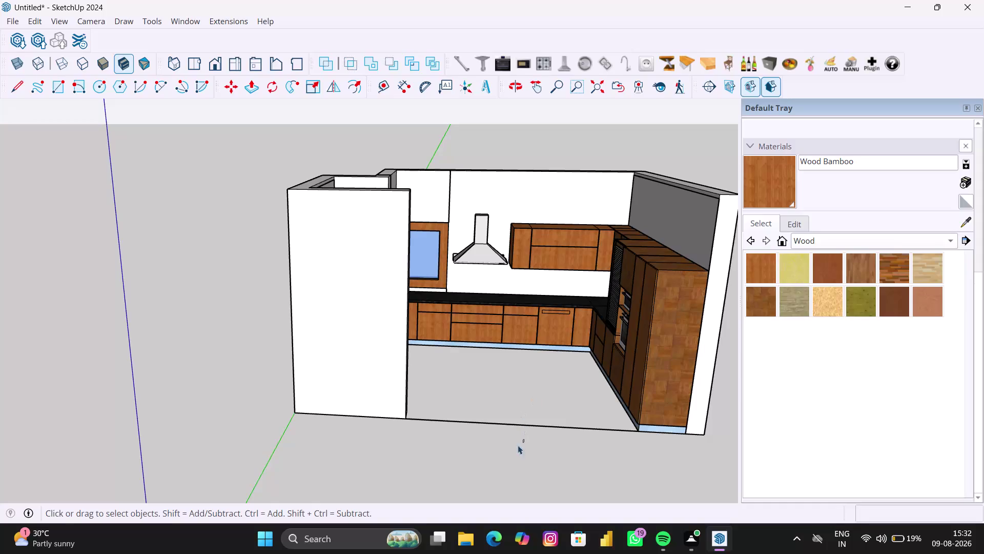
Zoom in on the base cabinets beside the fridge and pick the Handles component.
middle_drag(524, 393, 438, 391)
scroll(up, 3)
click(435, 325)
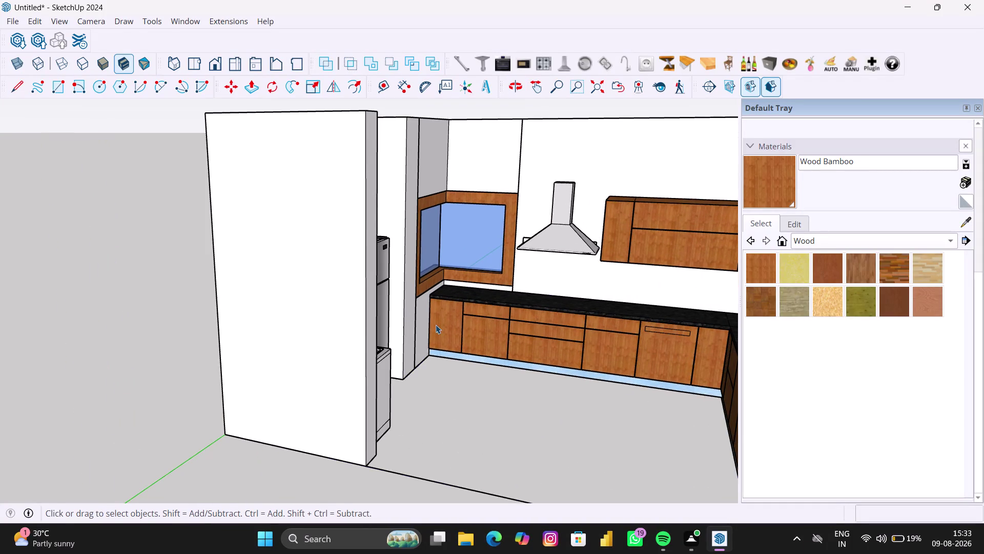
scroll(up, 3)
double_click(467, 327)
scroll(up, 3)
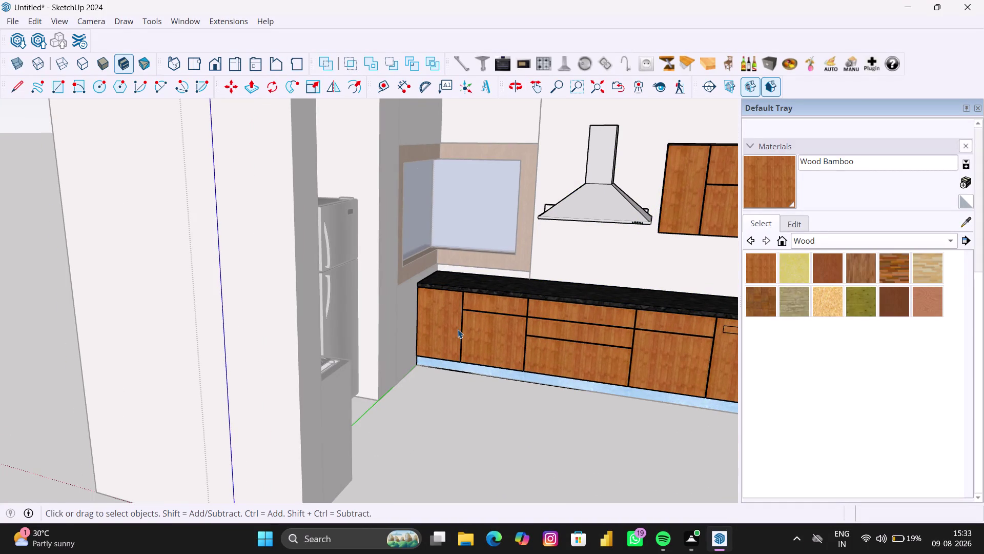
middle_drag(469, 334, 478, 335)
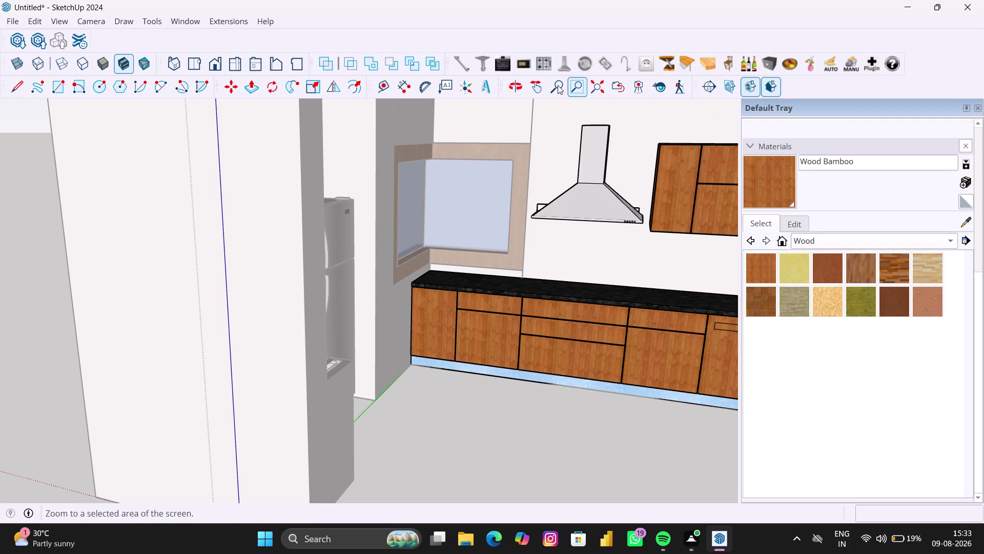
click(456, 70)
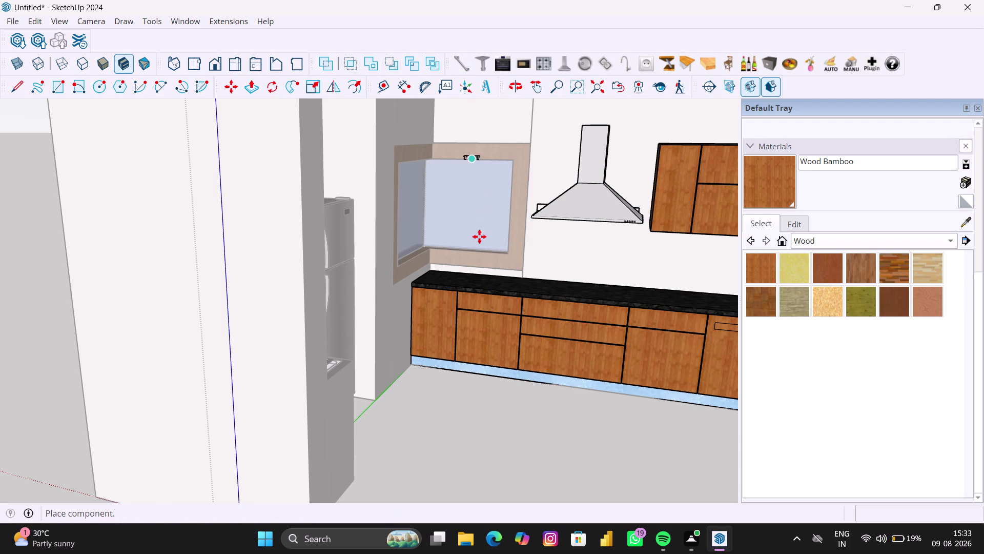
Place the handle on the left cabinet door.
scroll(up, 3)
scroll(up, 3)
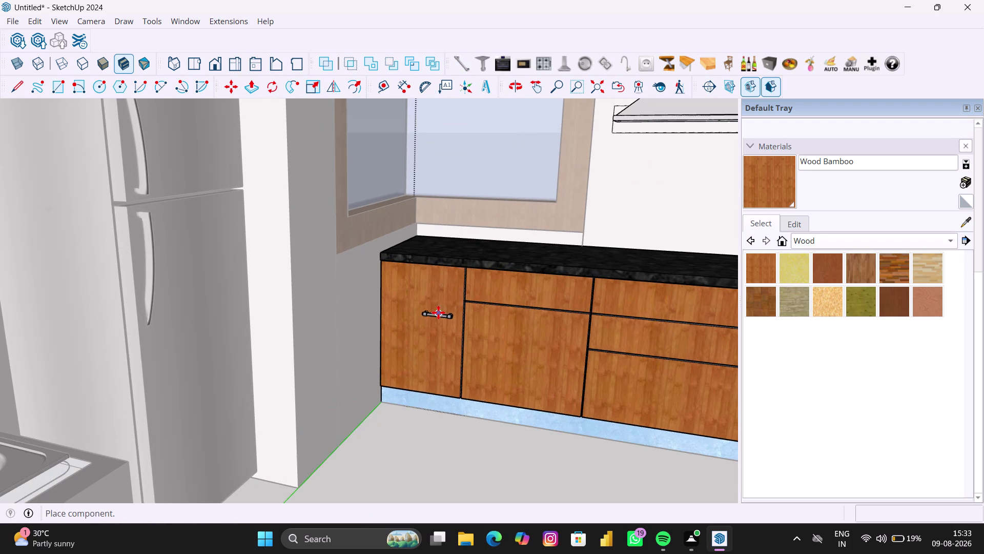
scroll(up, 3)
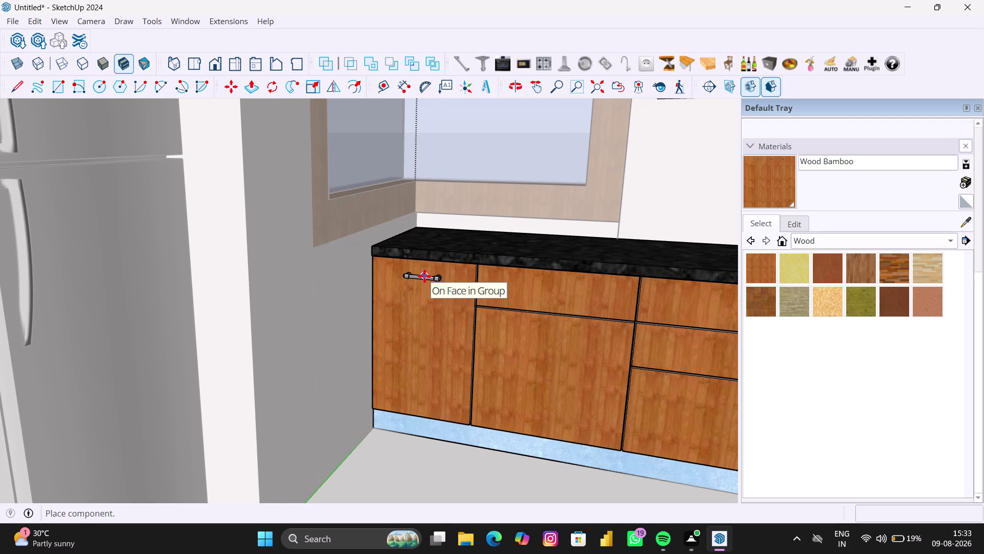
click(425, 275)
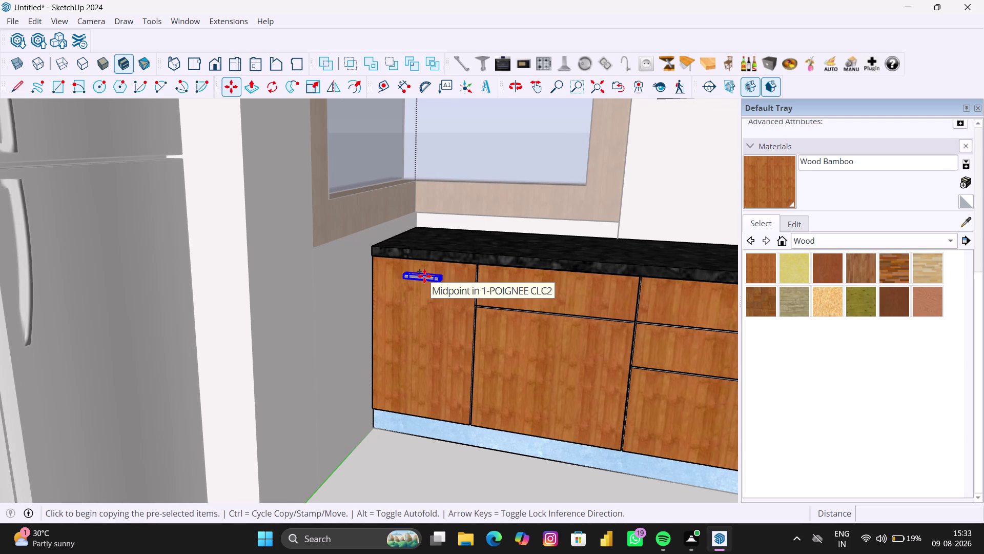
Move-copy the handle onto the top drawer and the second drawer beside the door.
scroll(up, 3)
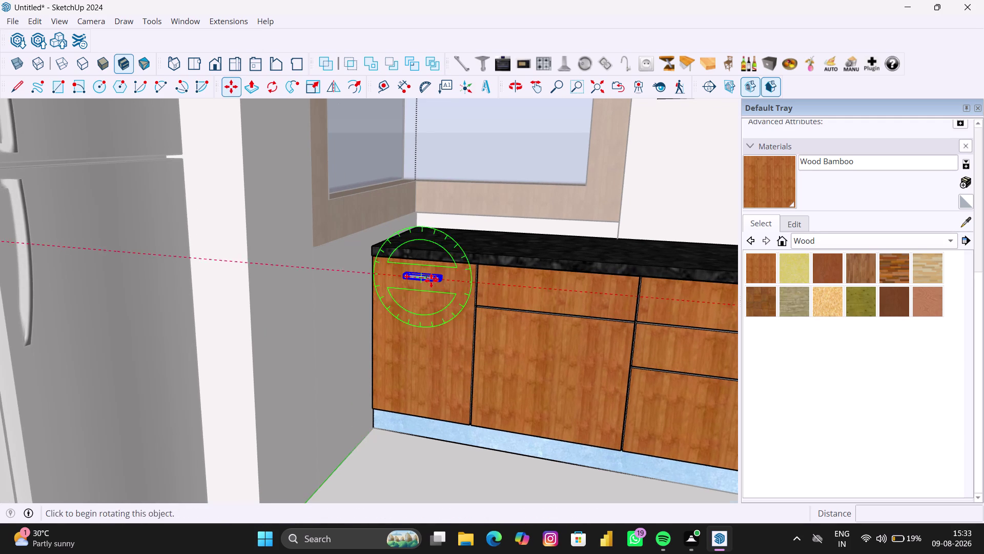
scroll(up, 3)
click(421, 276)
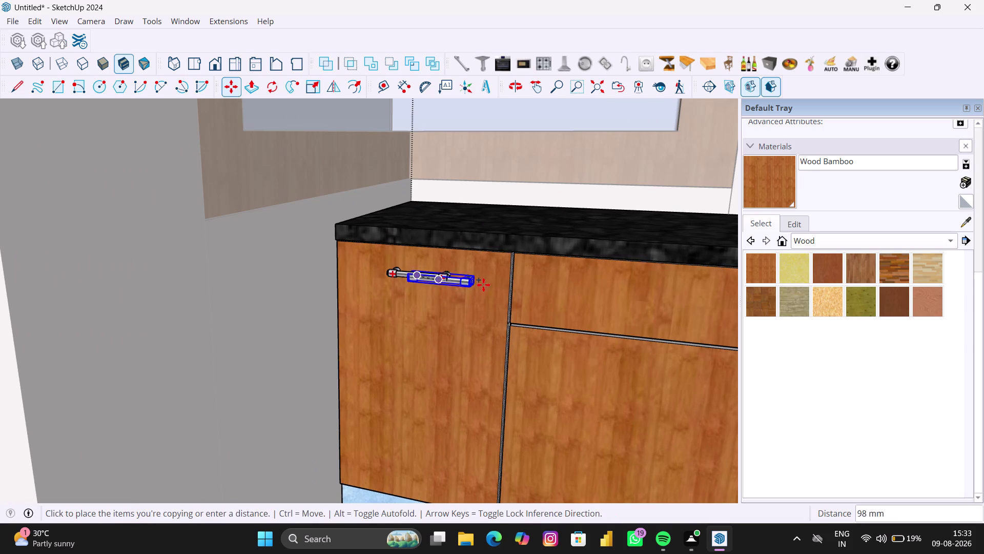
scroll(down, 3)
scroll(down, 3)
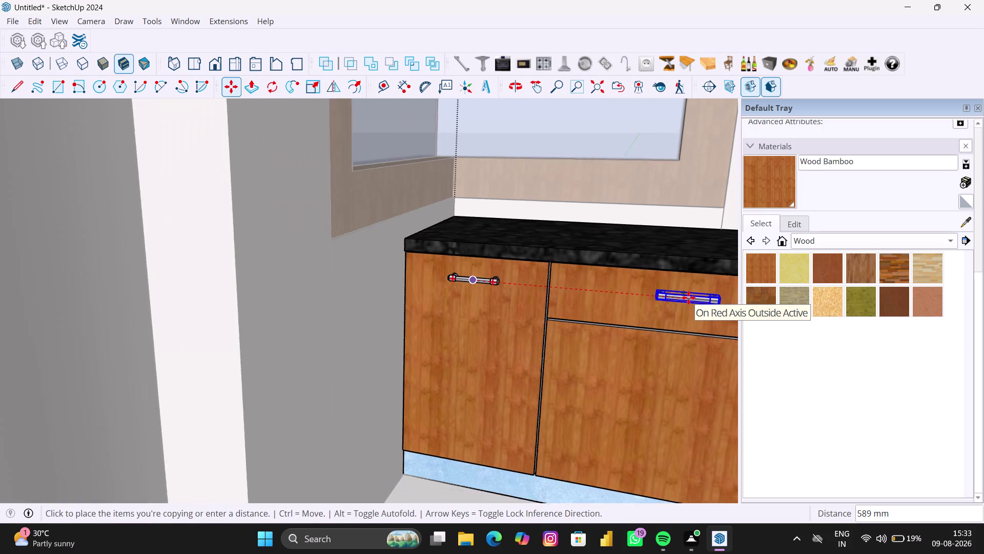
scroll(down, 3)
scroll(down, 3)
scroll(down, 3)
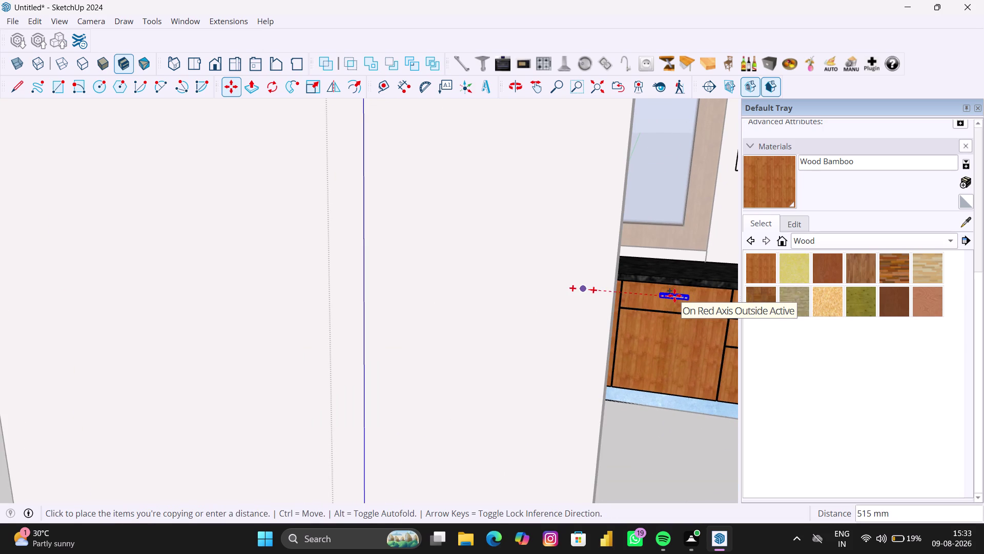
click(674, 295)
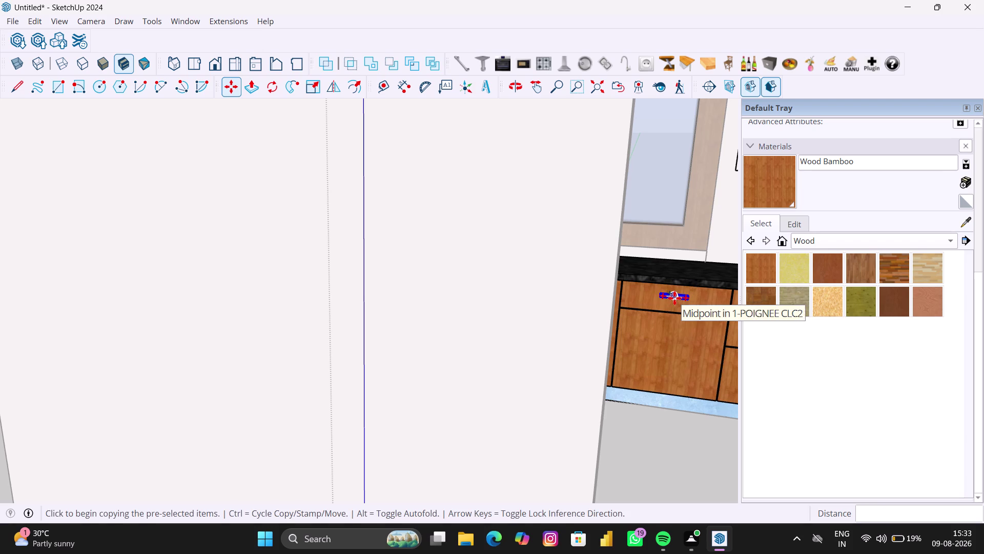
click(674, 298)
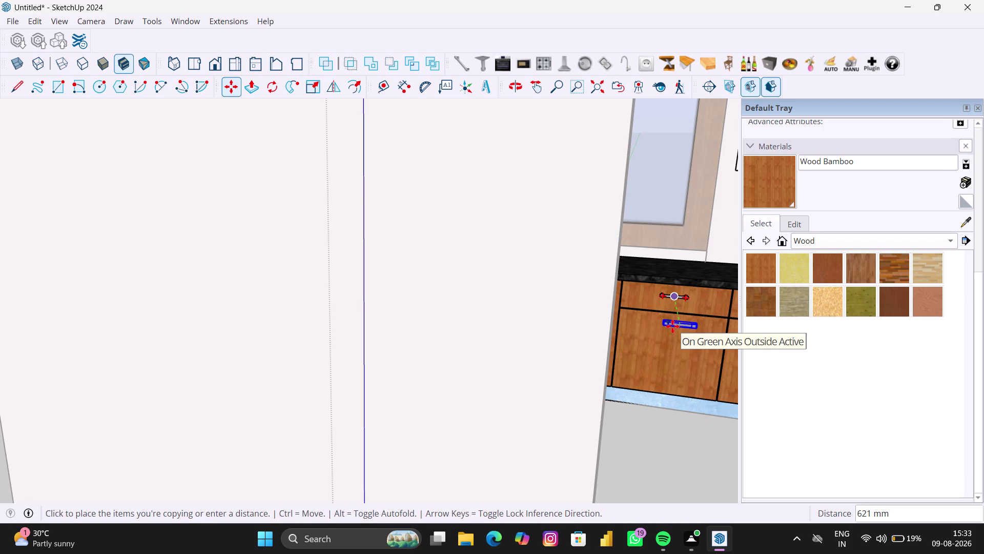
click(669, 326)
scroll(down, 3)
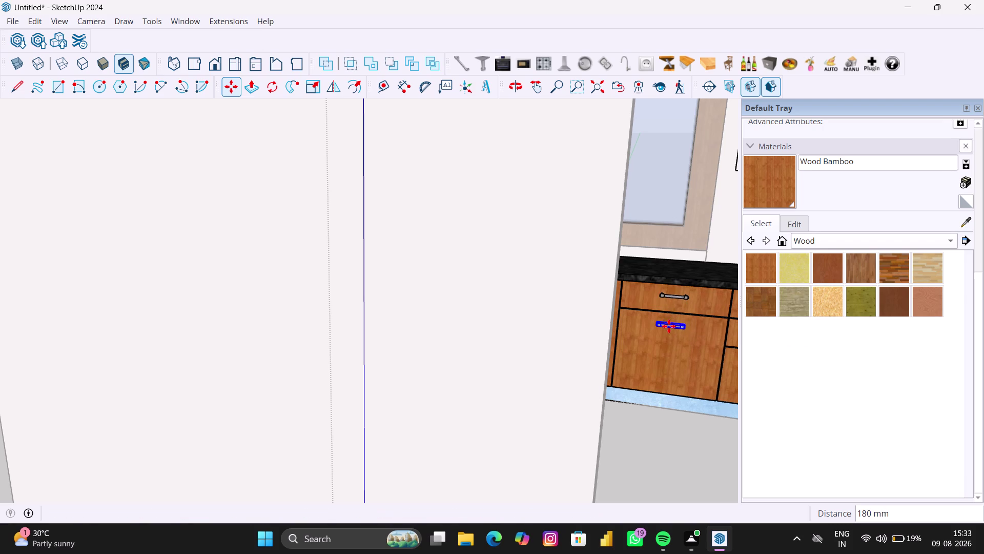
scroll(down, 3)
middle_drag(669, 326, 568, 301)
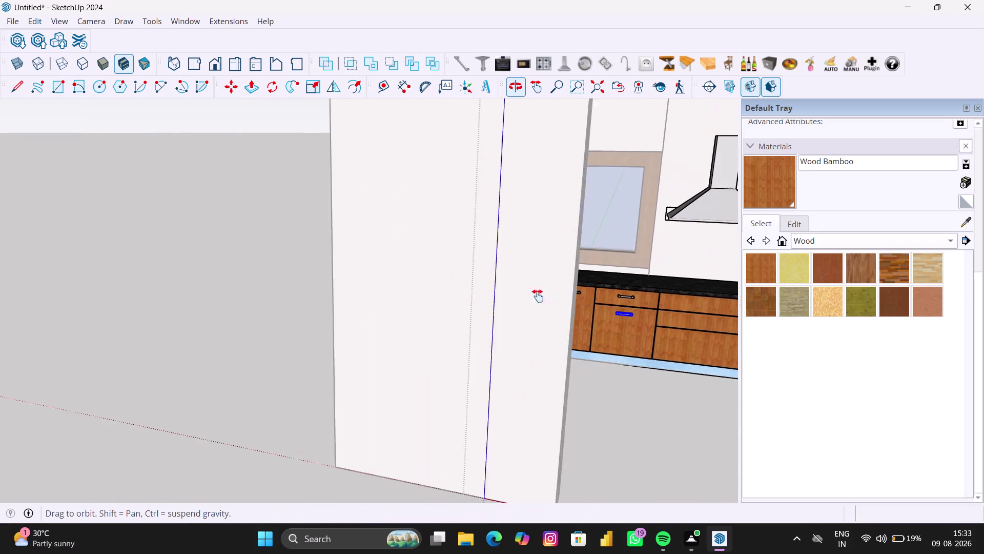
Return to the Select tool and deselect the copied handle.
middle_drag(568, 301, 525, 294)
key(space)
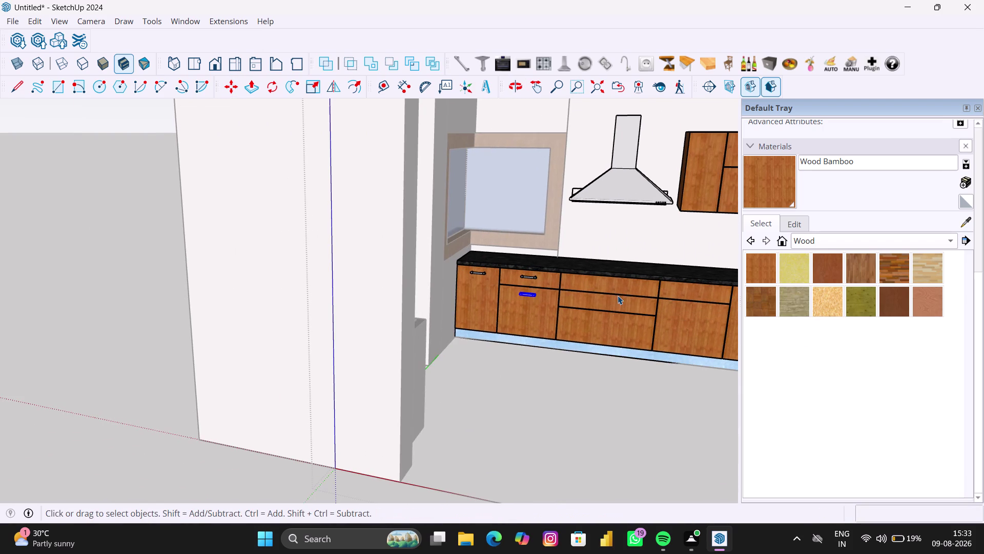
key(space)
click(521, 220)
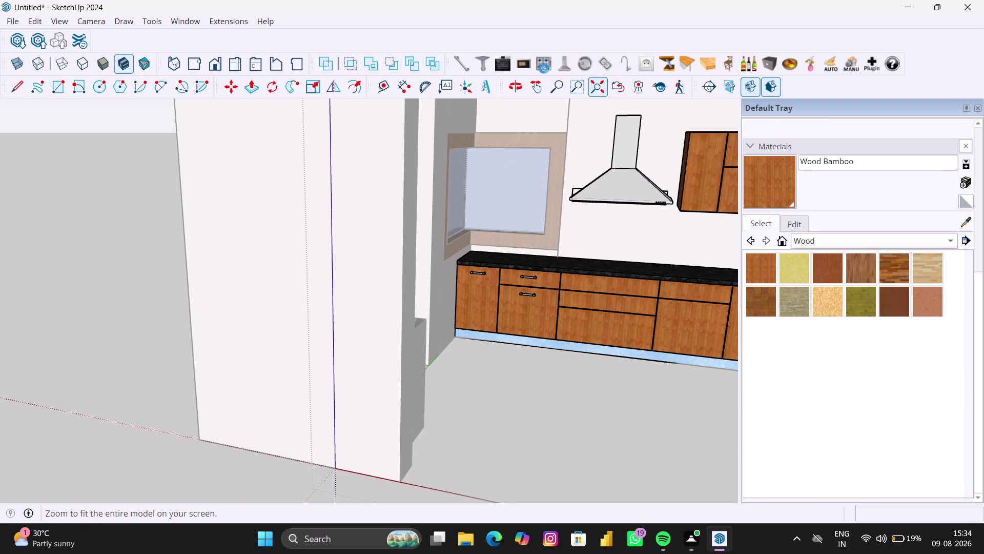
Place another handle on the next cabinet's wide top drawer.
click(455, 66)
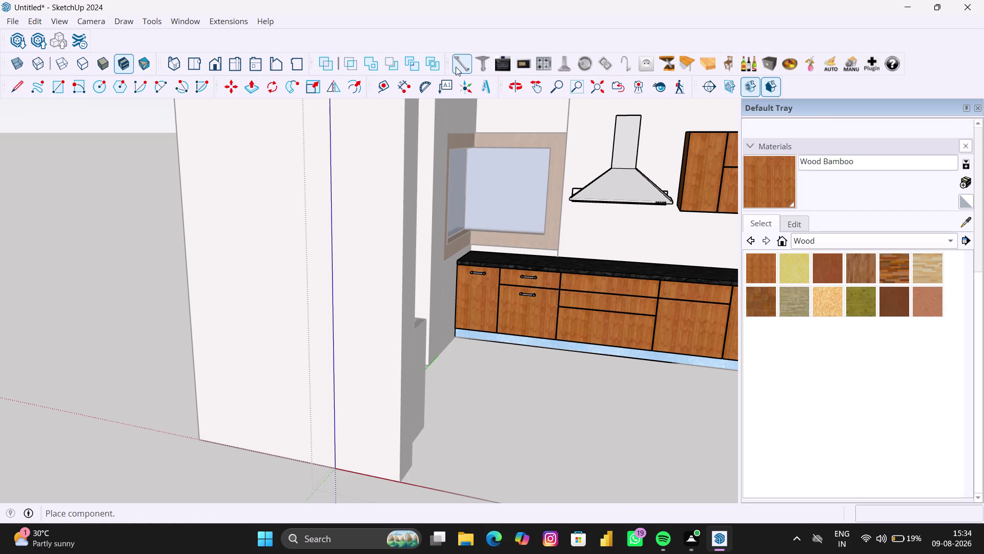
scroll(up, 3)
scroll(up, 3)
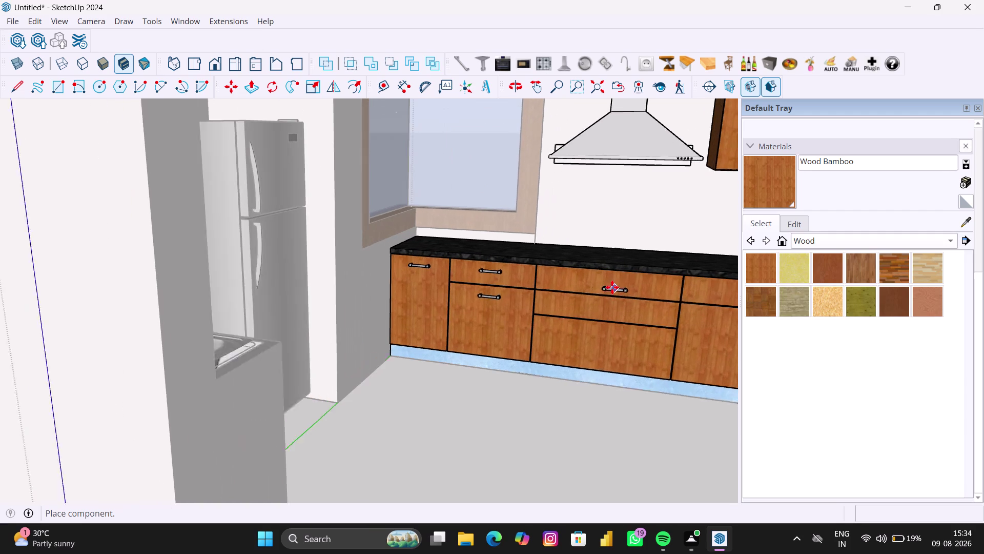
scroll(up, 3)
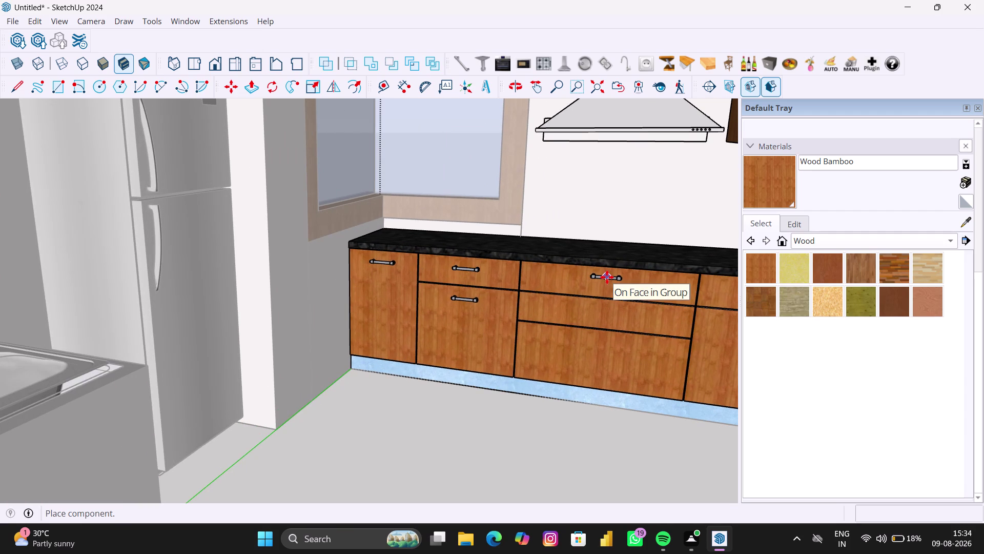
click(607, 277)
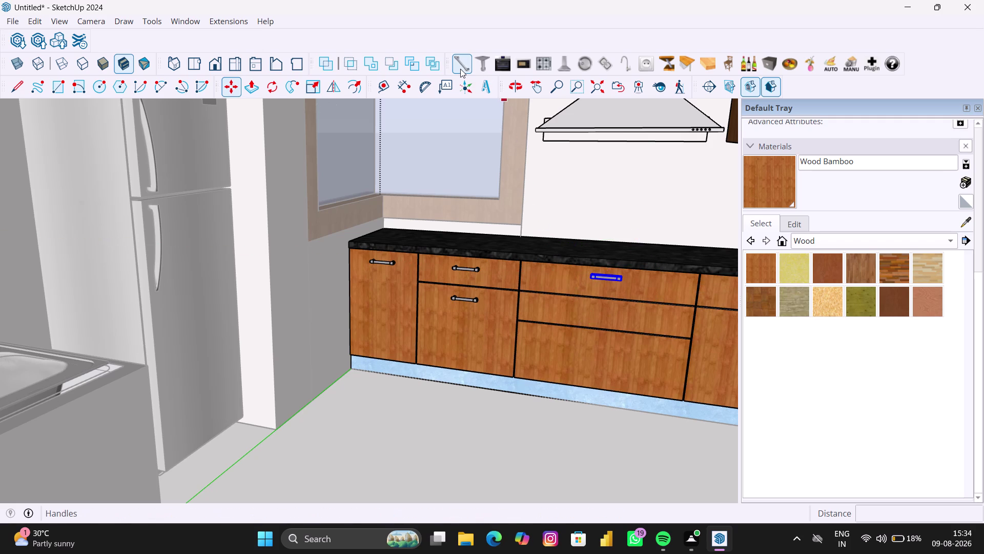
Cycle the new handle's size variants until it is the full-length bar handle.
click(459, 69)
click(459, 69)
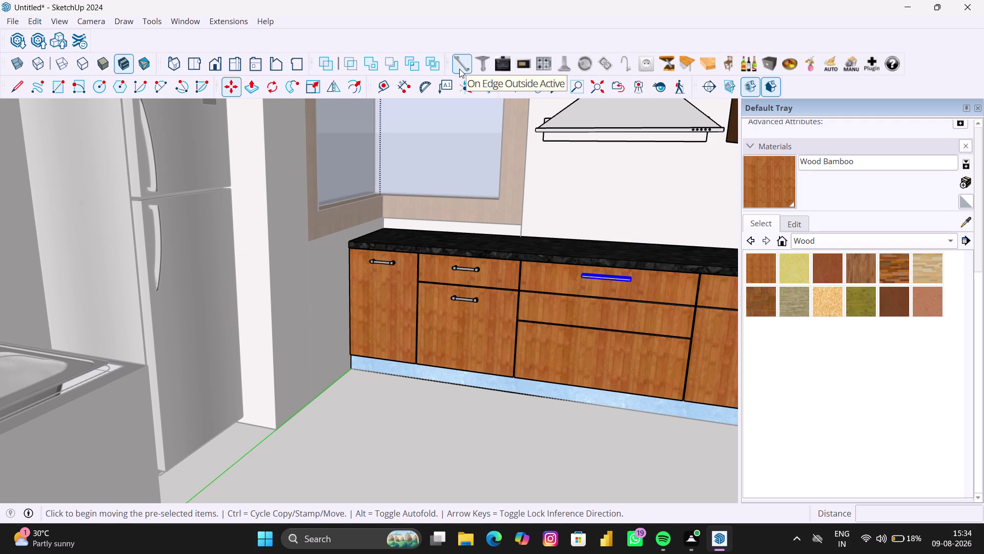
click(459, 68)
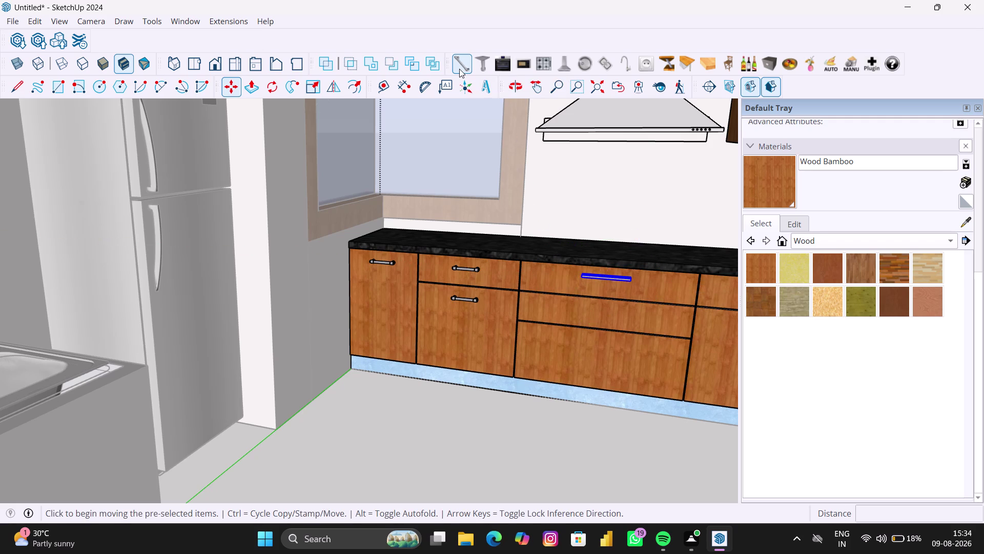
click(459, 68)
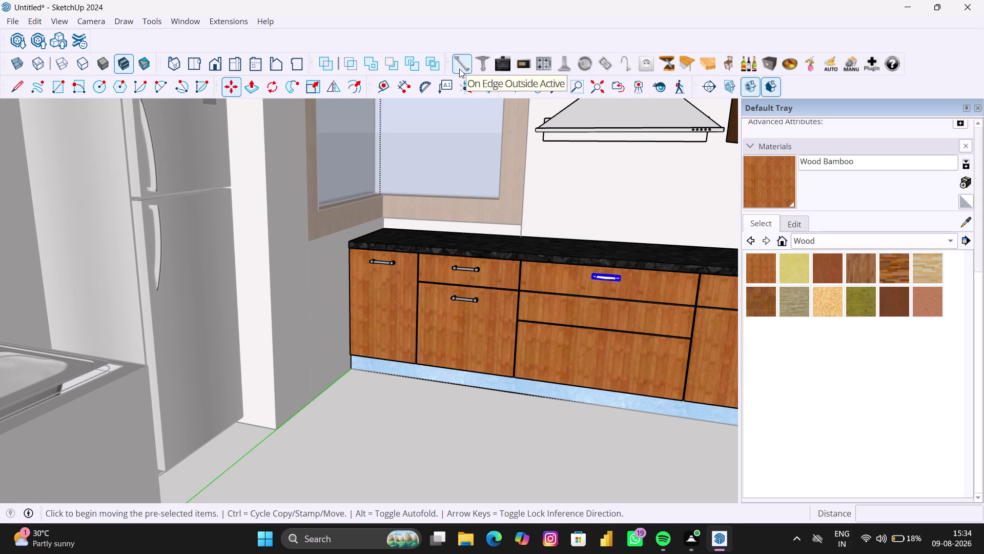
click(460, 69)
click(460, 69)
click(459, 69)
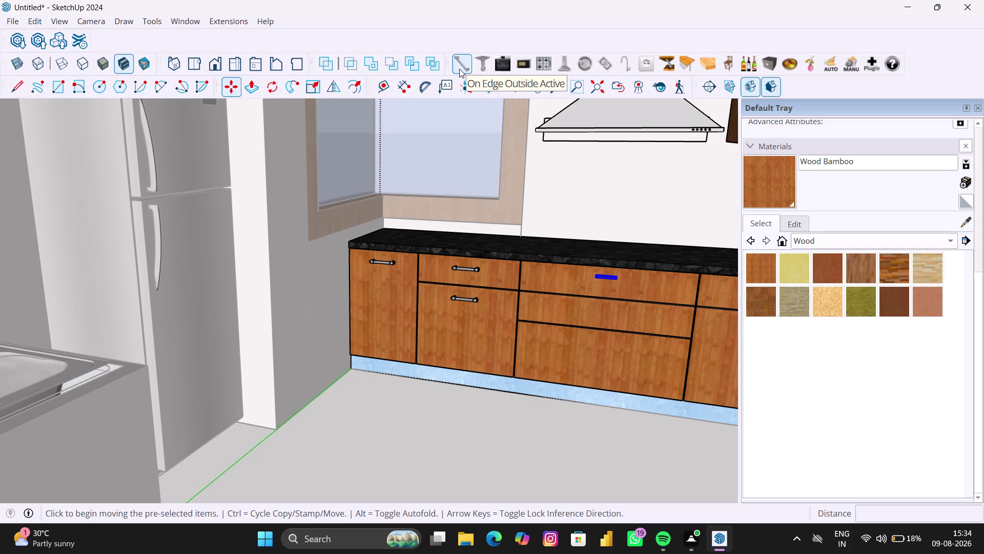
click(459, 69)
click(459, 69)
click(459, 69)
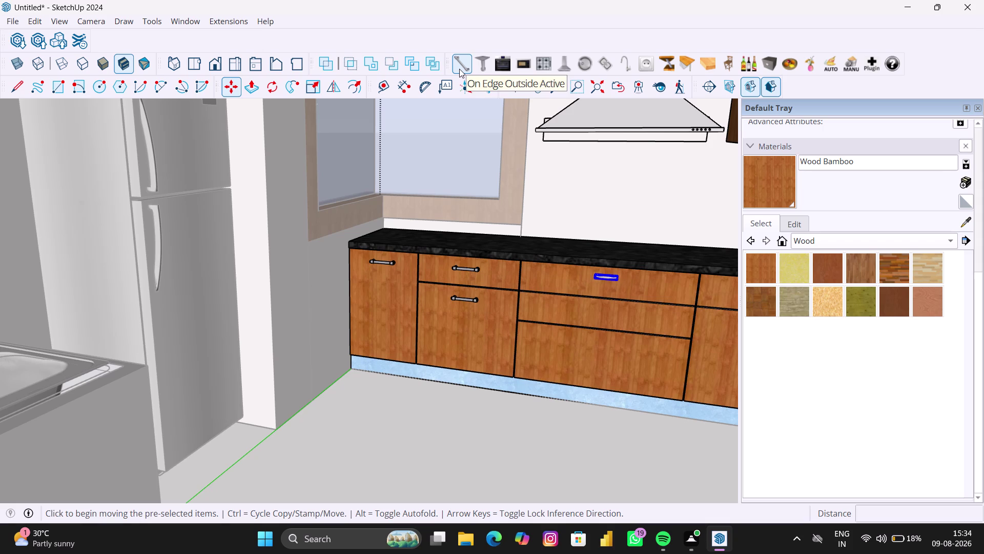
click(459, 68)
click(459, 68)
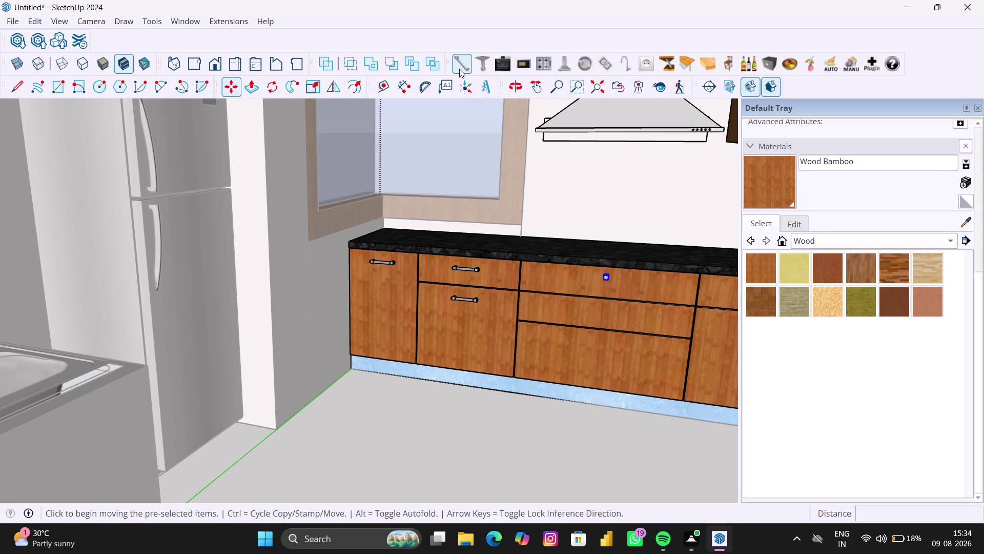
click(459, 69)
click(459, 69)
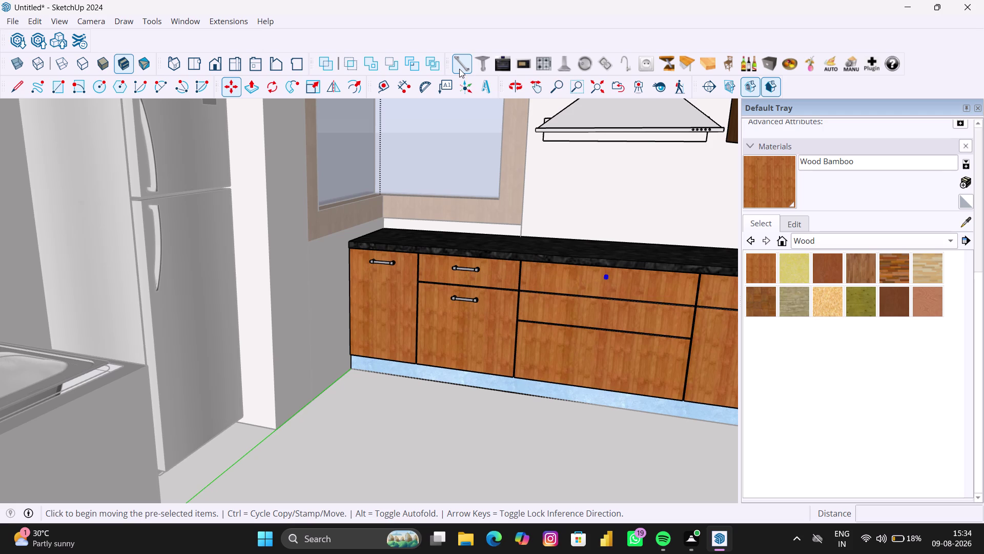
click(459, 69)
click(459, 69)
click(459, 69)
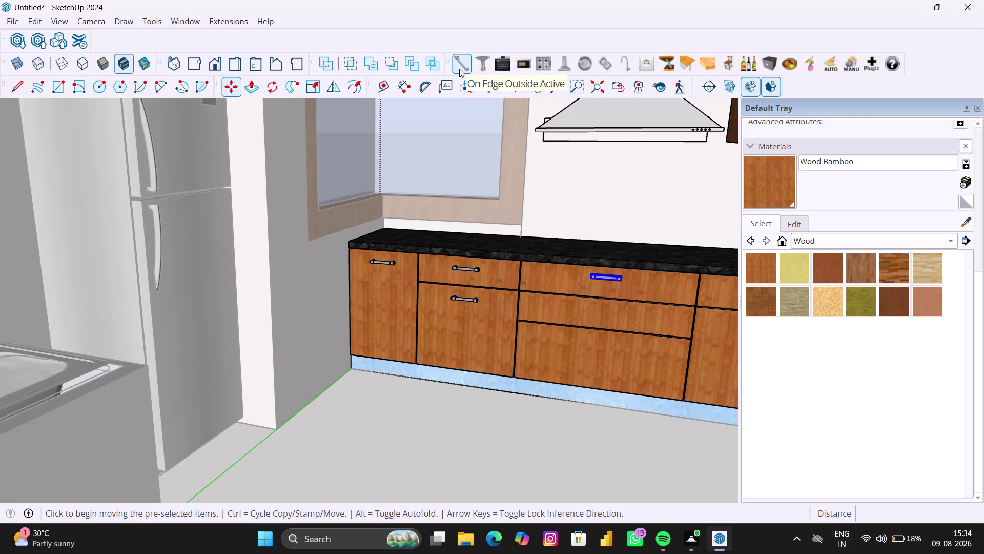
click(459, 68)
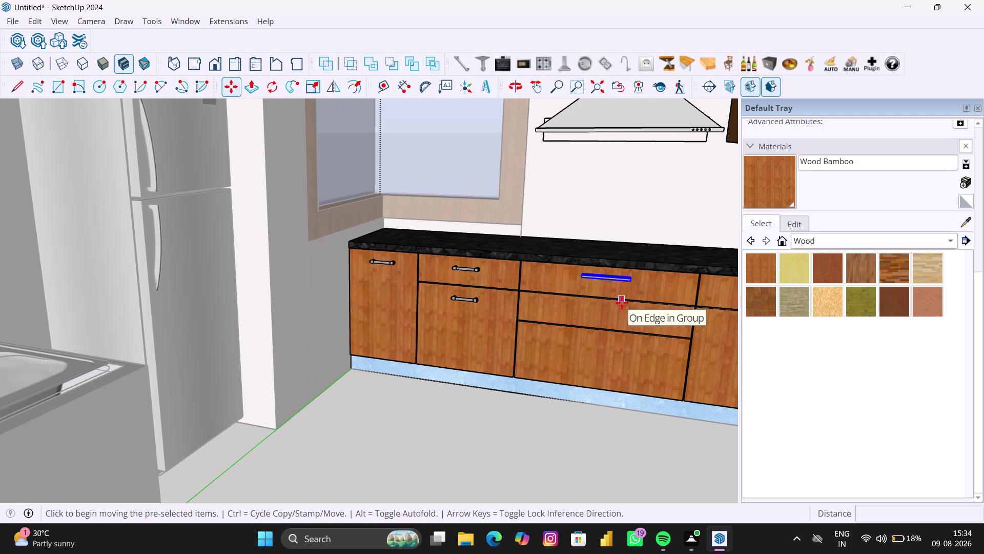
key(m)
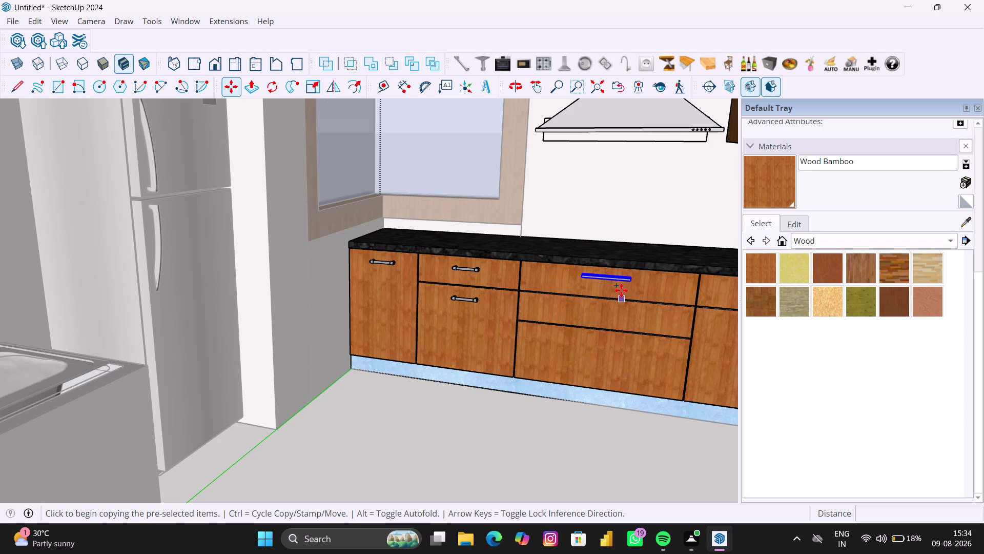
scroll(up, 3)
scroll(up, 3)
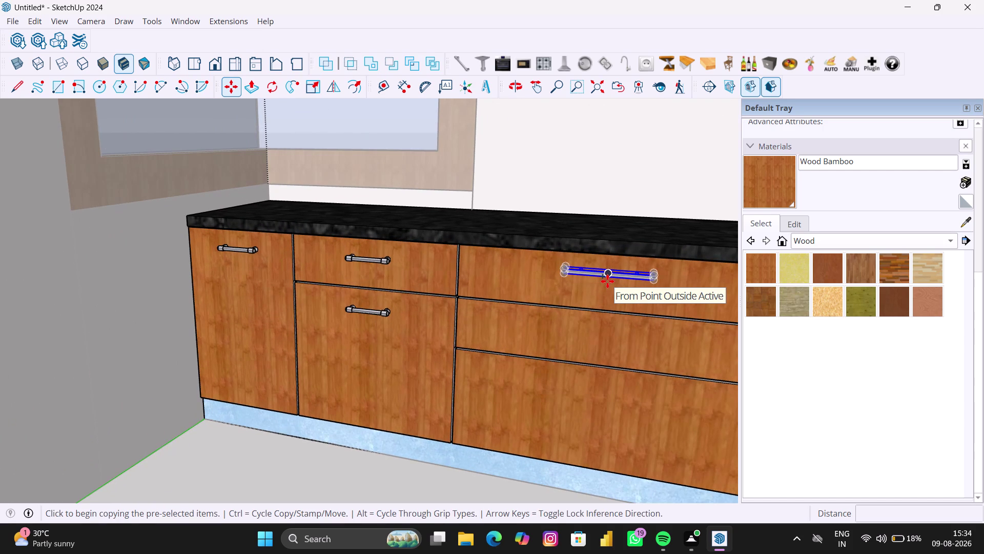
Copy the long handle down onto the middle and bottom drawers, locked vertically.
scroll(up, 3)
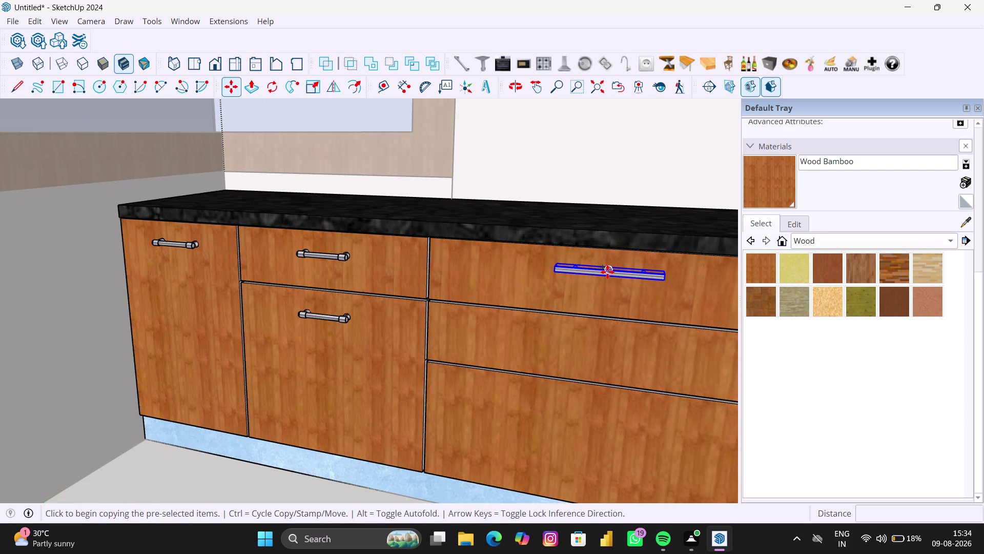
scroll(up, 3)
click(607, 272)
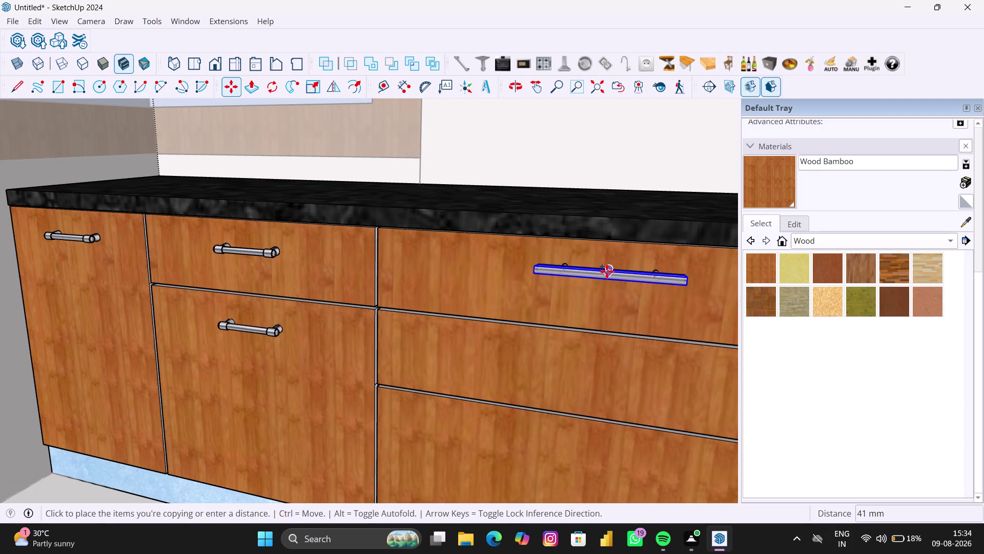
click(600, 363)
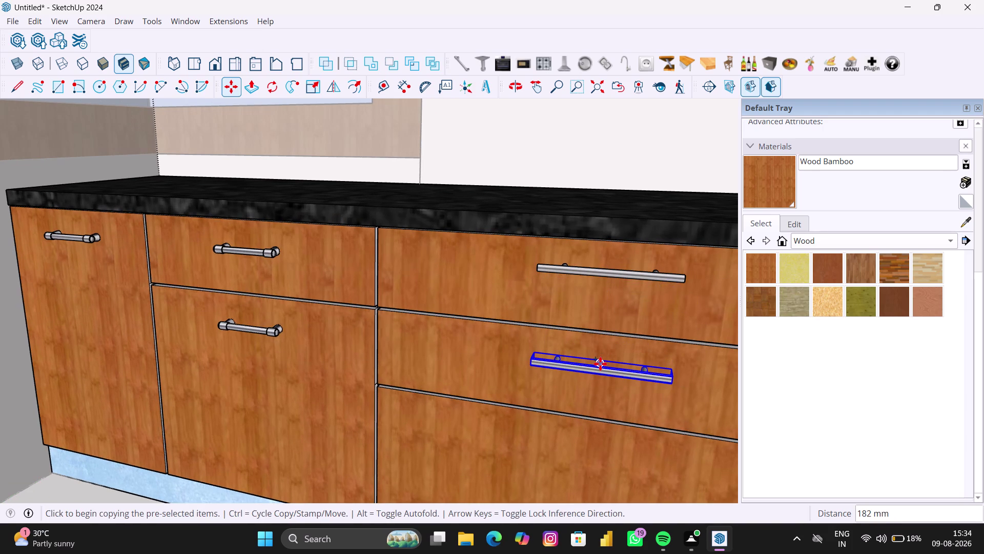
click(600, 363)
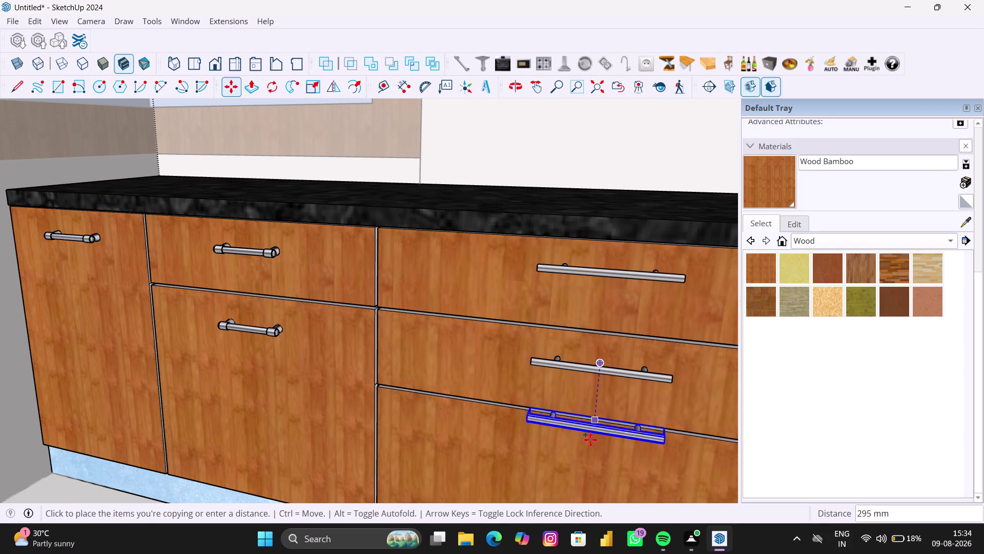
key(Up)
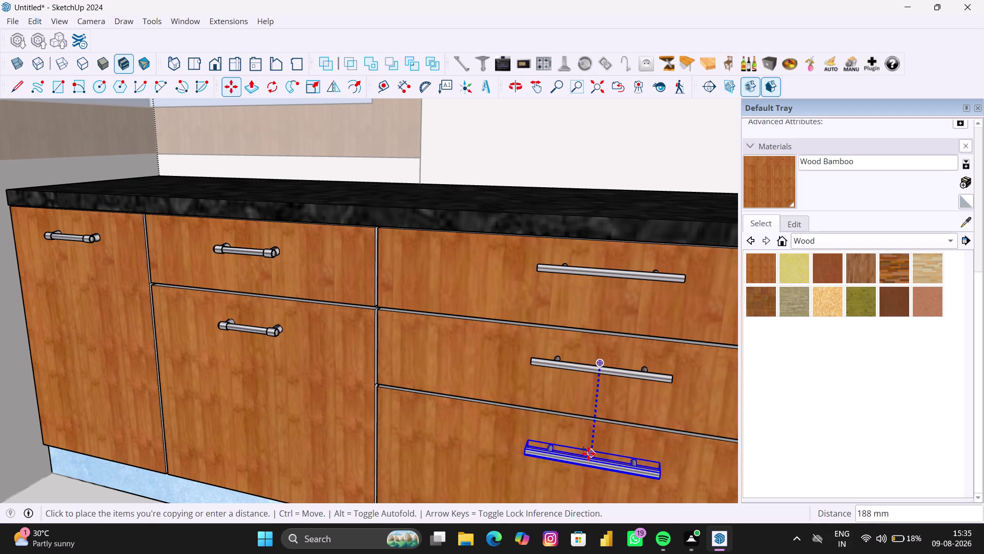
click(588, 453)
scroll(down, 3)
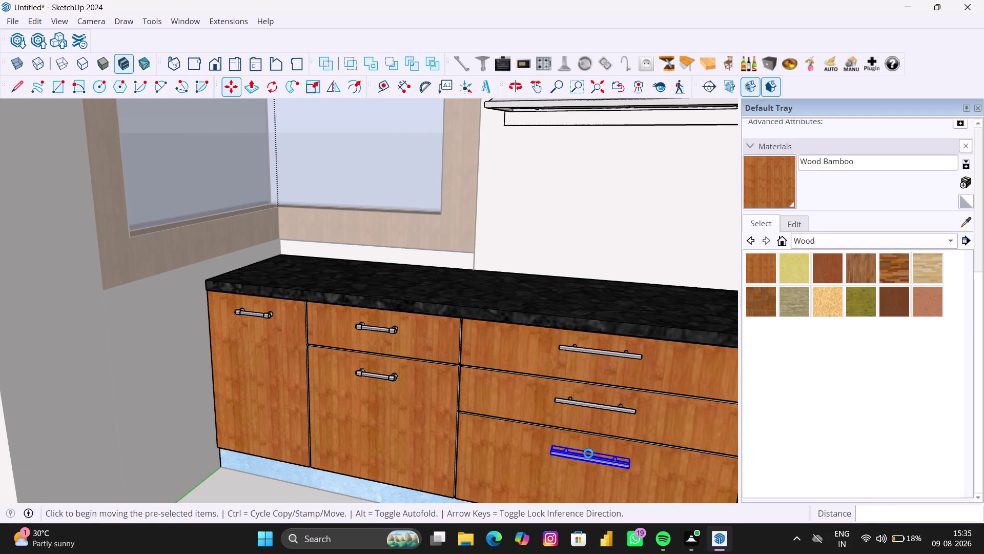
scroll(down, 3)
scroll(down, 3)
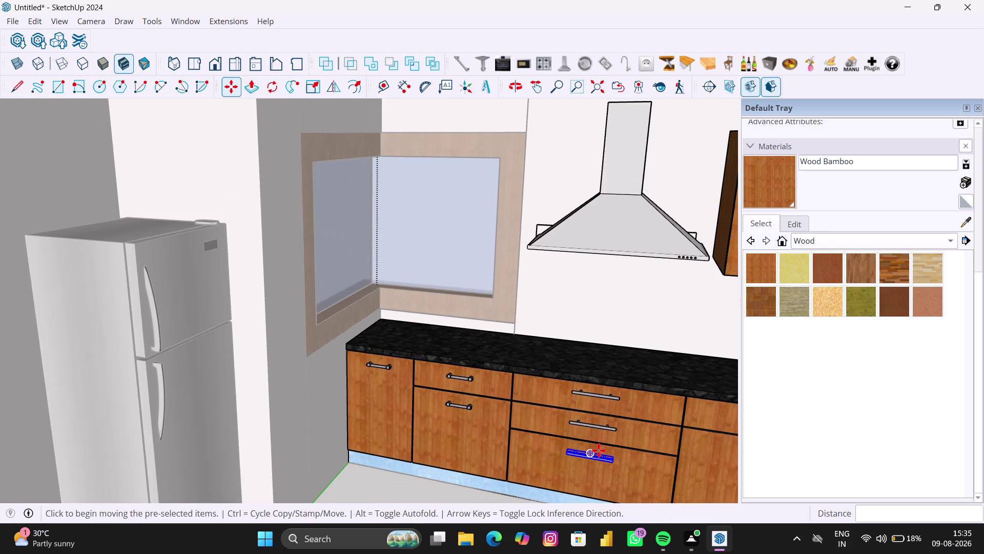
middle_drag(607, 448, 478, 356)
scroll(down, 3)
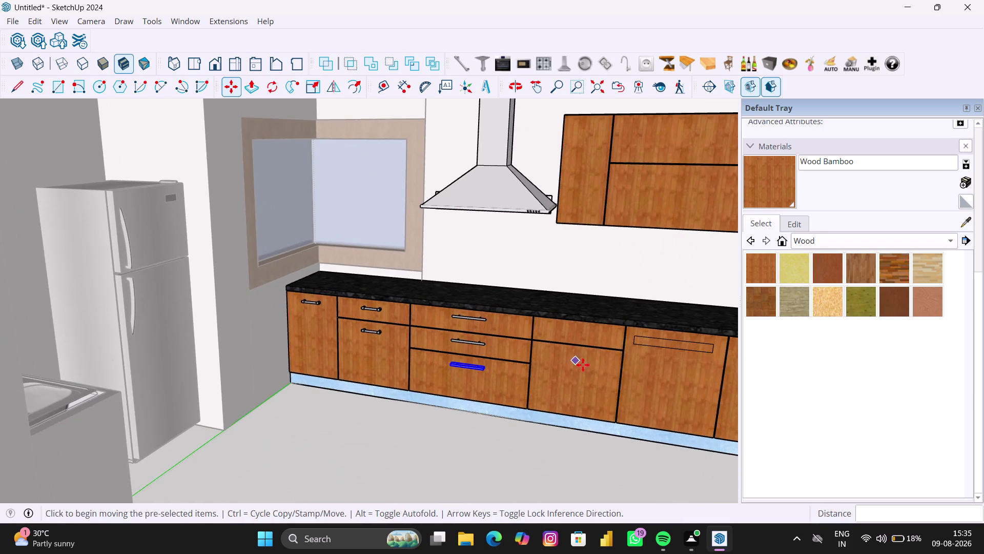
middle_drag(629, 373, 636, 342)
middle_drag(671, 339, 659, 338)
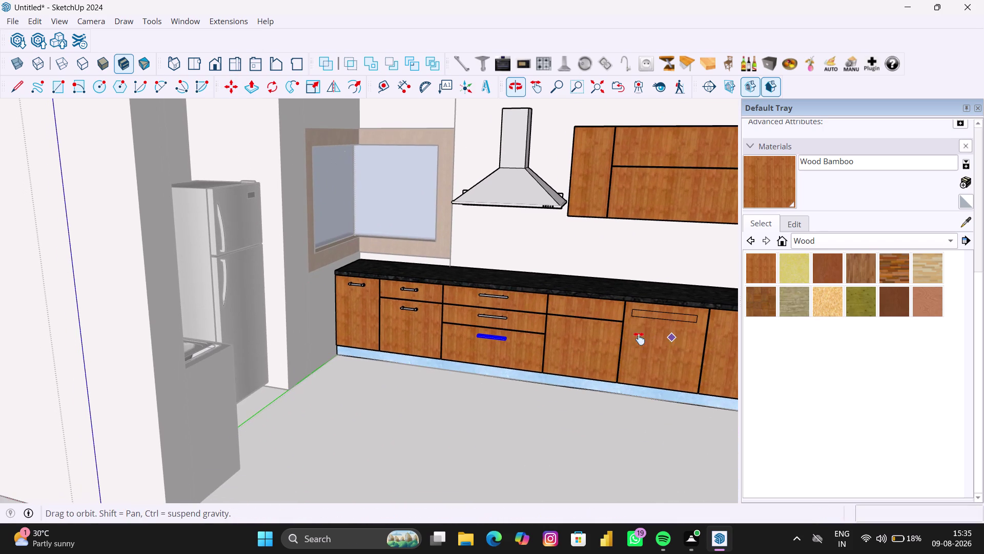
middle_drag(660, 339, 614, 338)
key(space)
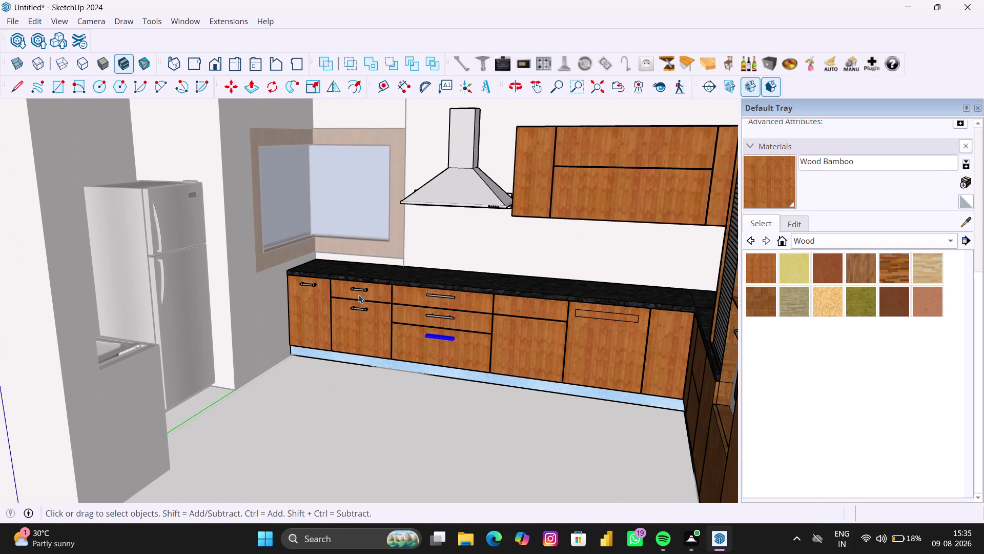
click(362, 292)
key(m)
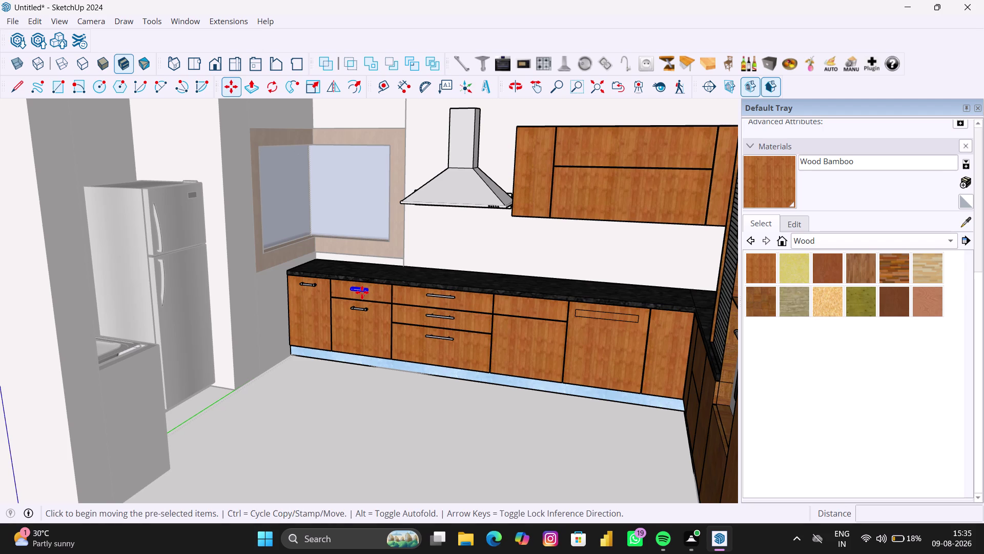
scroll(up, 3)
scroll(up, 3)
Copy the short handle along the red axis to the next top drawer, then down to its door.
scroll(up, 3)
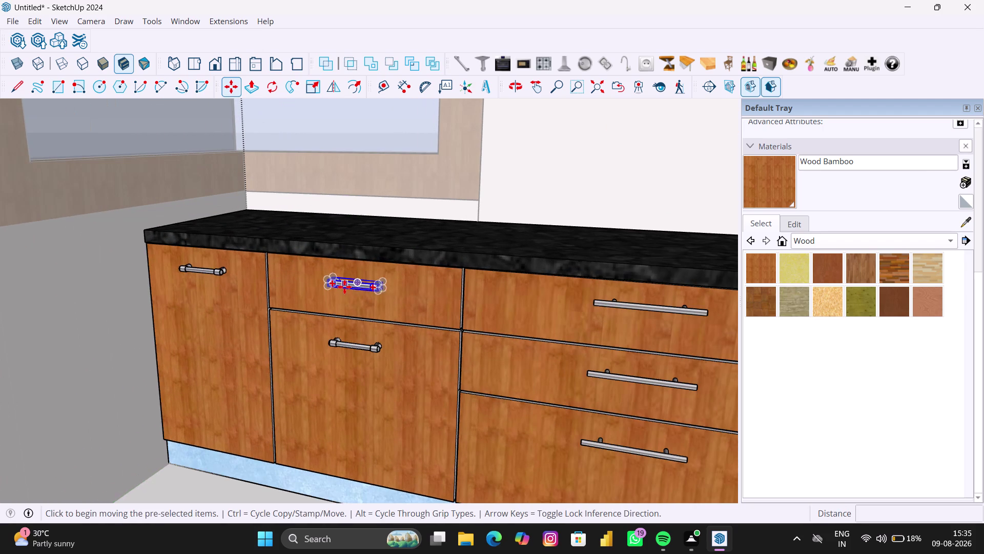
scroll(up, 3)
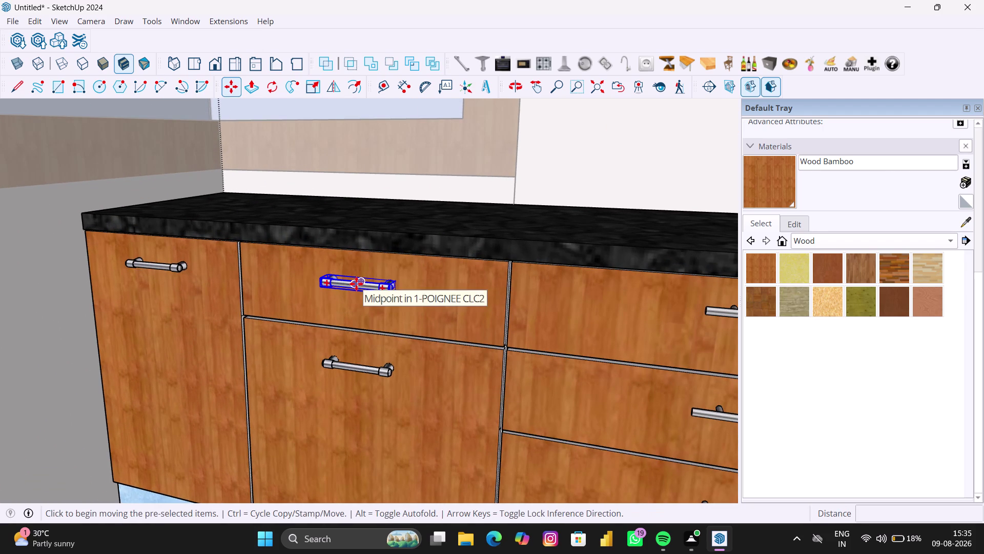
click(356, 283)
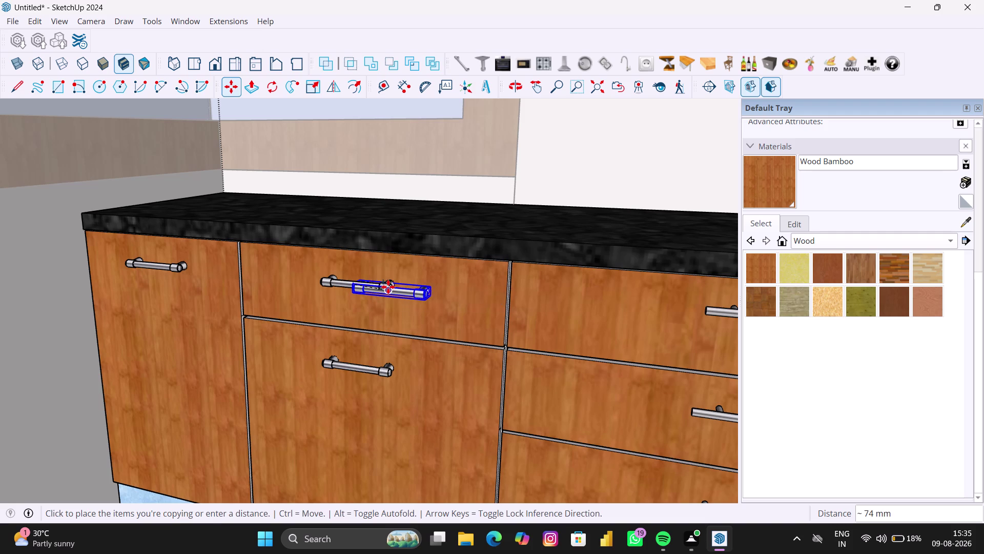
key(Right)
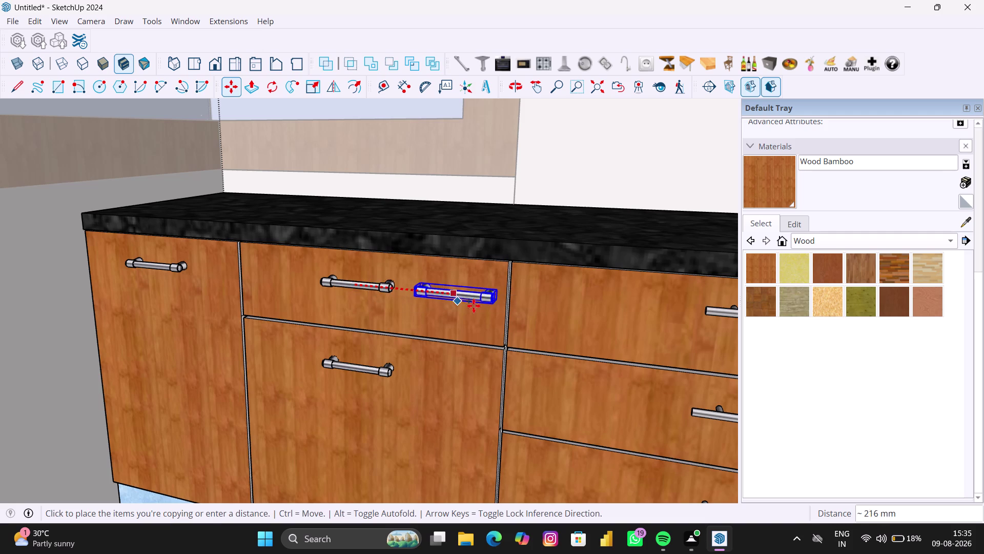
scroll(down, 3)
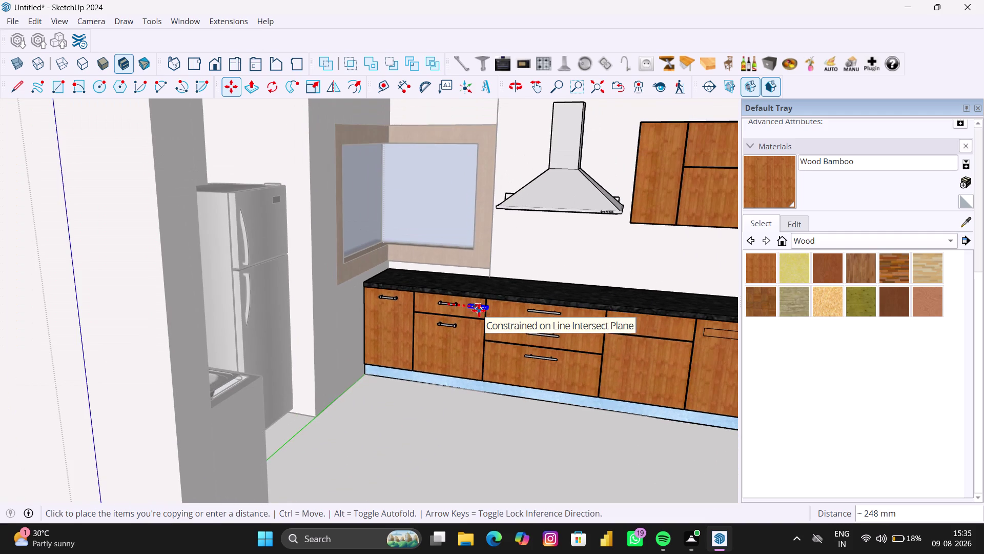
click(651, 326)
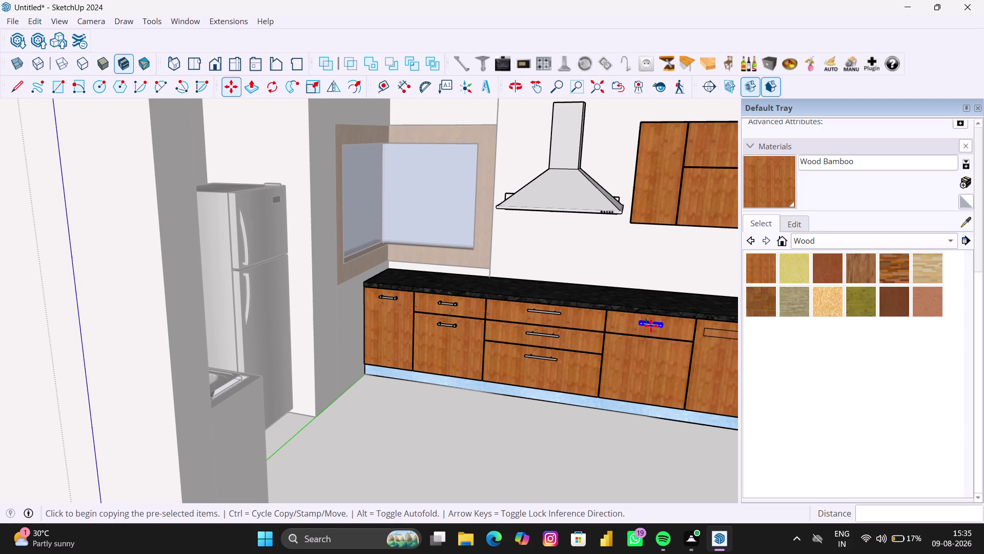
scroll(up, 3)
scroll(up, 3)
click(649, 323)
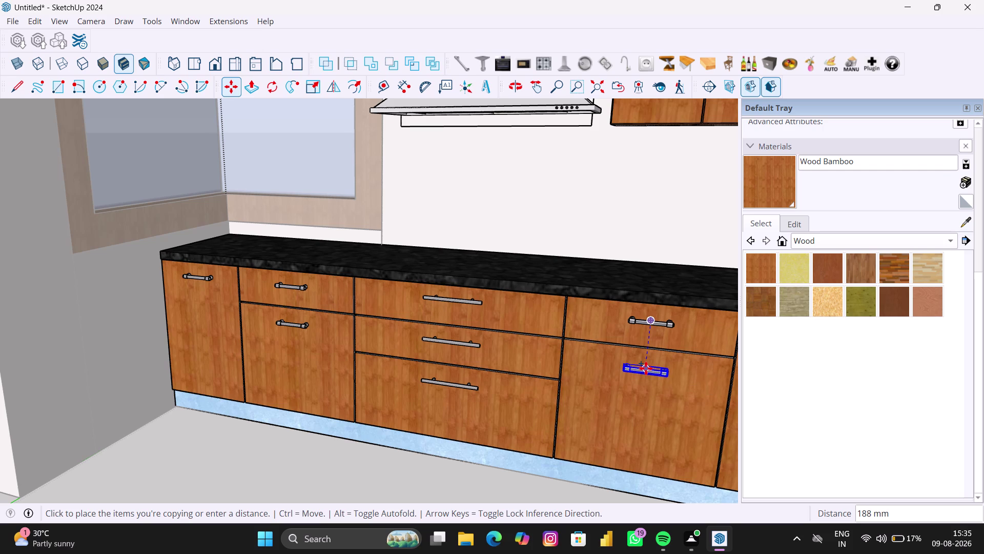
click(646, 368)
scroll(down, 3)
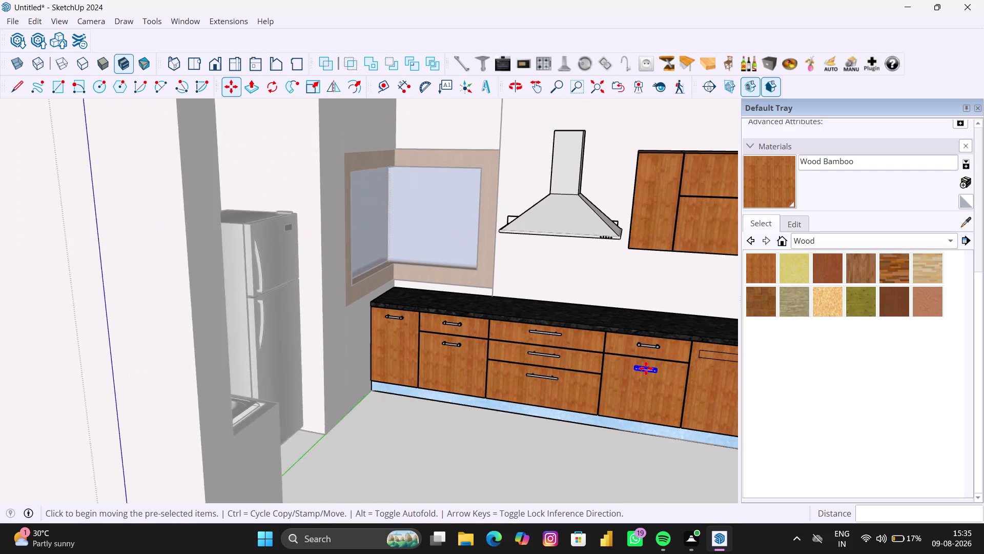
Clear the handle selection and open the base cabinet run group for editing.
middle_drag(646, 368, 463, 323)
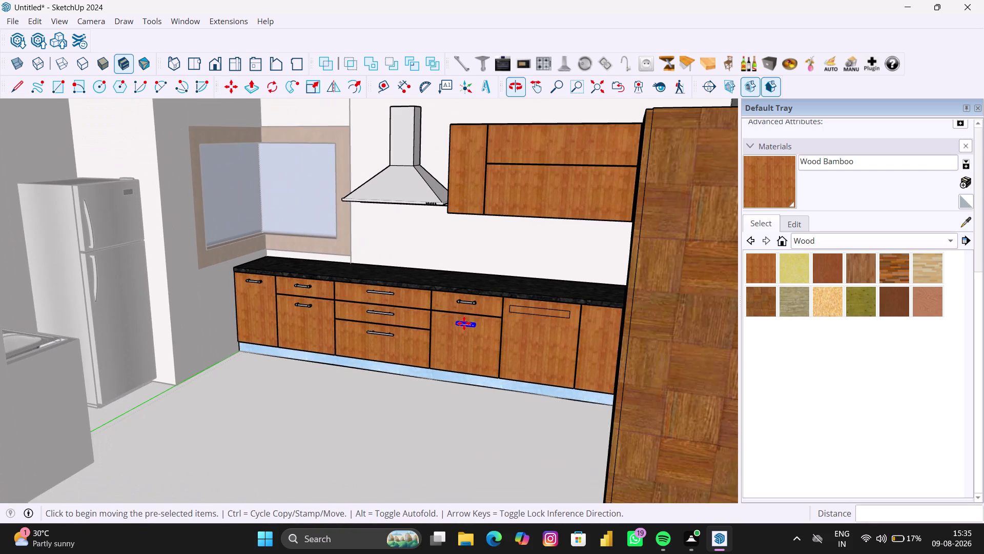
key(space)
click(463, 345)
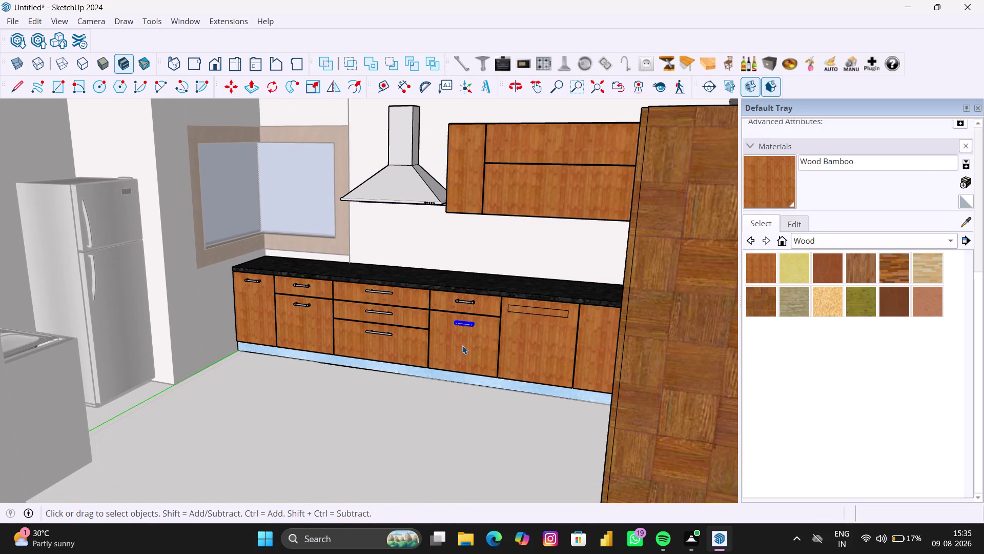
click(355, 390)
scroll(down, 3)
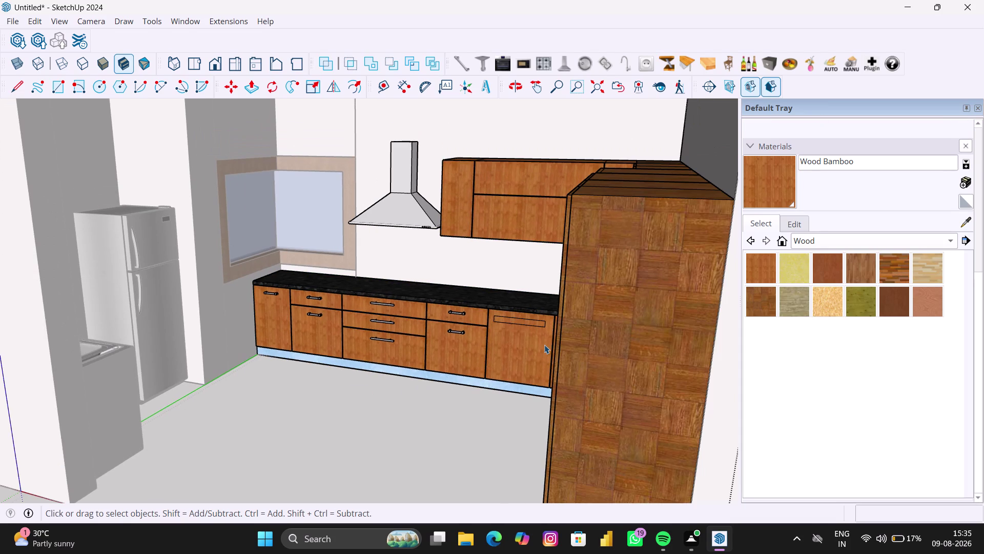
click(545, 344)
double_click(534, 343)
scroll(up, 3)
middle_drag(496, 340, 507, 337)
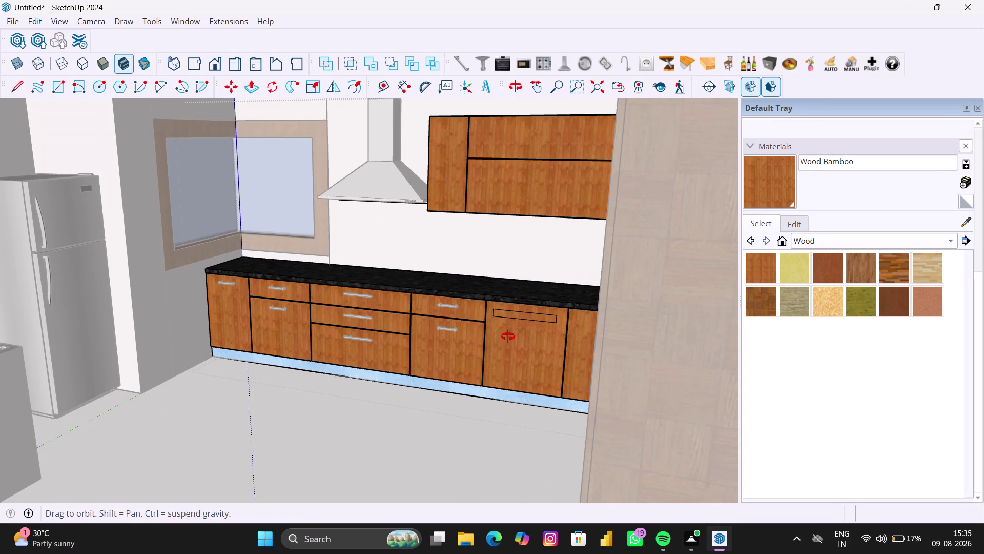
middle_drag(508, 336, 520, 332)
scroll(up, 3)
click(527, 313)
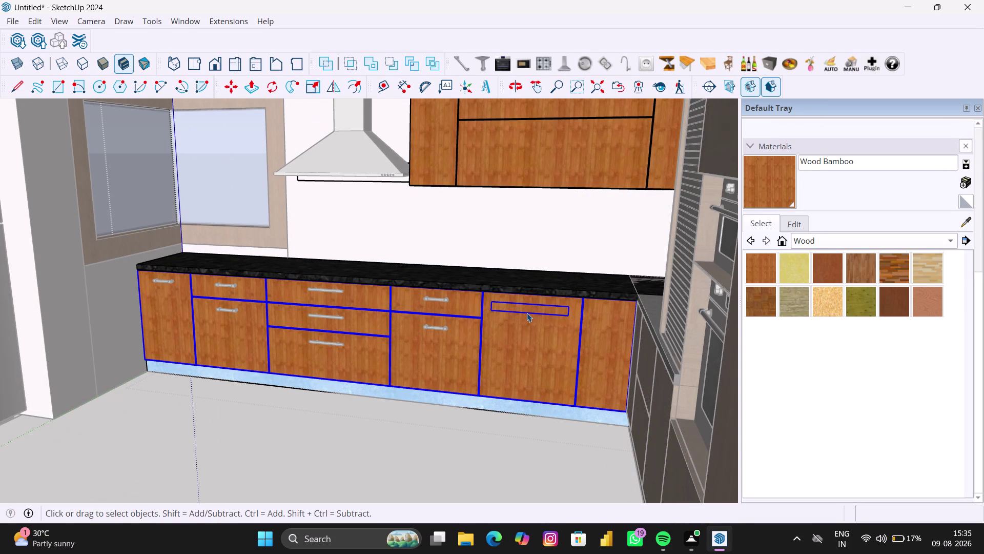
double_click(527, 312)
Replace the door beneath the slotted panel with Click-Change 2, confirming the warning.
click(522, 315)
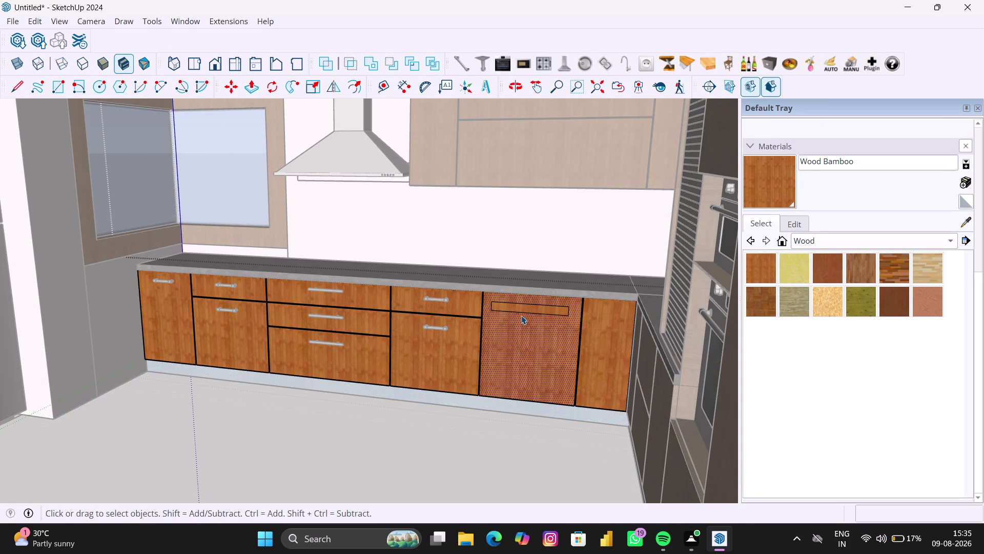
click(463, 62)
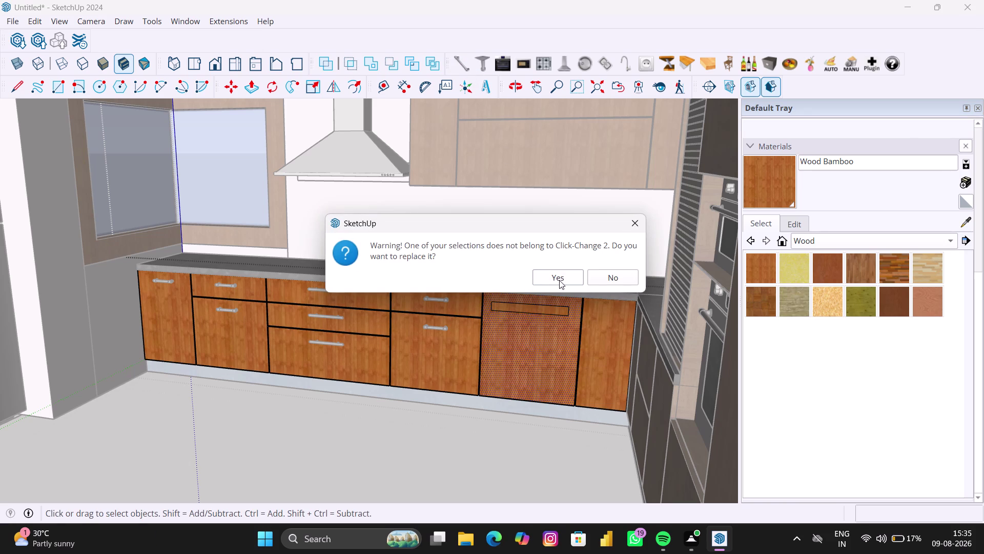
click(638, 225)
scroll(down, 3)
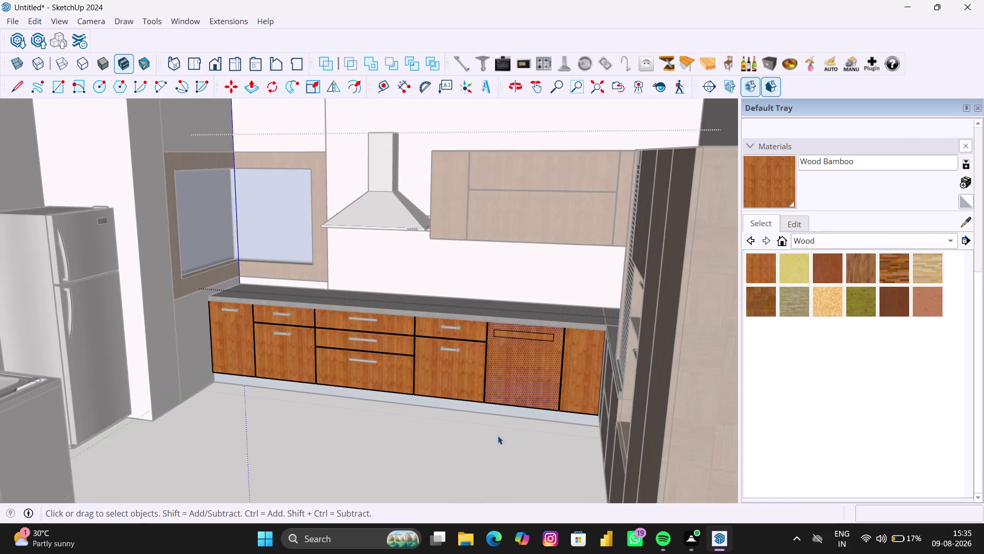
Finish editing the cabinet run group.
scroll(down, 3)
click(475, 458)
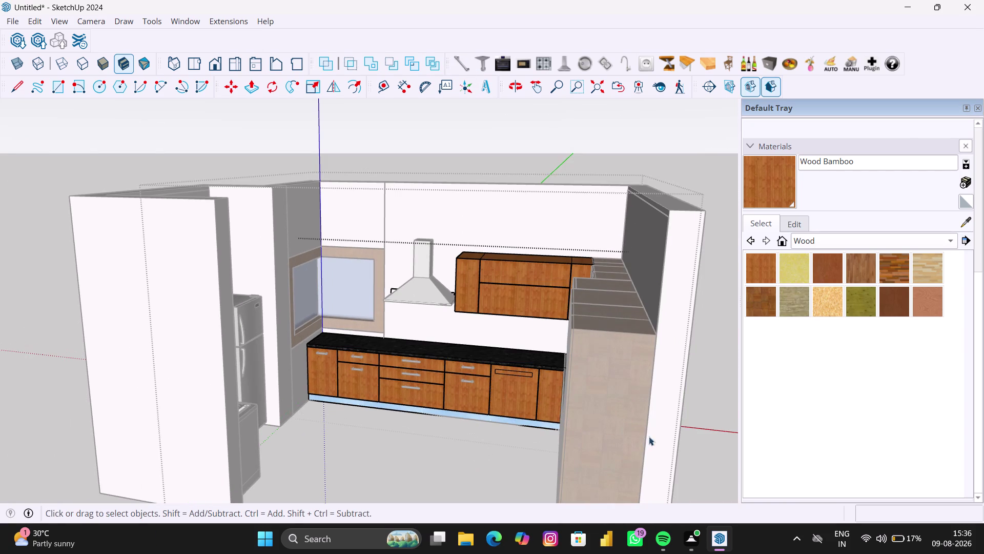
scroll(down, 3)
click(176, 465)
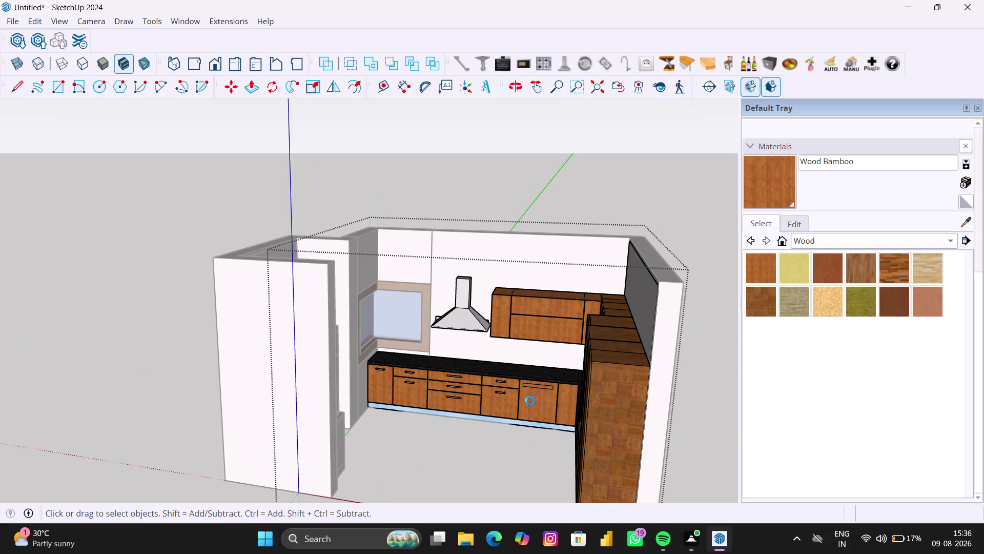
scroll(up, 3)
click(636, 200)
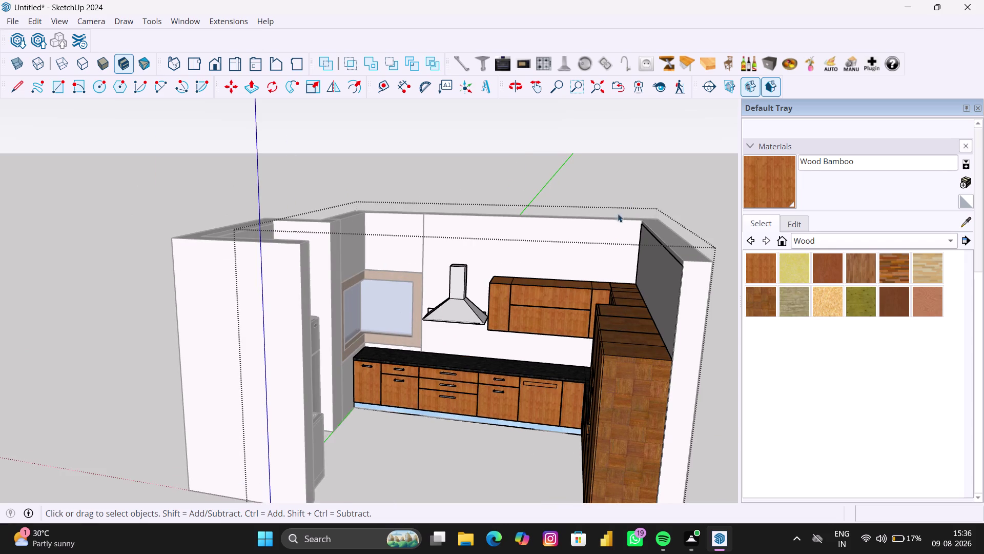
Insert a bar handle inside the recess on the lower cabinet door.
click(466, 67)
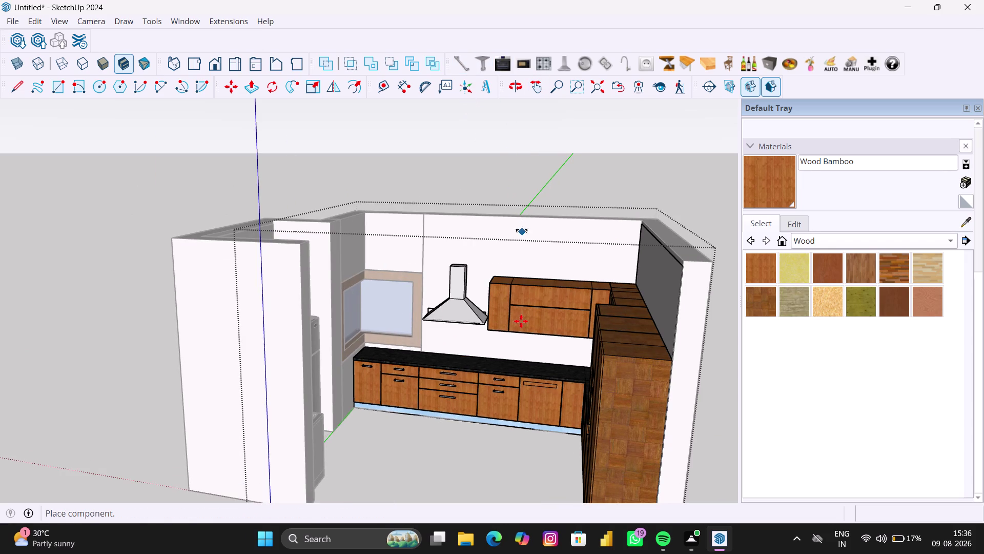
scroll(up, 3)
scroll(up, 3)
scroll(up, 3)
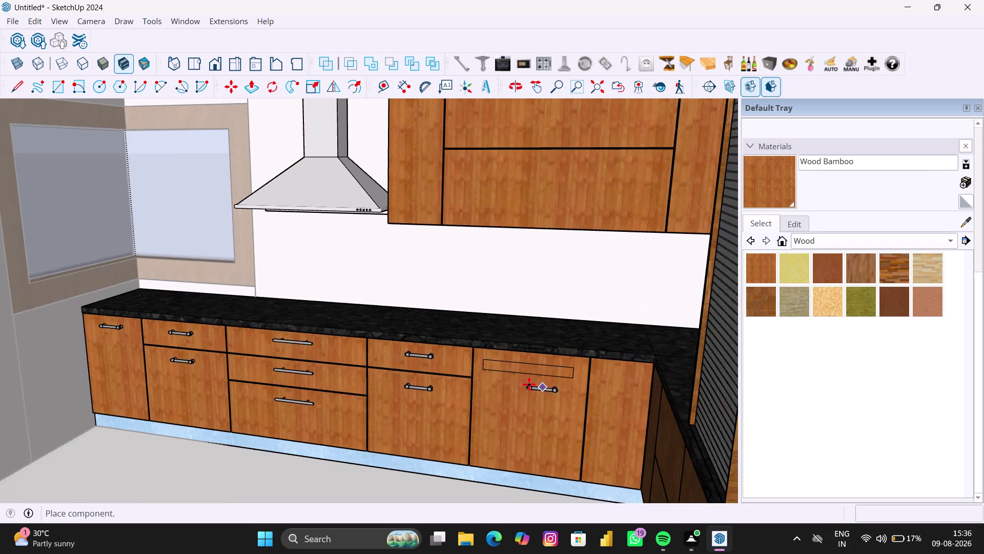
scroll(up, 3)
scroll(up, 3)
scroll(up, 3)
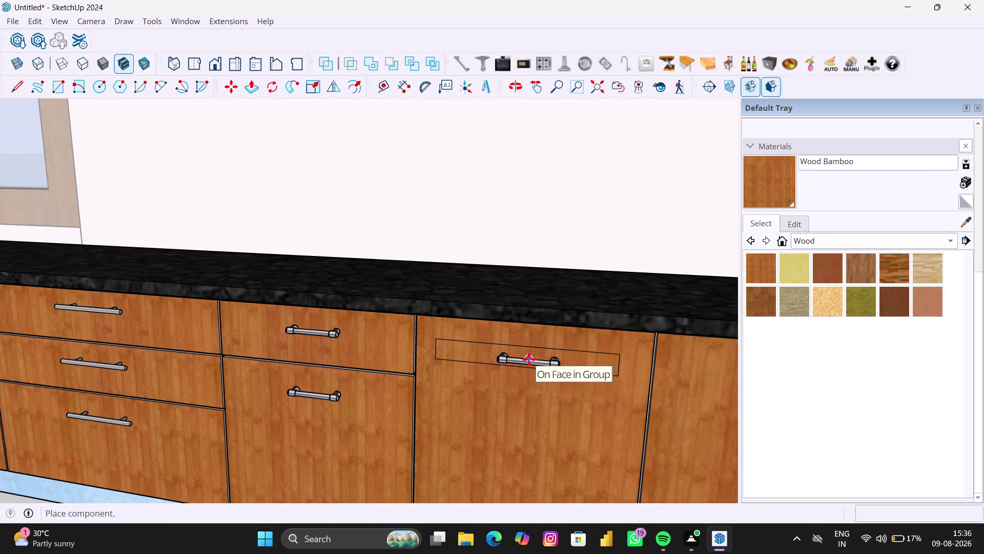
scroll(up, 3)
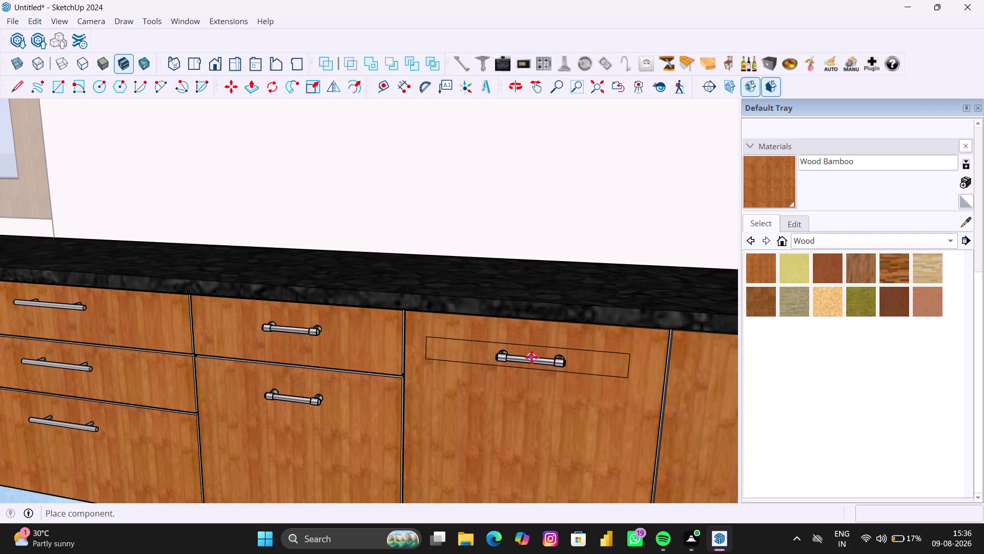
click(529, 356)
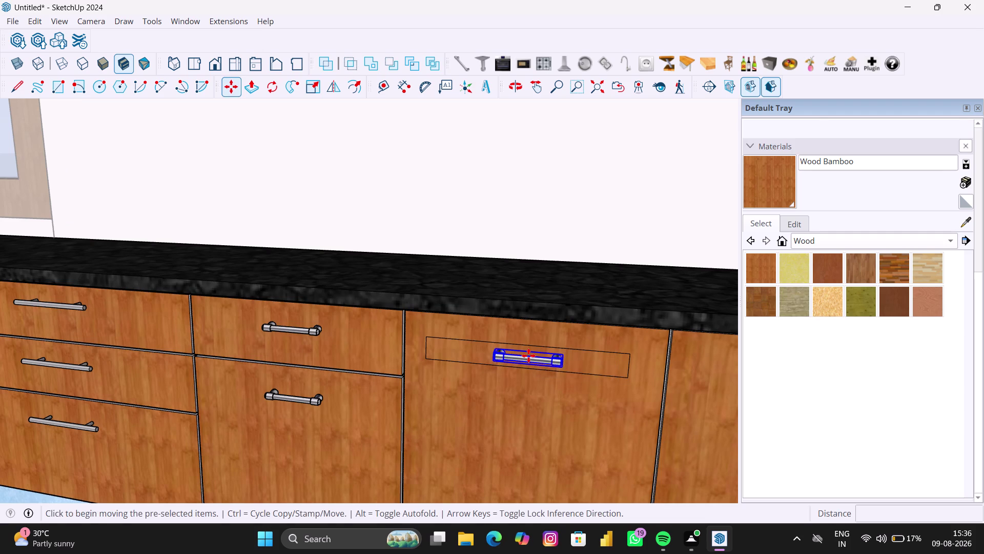
Select the placed handle and start resizing it.
click(458, 58)
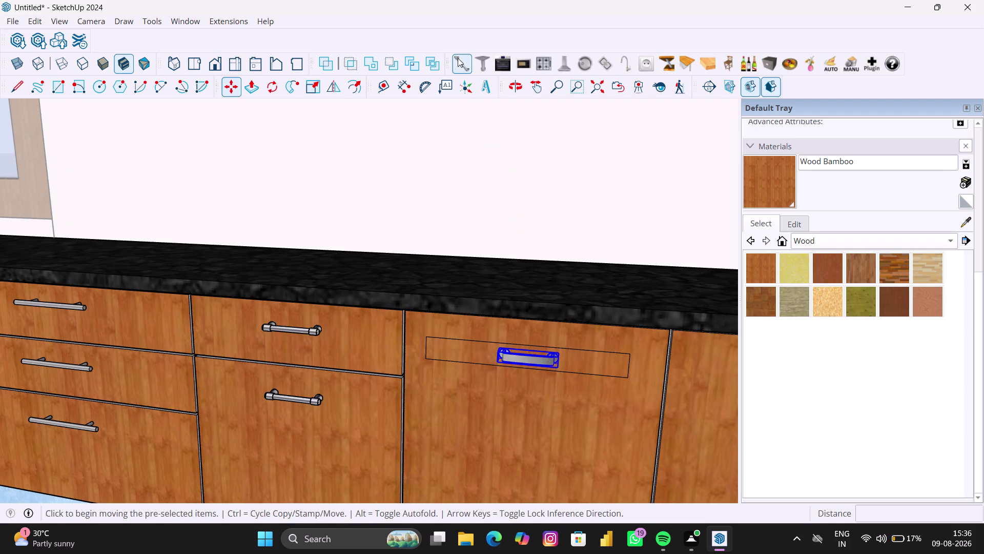
click(458, 58)
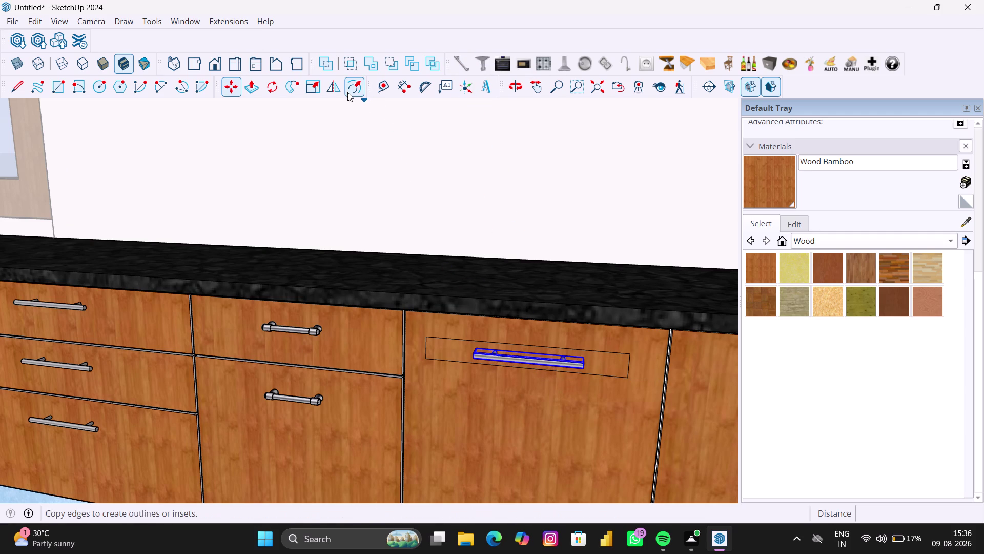
click(318, 88)
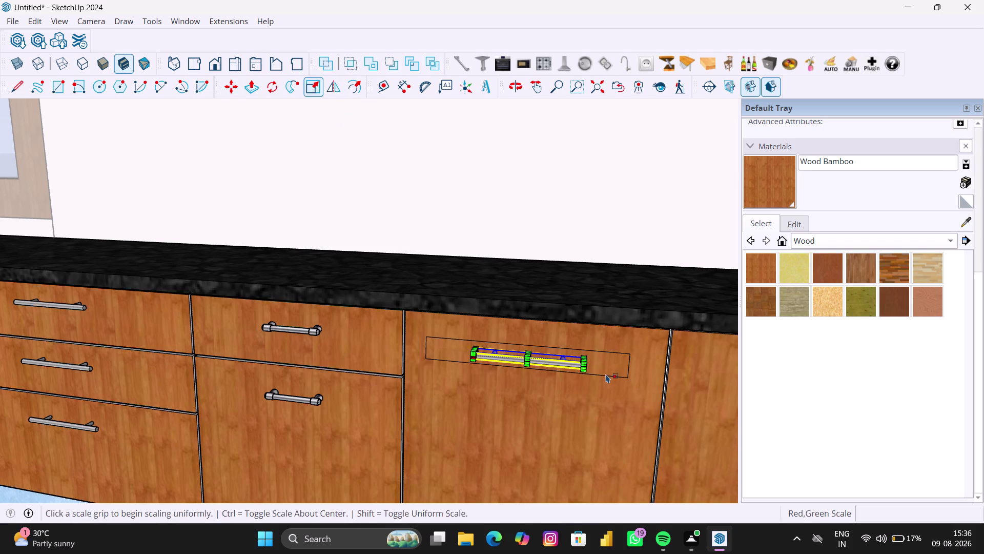
Stretch the handle's right end along the red axis in three successive Scale pulls.
scroll(up, 3)
scroll(up, 3)
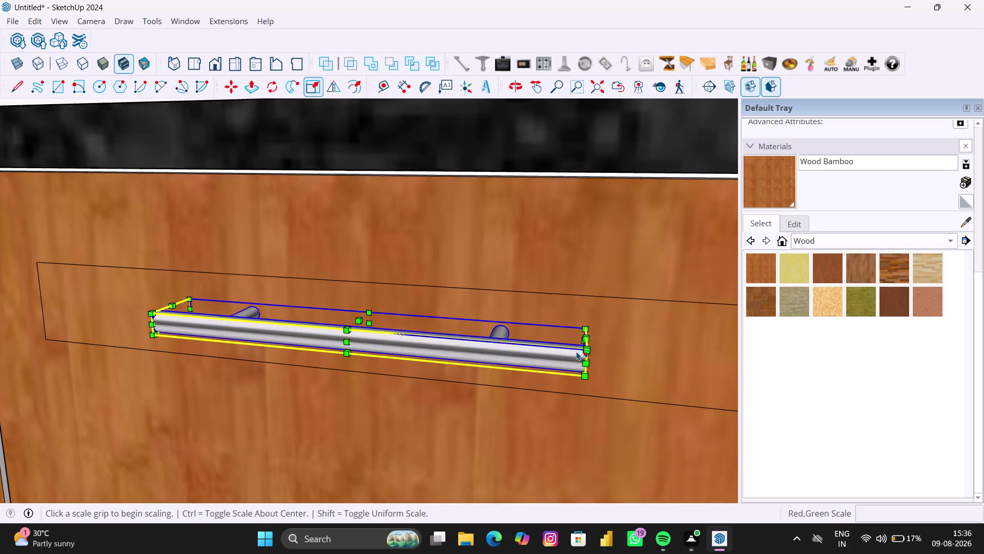
middle_drag(607, 363, 567, 352)
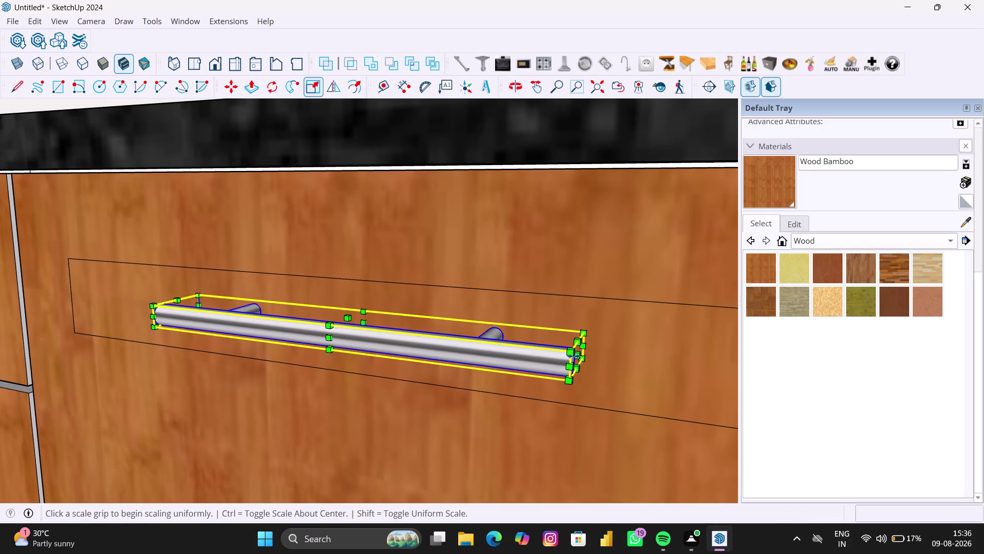
click(577, 355)
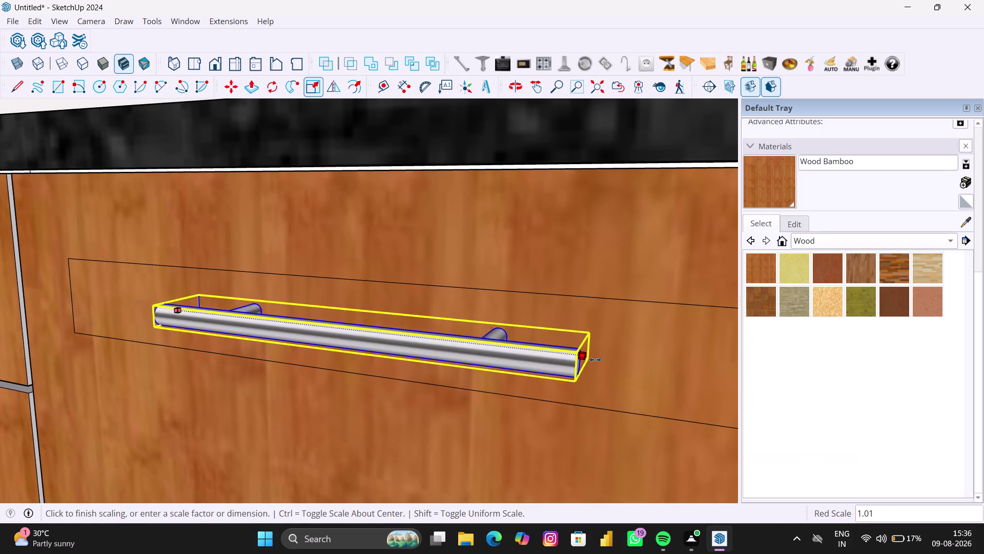
scroll(down, 3)
scroll(down, 3)
scroll(down, 3)
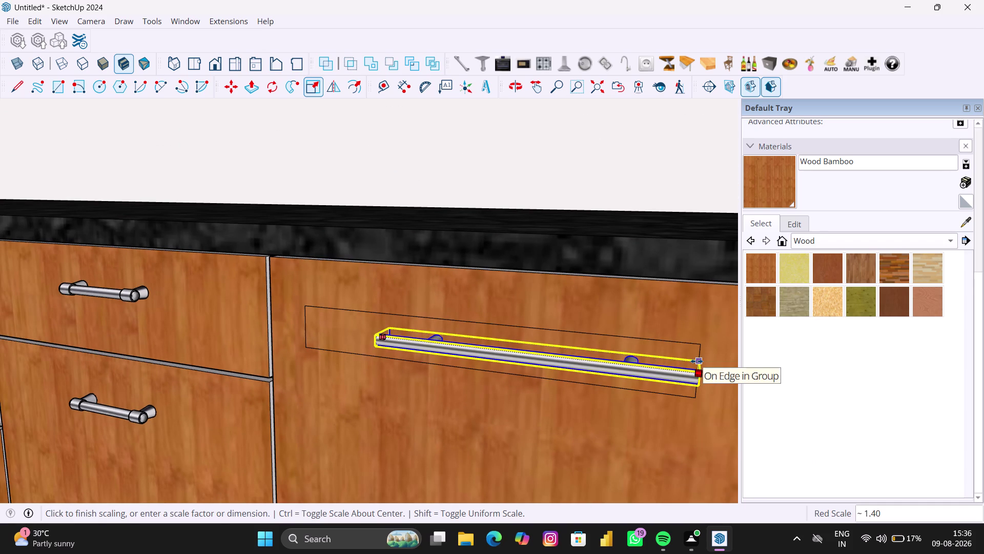
click(697, 361)
scroll(up, 3)
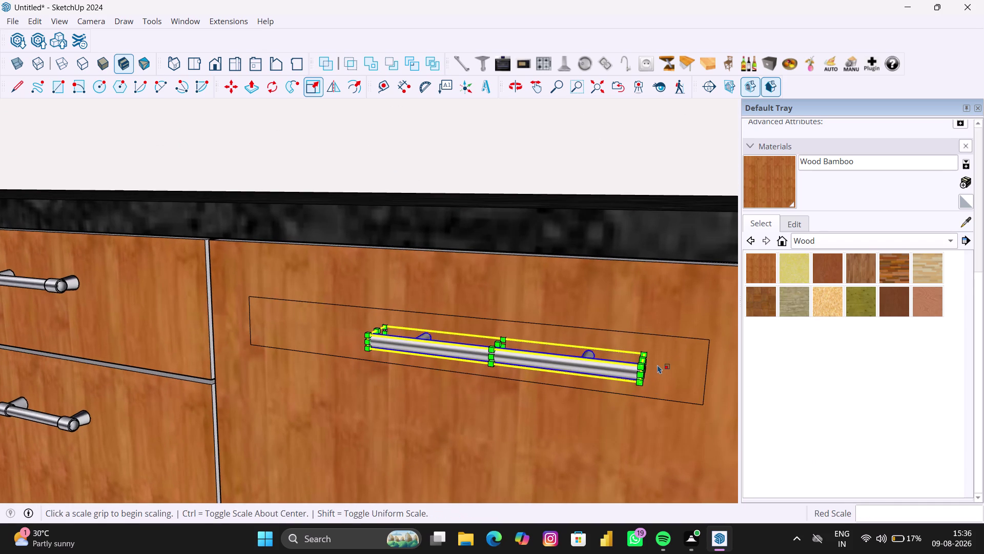
middle_drag(657, 365, 613, 354)
scroll(up, 3)
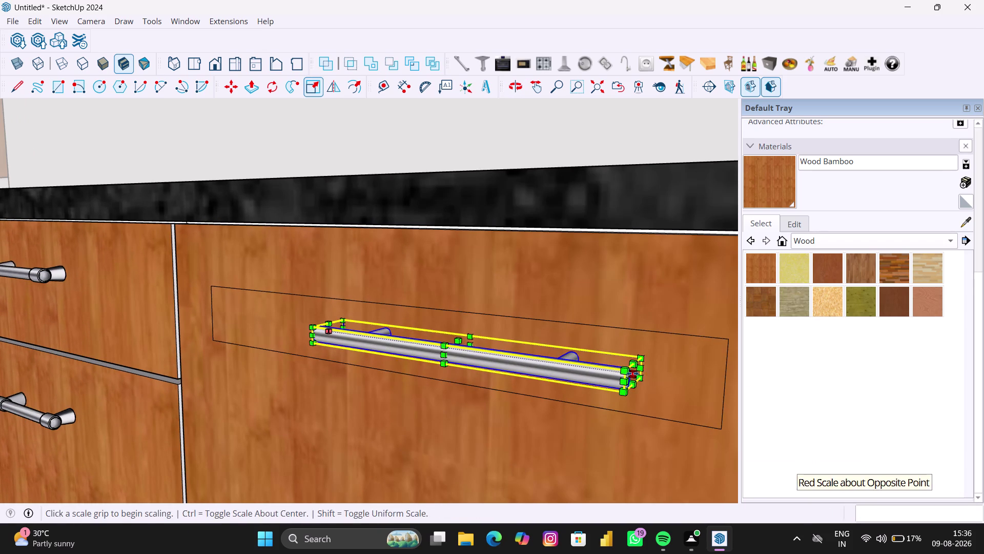
click(633, 374)
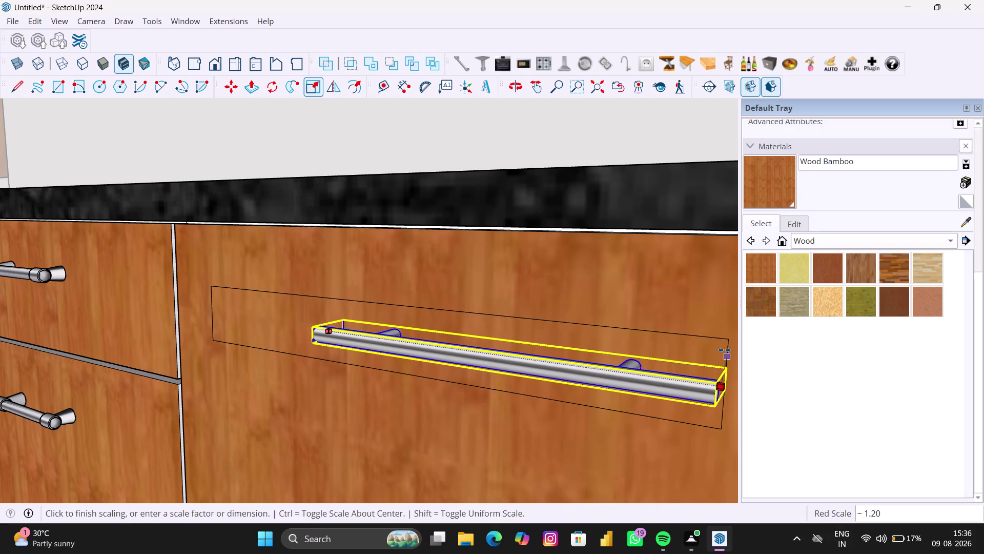
click(729, 345)
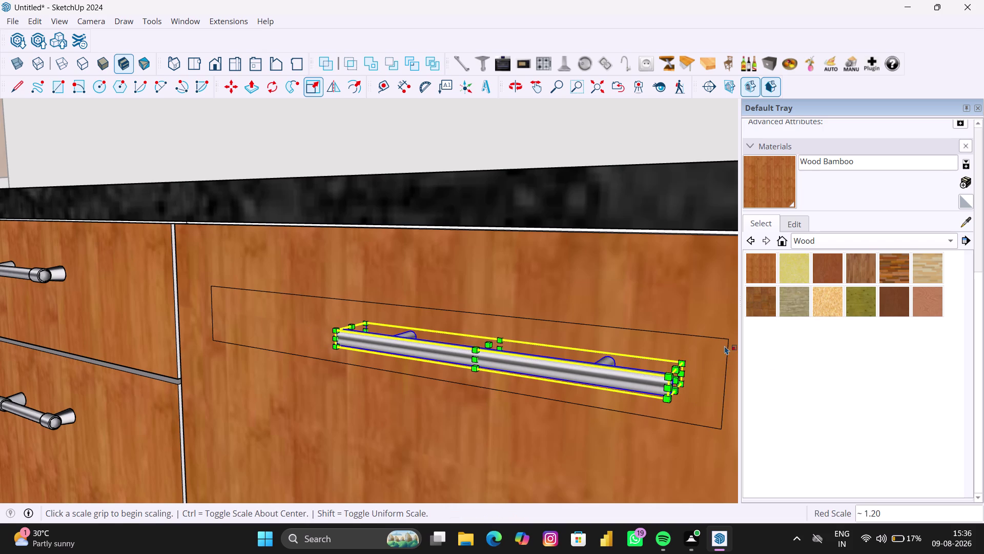
click(678, 378)
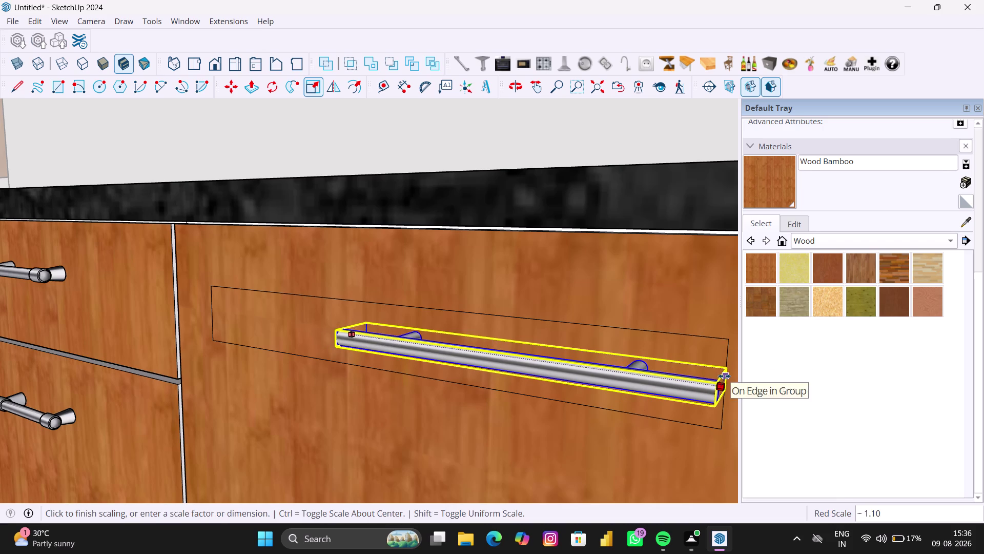
click(727, 345)
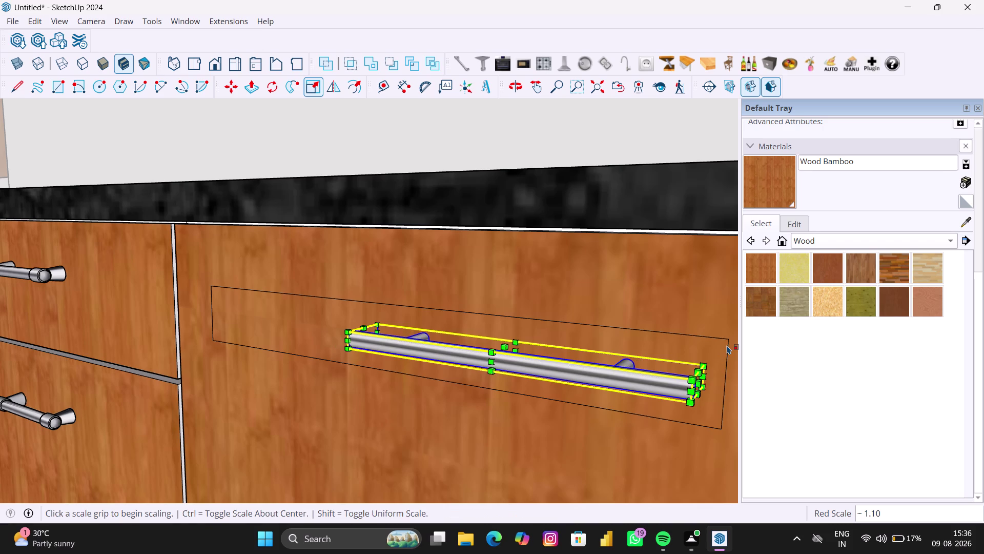
Extend the handle's left end toward the recess's left side, then exit Scale.
scroll(down, 3)
middle_drag(532, 397, 649, 387)
scroll(up, 3)
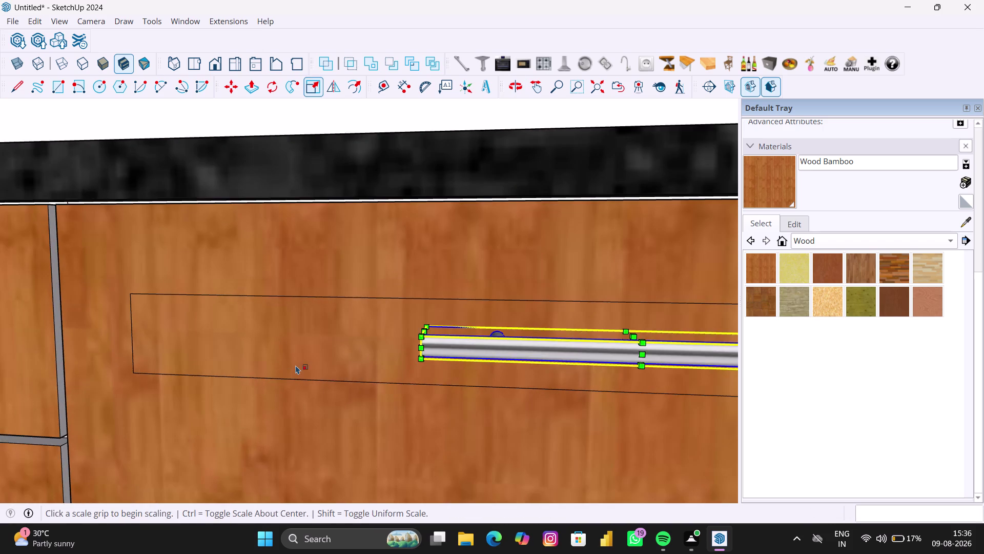
middle_drag(297, 365, 390, 371)
scroll(up, 3)
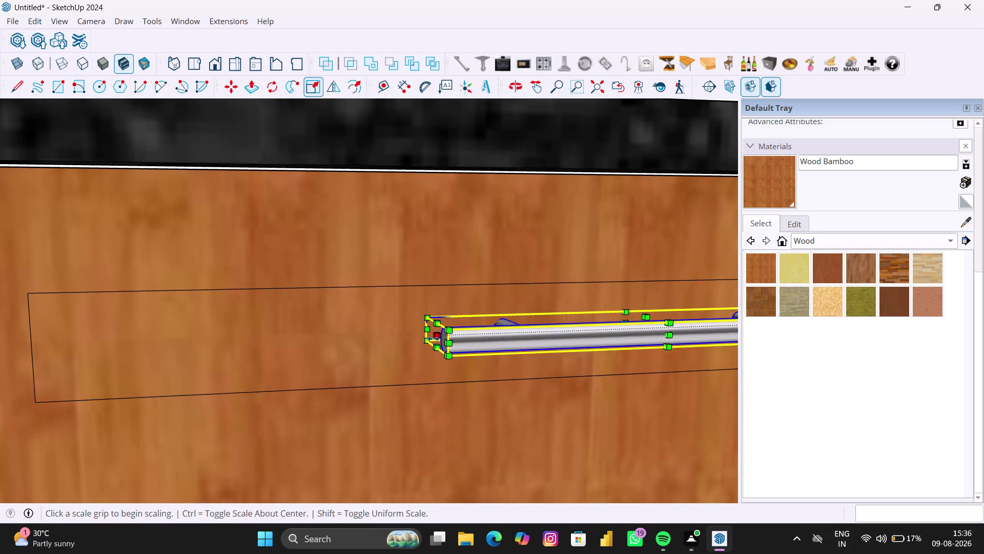
click(435, 338)
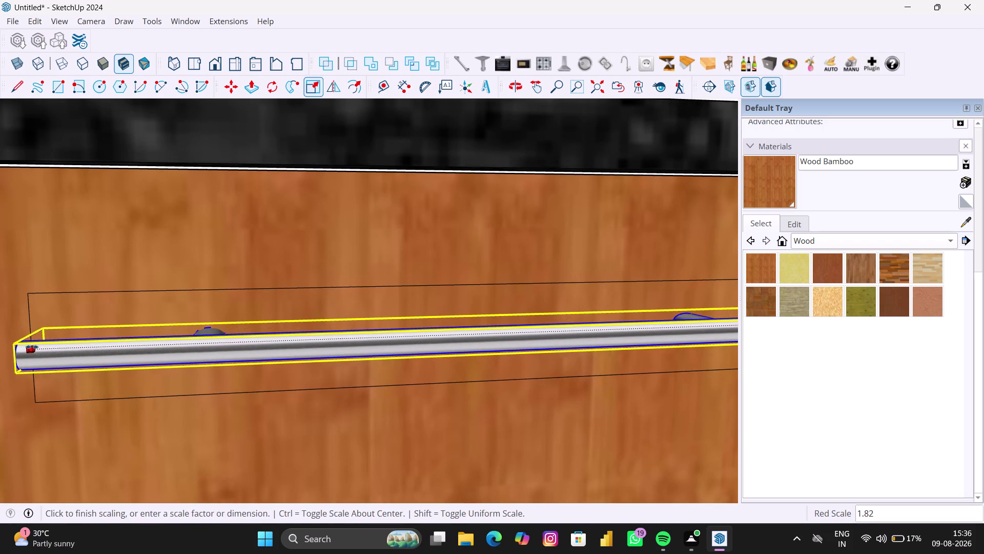
click(29, 298)
scroll(down, 3)
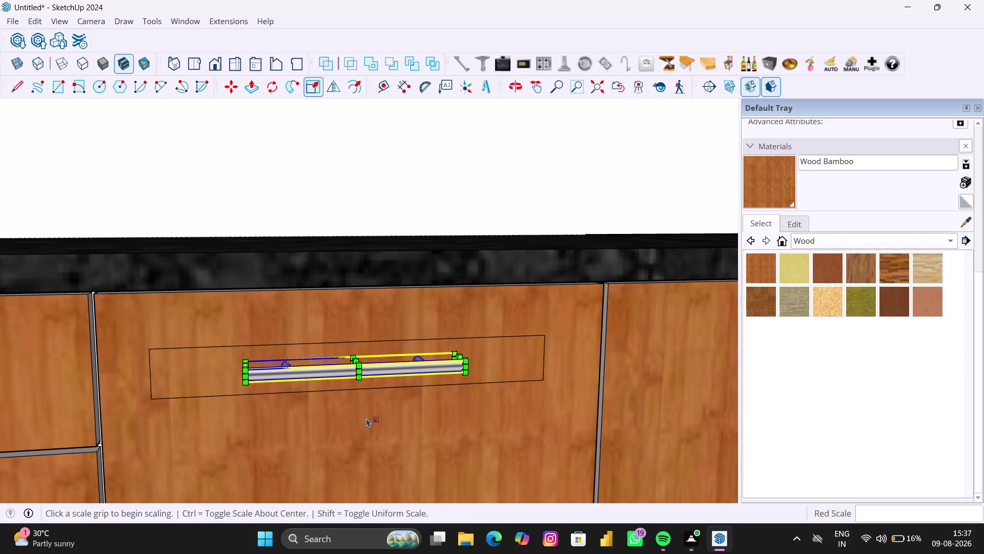
scroll(down, 3)
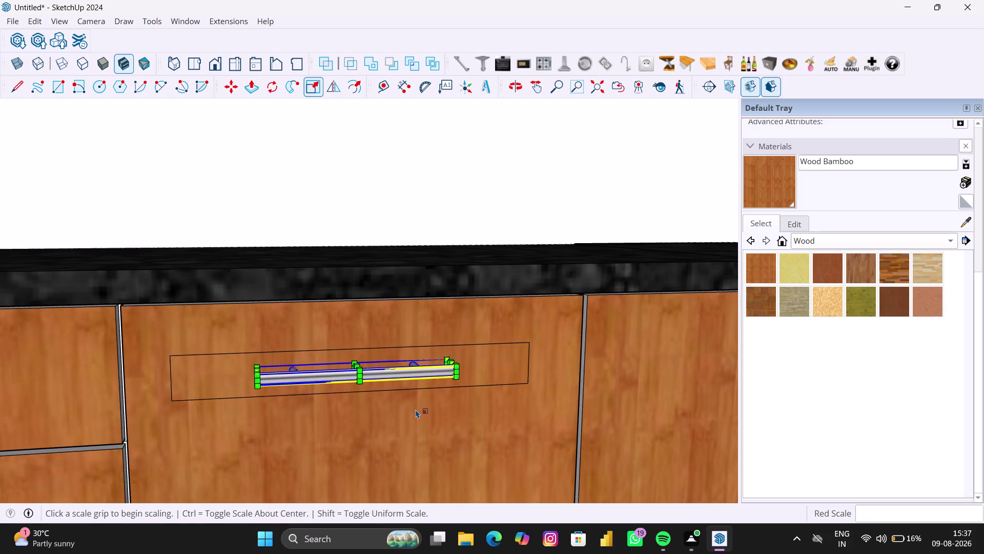
scroll(down, 3)
middle_drag(415, 409, 399, 374)
scroll(up, 3)
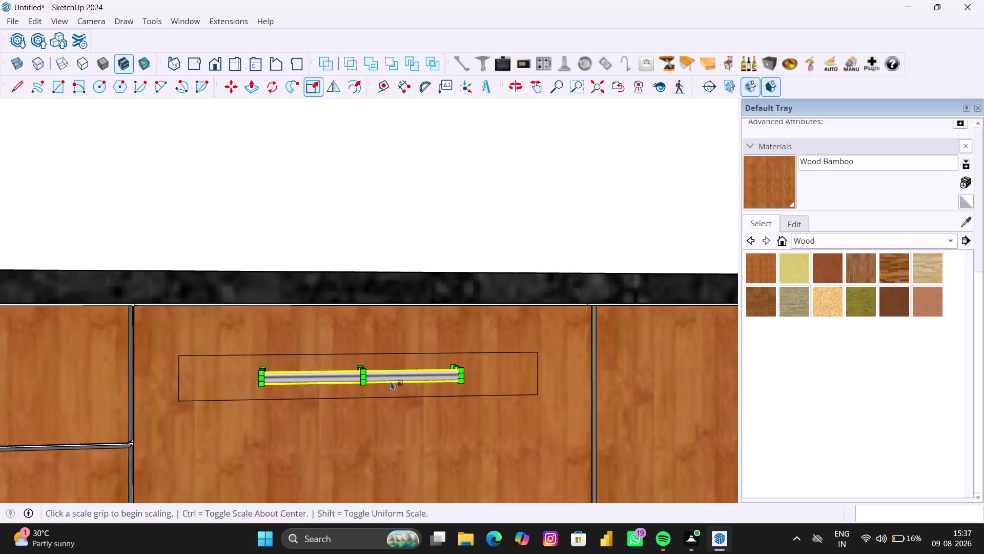
scroll(up, 3)
key(space)
scroll(down, 3)
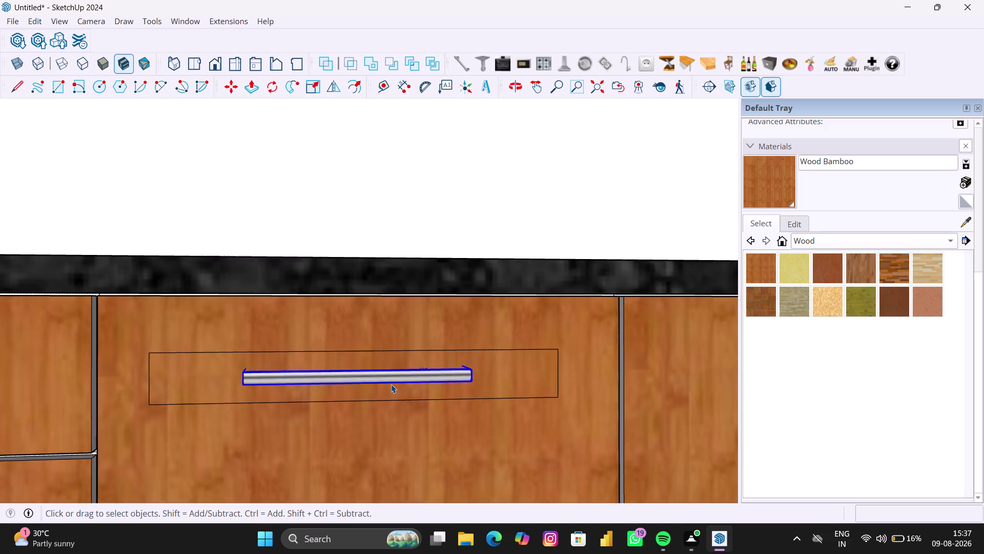
scroll(down, 3)
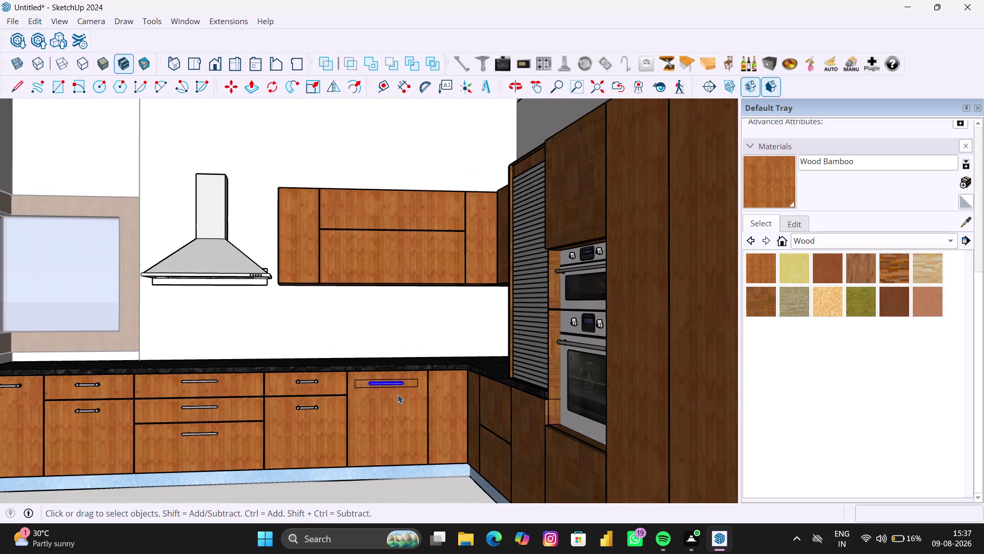
Deselect the handle and drop a round knob component onto the cabinet door.
scroll(down, 3)
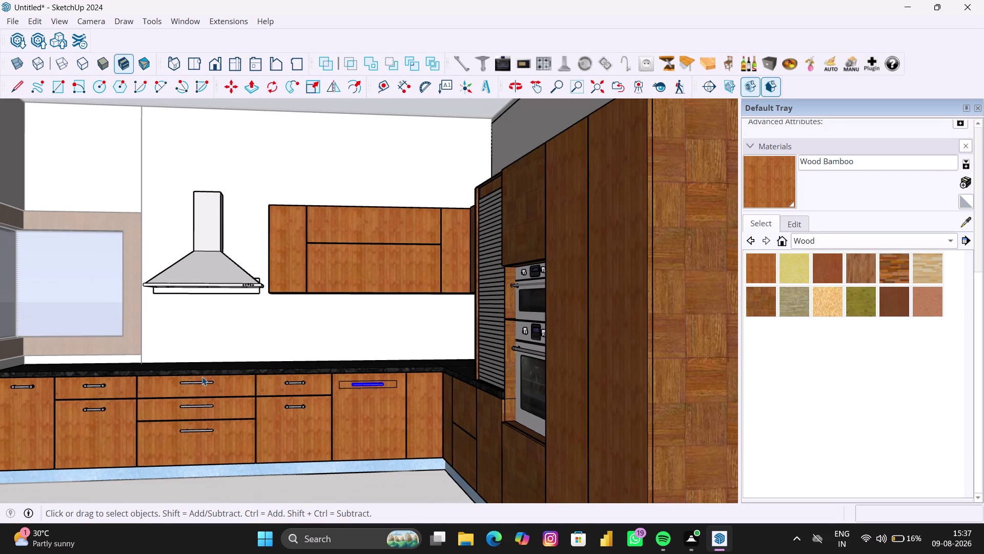
click(284, 340)
scroll(up, 3)
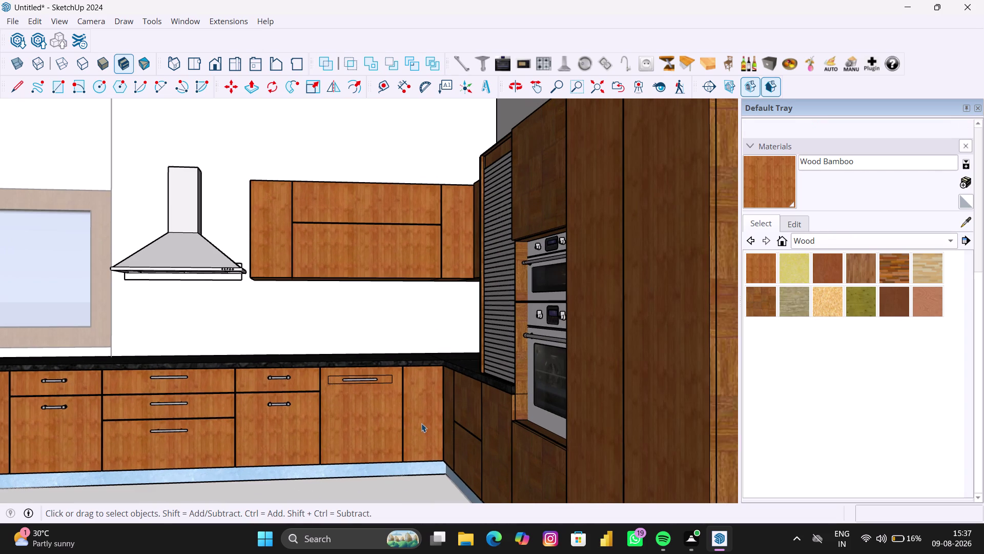
click(466, 62)
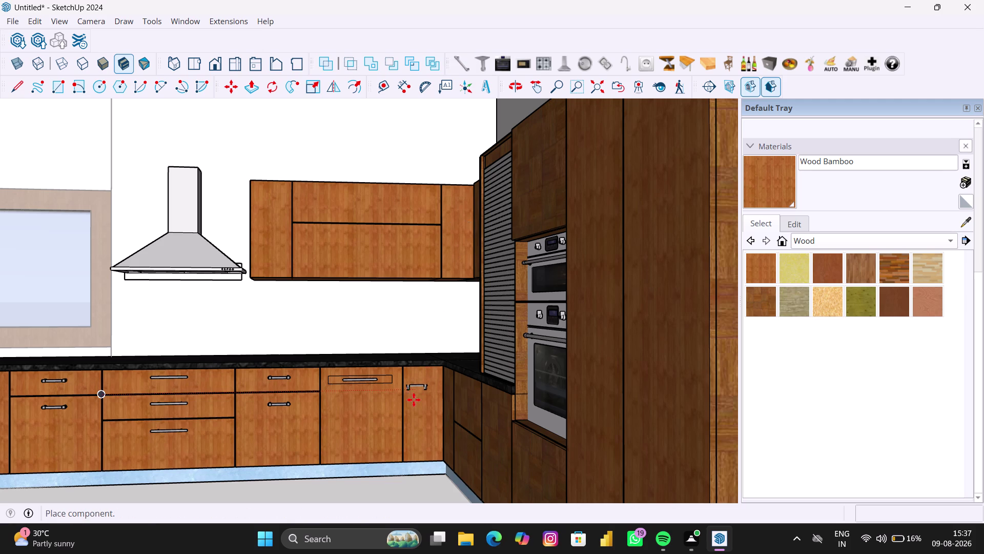
scroll(up, 3)
scroll(up, 3)
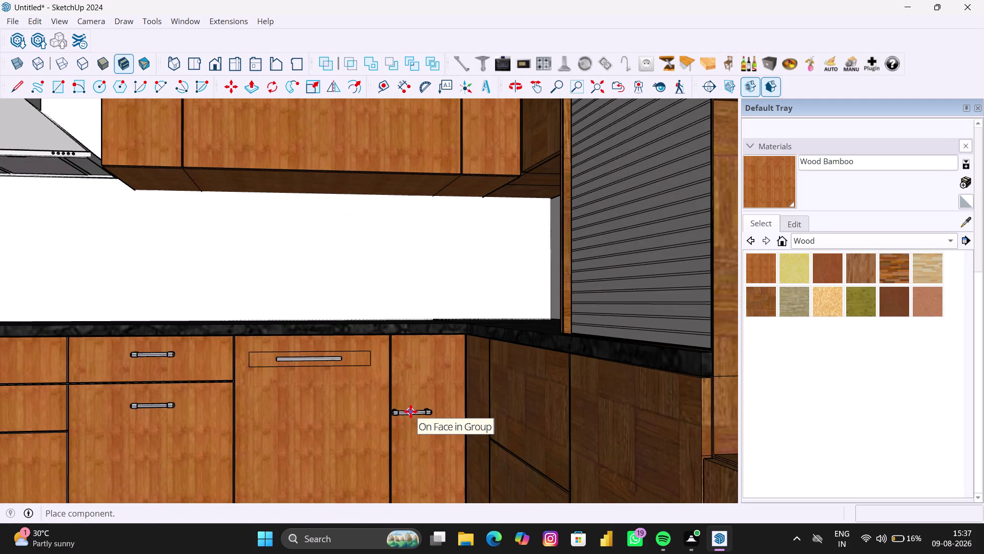
click(411, 412)
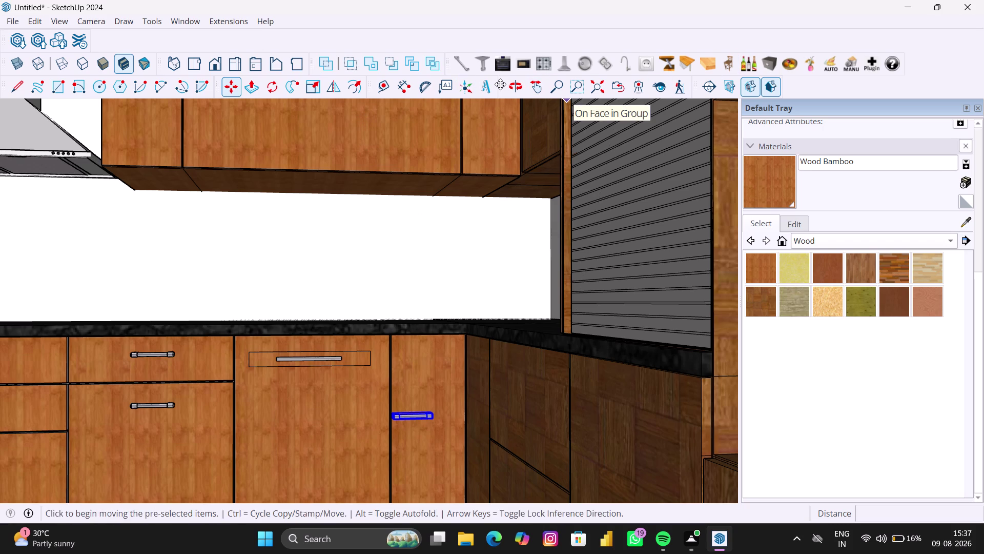
click(466, 68)
click(467, 68)
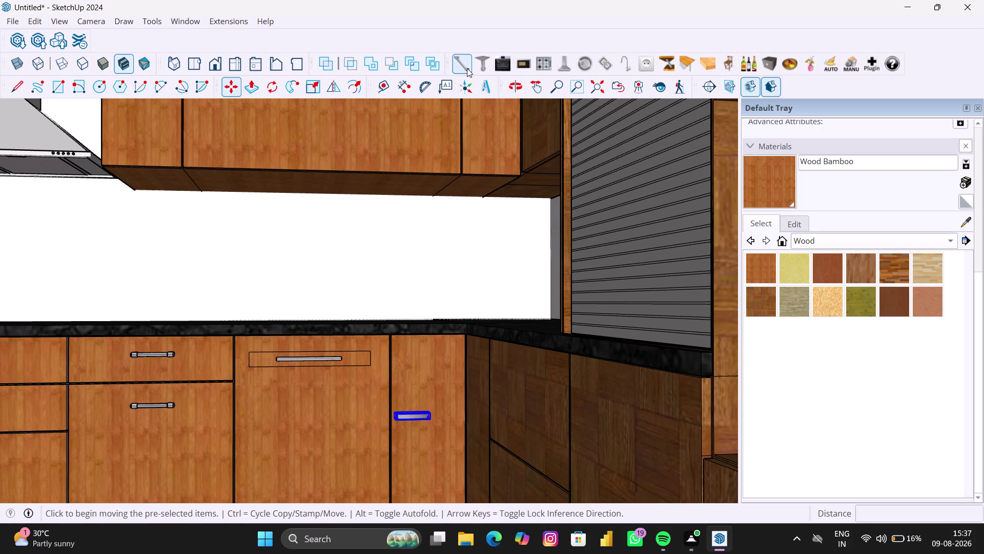
click(467, 68)
click(467, 68)
click(467, 68)
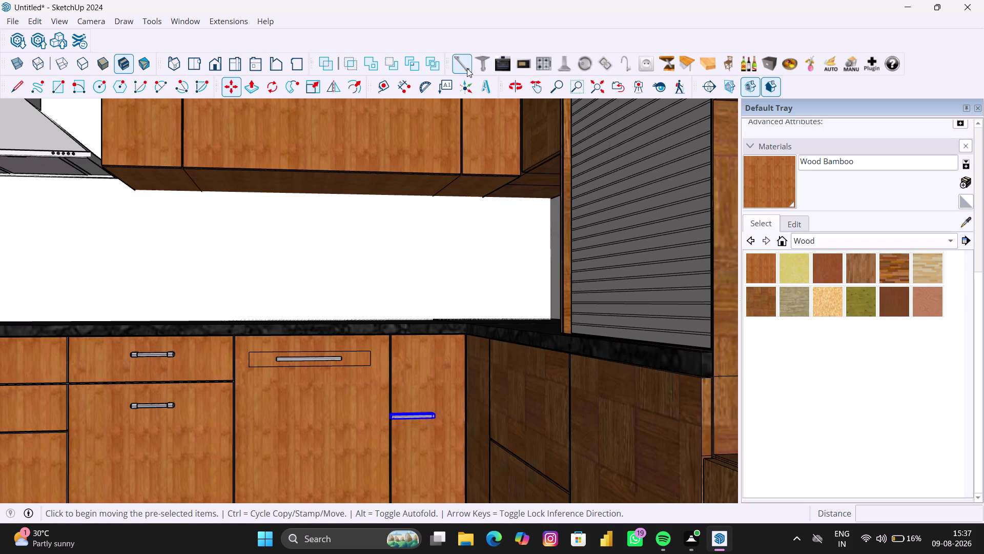
click(467, 68)
click(467, 68)
click(467, 68)
click(467, 69)
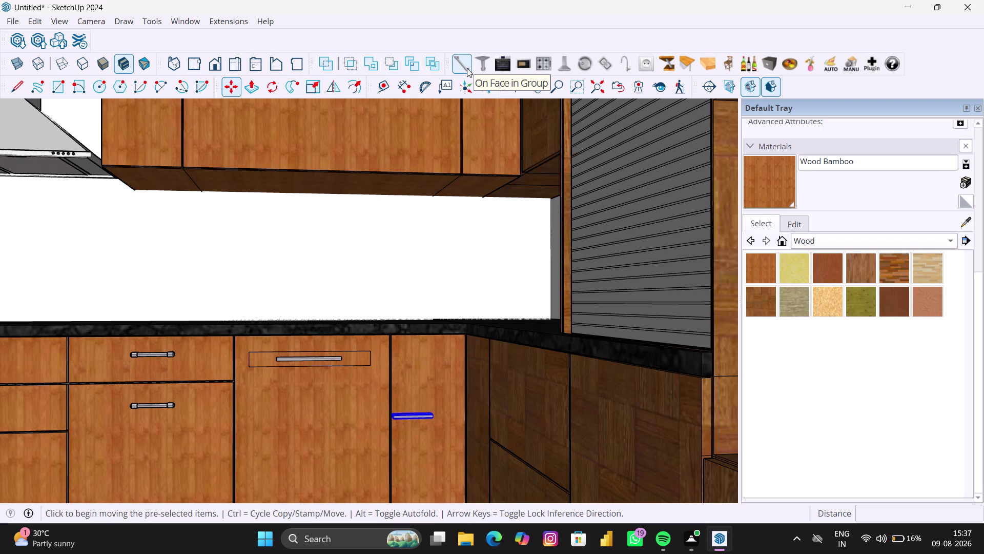
click(467, 68)
click(467, 69)
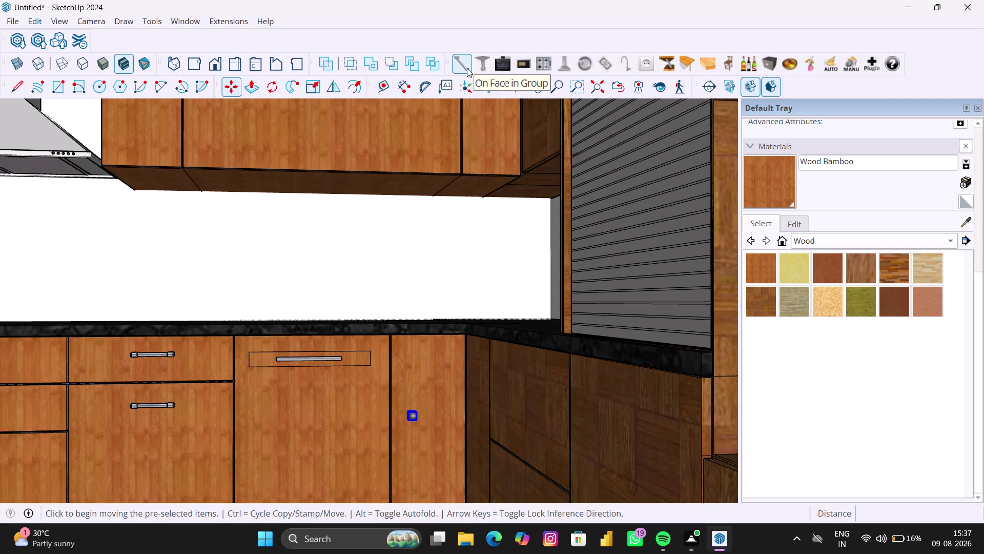
scroll(up, 3)
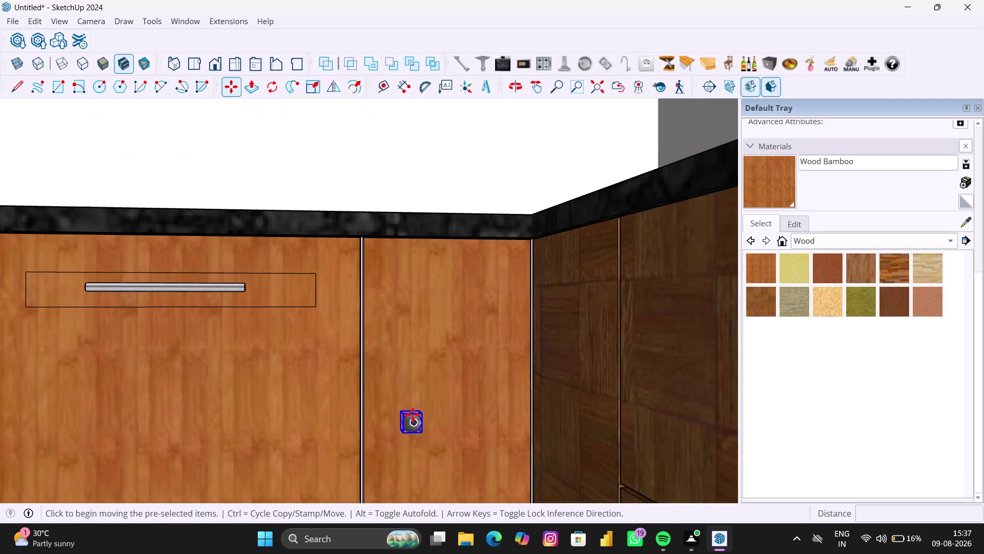
Move the knob near the base cabinet door's edge and orbit to check it.
click(411, 422)
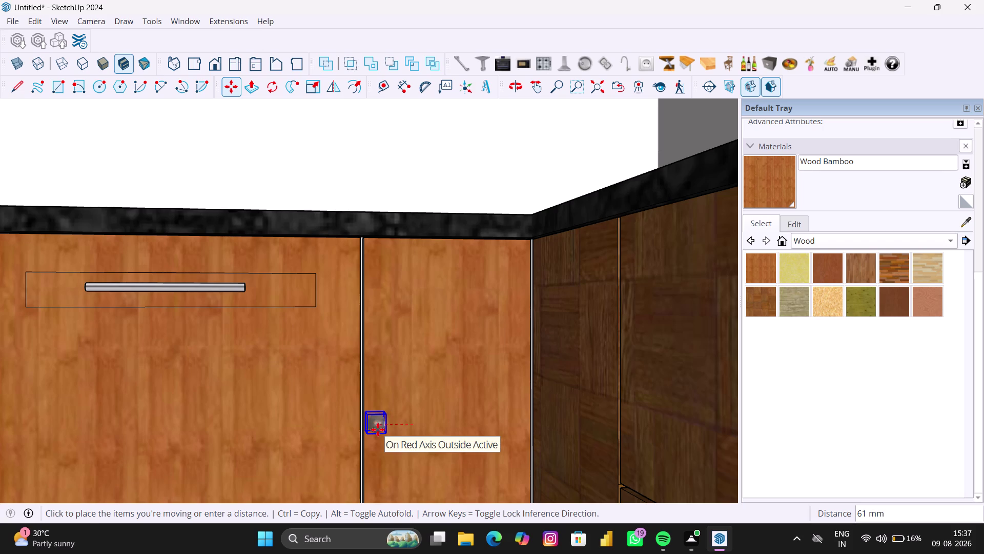
click(378, 429)
scroll(down, 3)
middle_drag(417, 453, 450, 441)
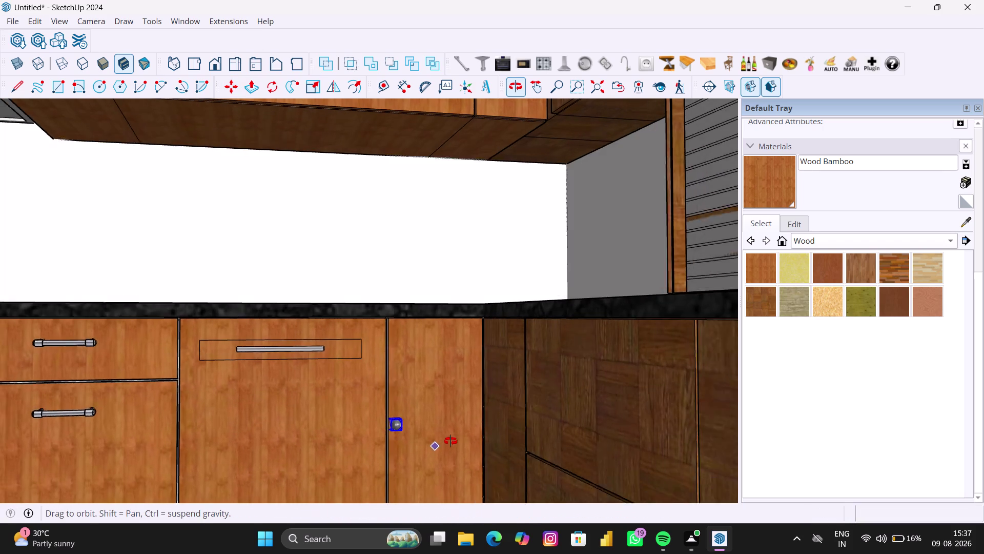
middle_drag(449, 441, 451, 441)
scroll(up, 3)
scroll(up, 3)
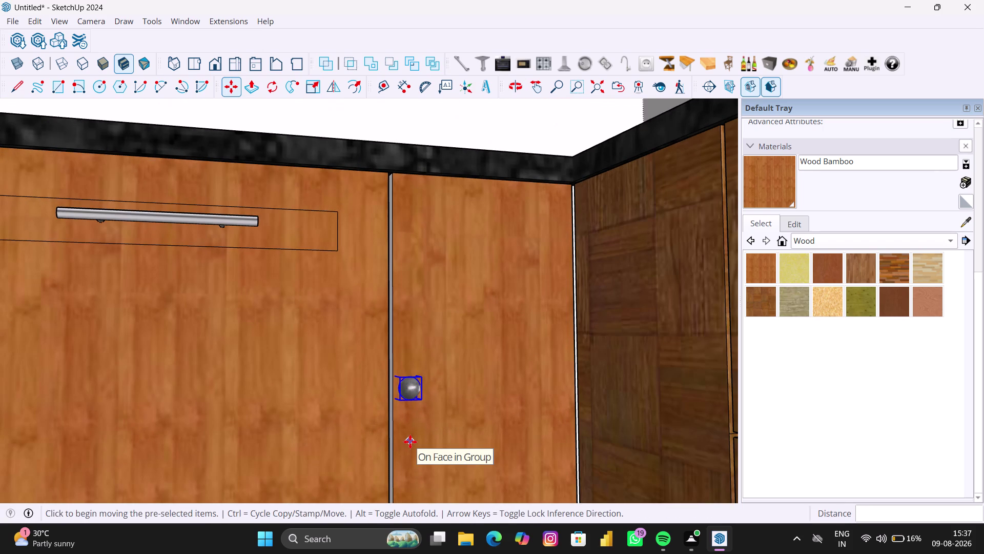
scroll(up, 3)
Copy the knob onto the adjacent corner cabinet door and finish the move.
click(412, 390)
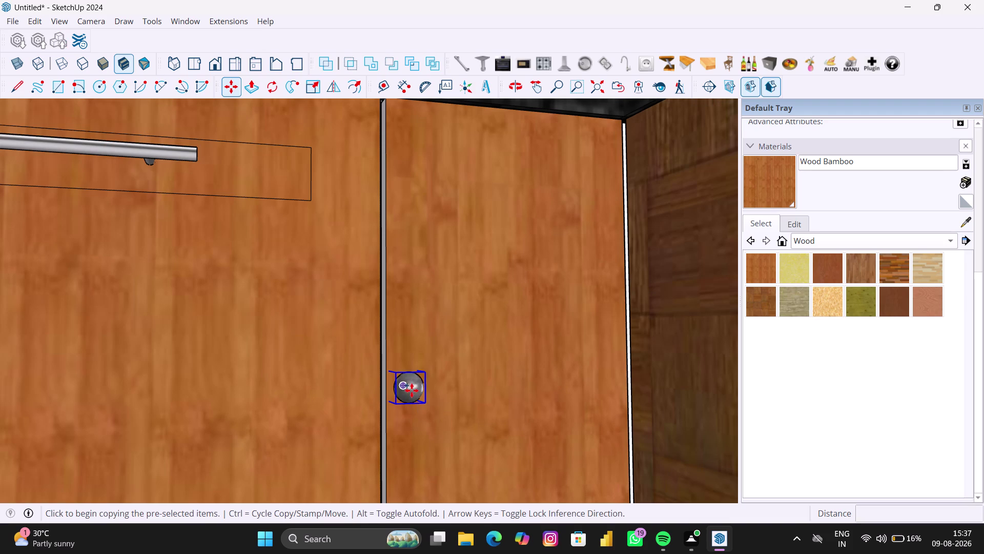
scroll(down, 3)
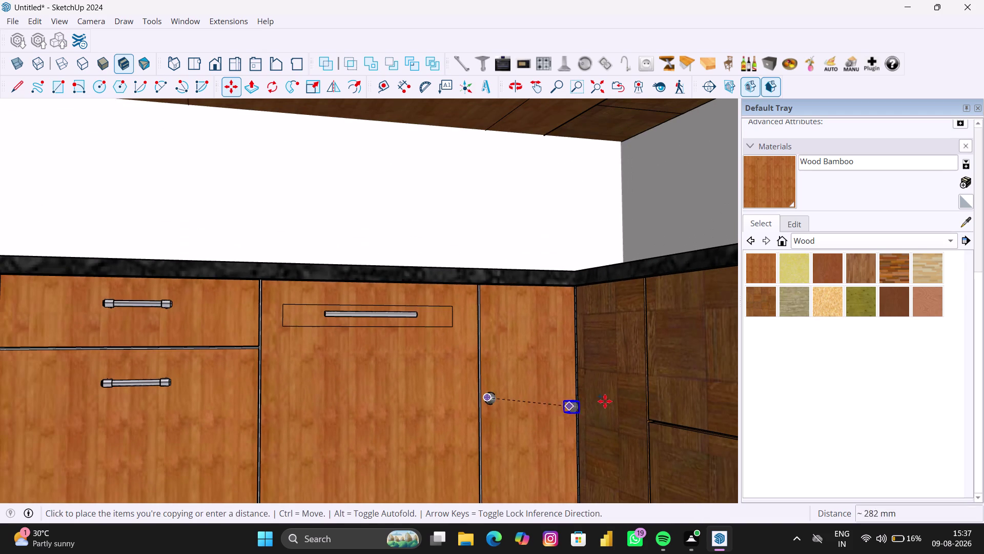
scroll(up, 3)
scroll(up, 3)
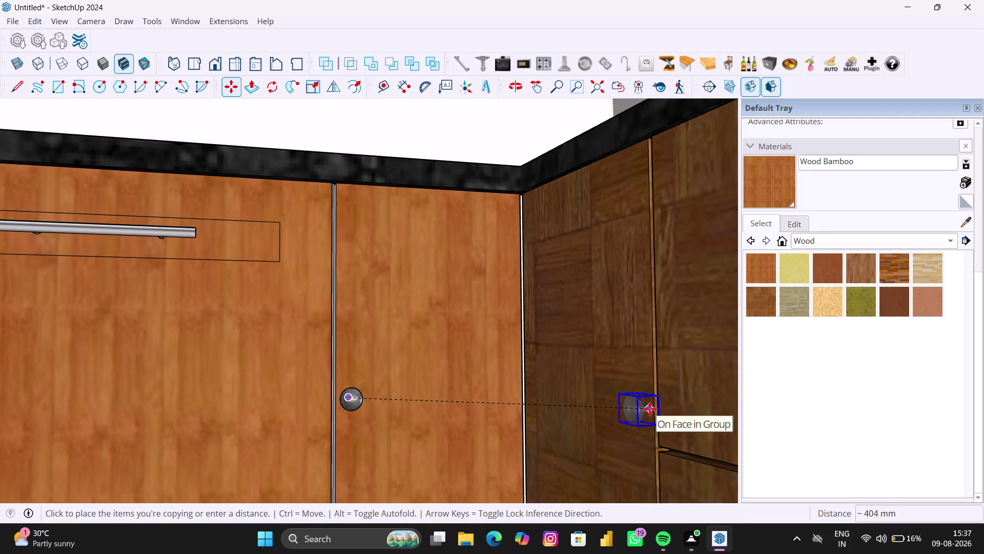
scroll(up, 3)
scroll(up, 3)
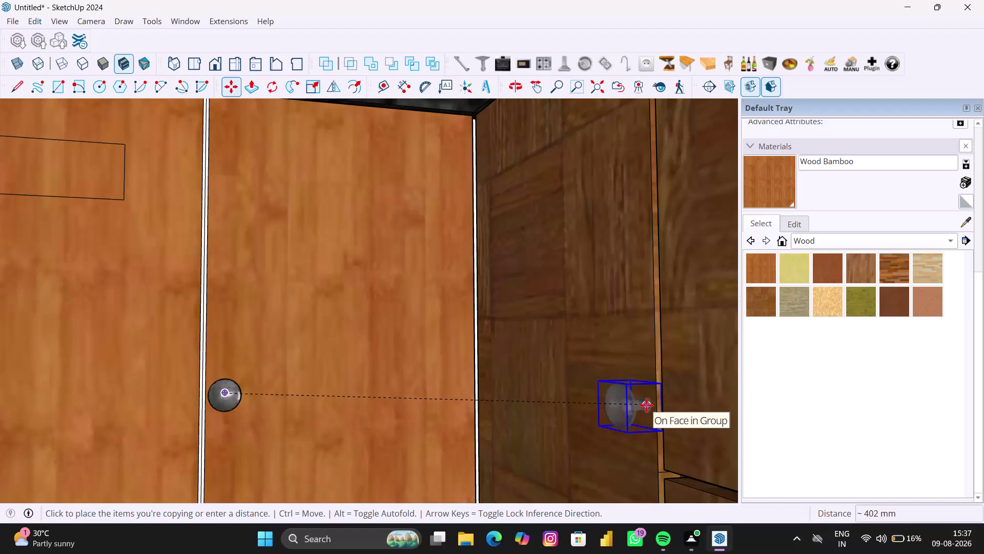
click(643, 403)
scroll(down, 3)
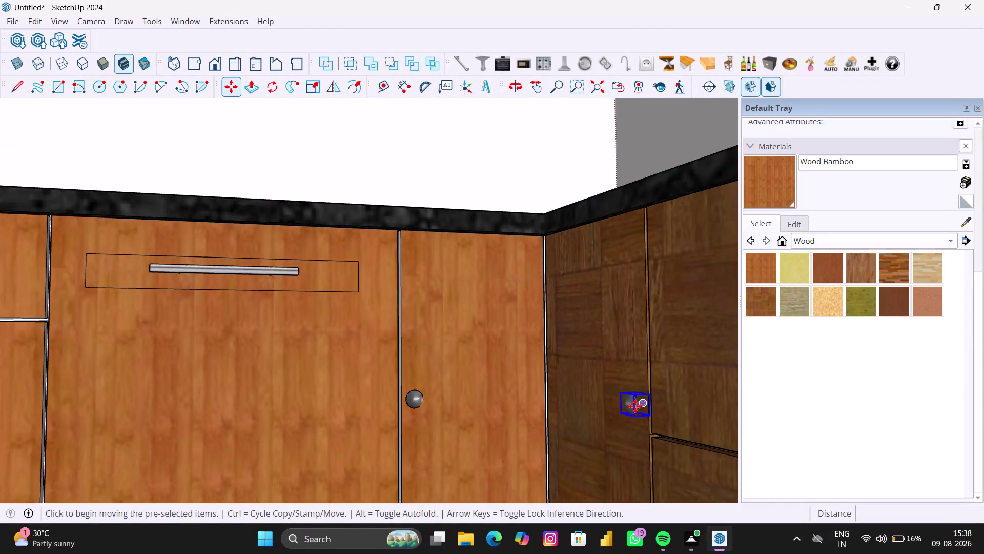
scroll(down, 3)
scroll(down, 3)
key(space)
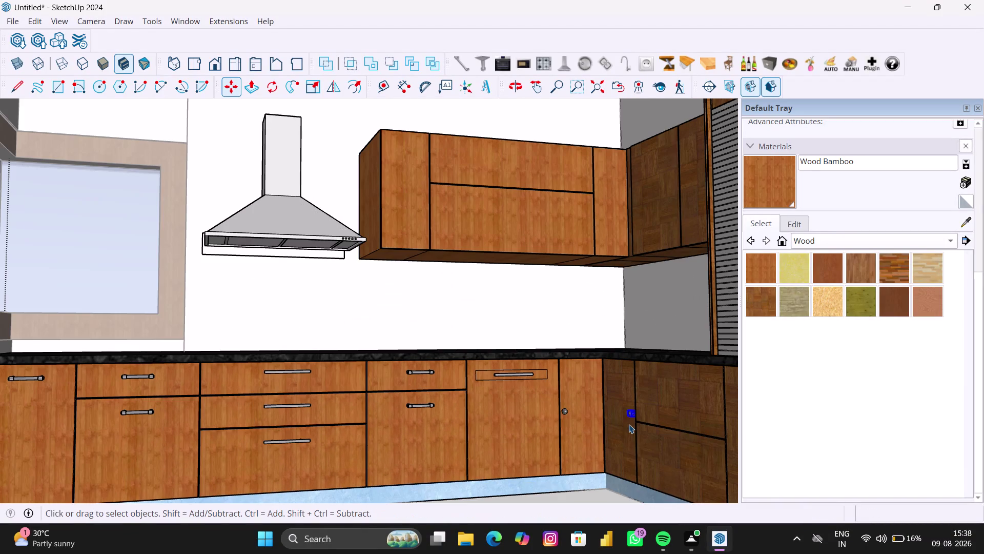
scroll(down, 3)
key(Escape)
Orbit around the kitchen corner to inspect the knobs and the corner drawers.
scroll(down, 3)
scroll(up, 3)
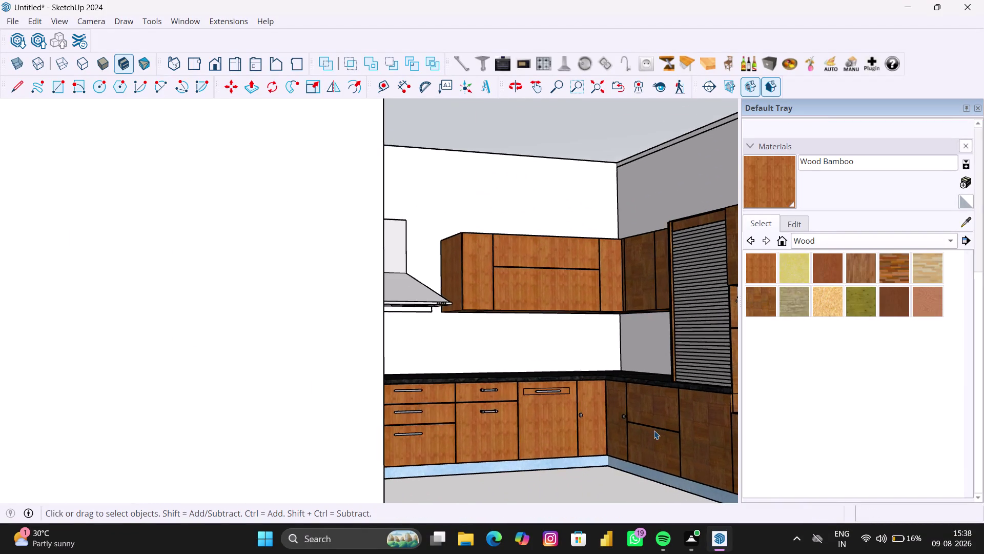
scroll(up, 3)
scroll(up, 3)
scroll(down, 3)
scroll(up, 3)
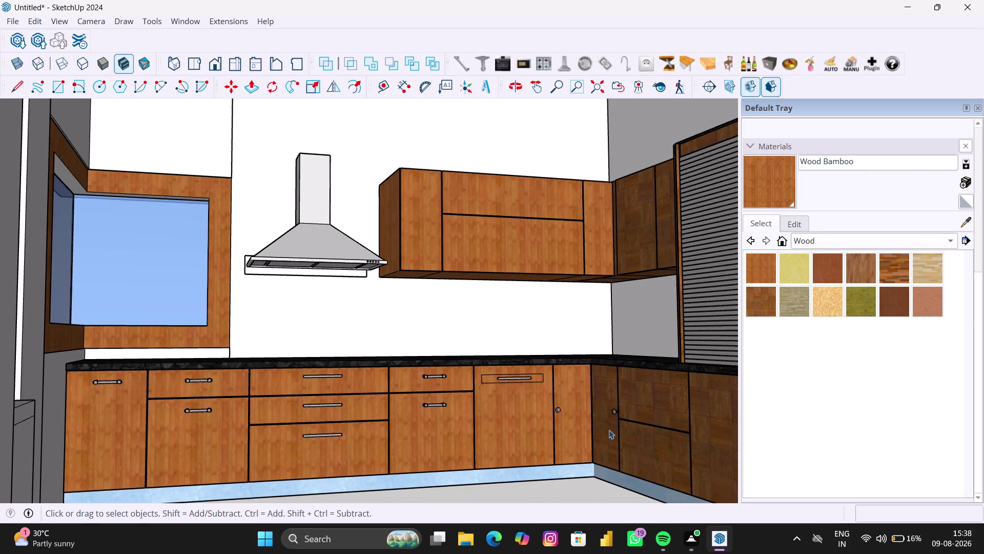
scroll(up, 3)
middle_click(589, 433)
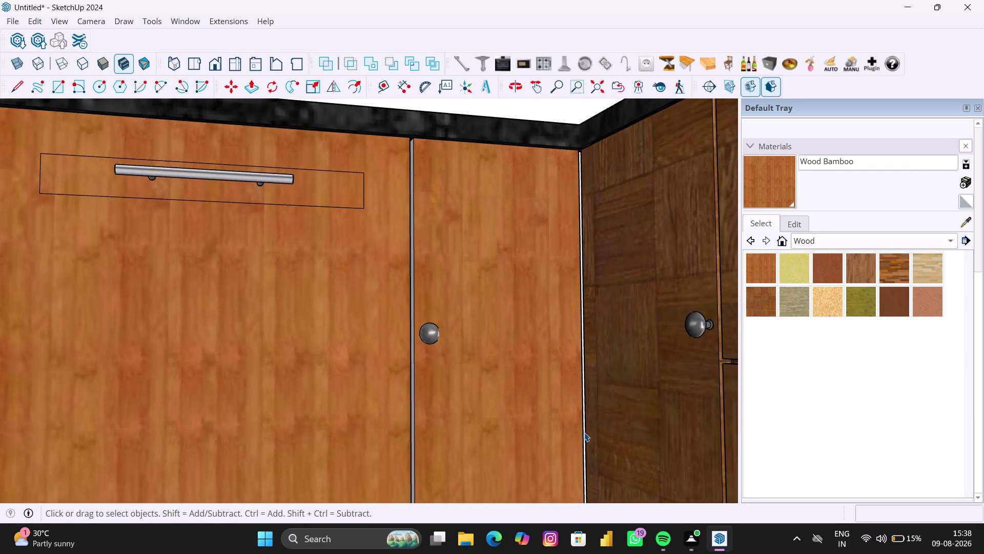
scroll(down, 3)
scroll(up, 3)
scroll(down, 3)
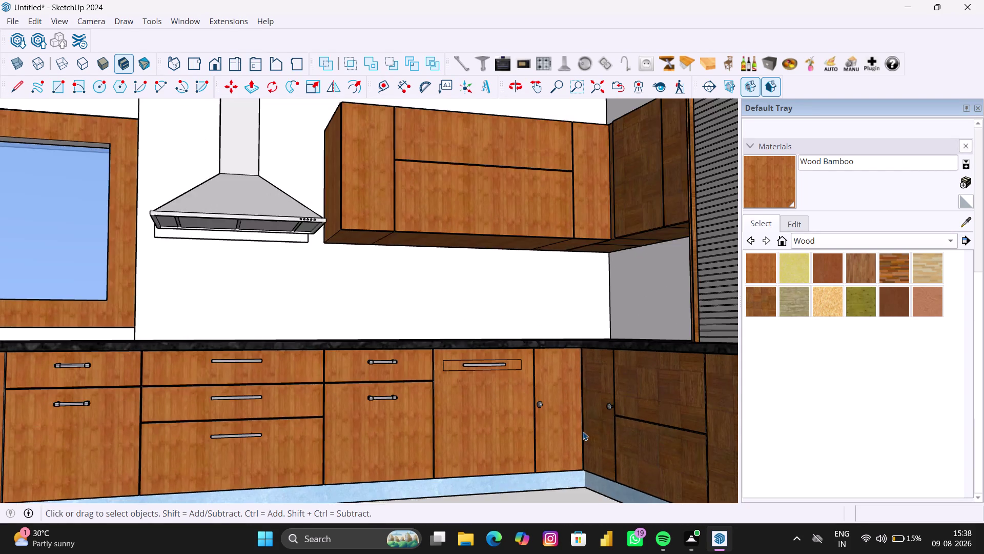
scroll(down, 3)
scroll(up, 3)
scroll(up, 3)
scroll(down, 3)
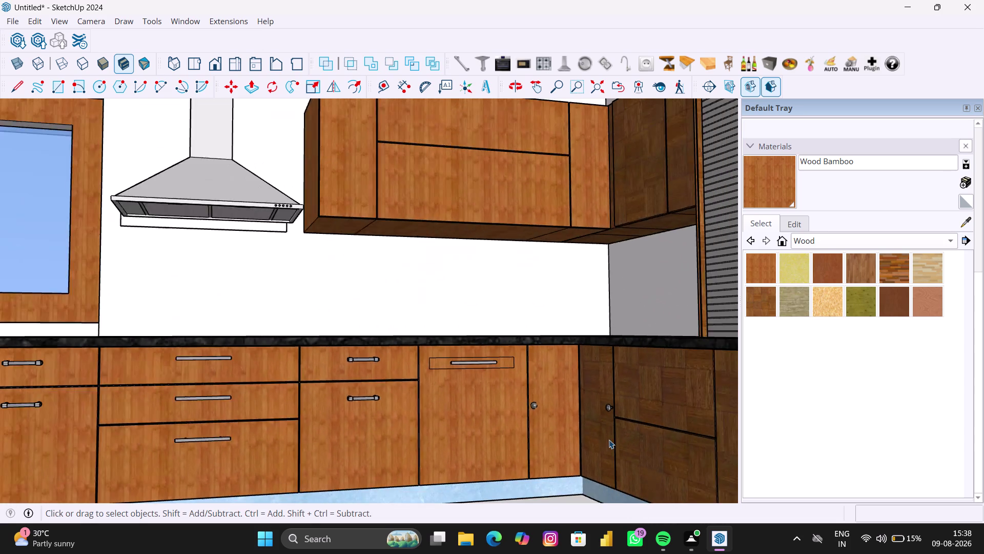
scroll(down, 3)
middle_drag(623, 448, 527, 401)
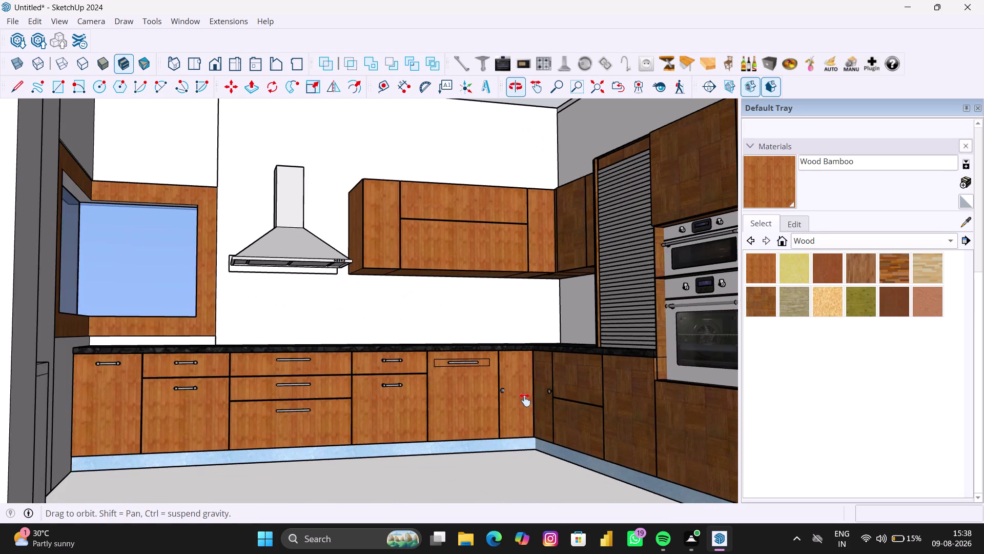
middle_drag(527, 401, 521, 396)
scroll(up, 3)
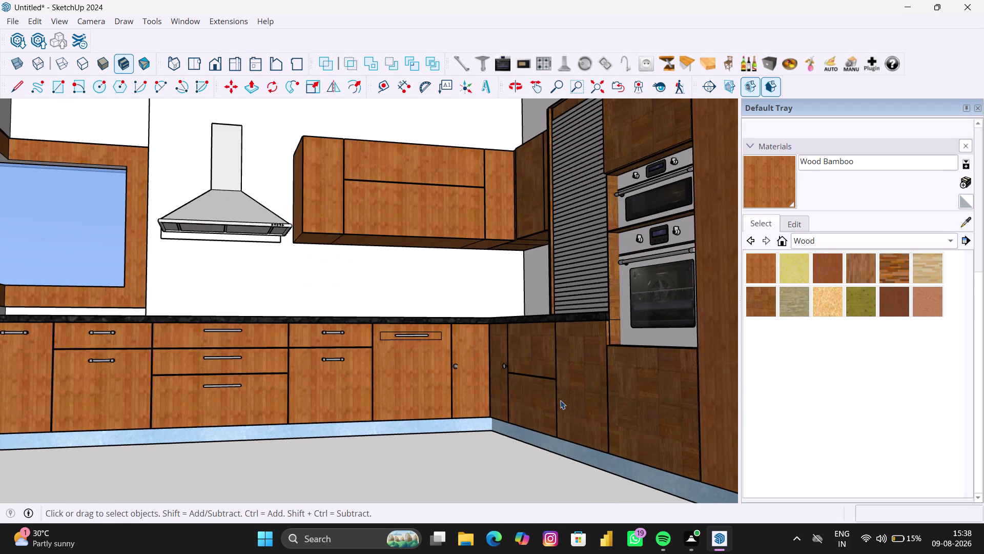
middle_drag(527, 368, 557, 368)
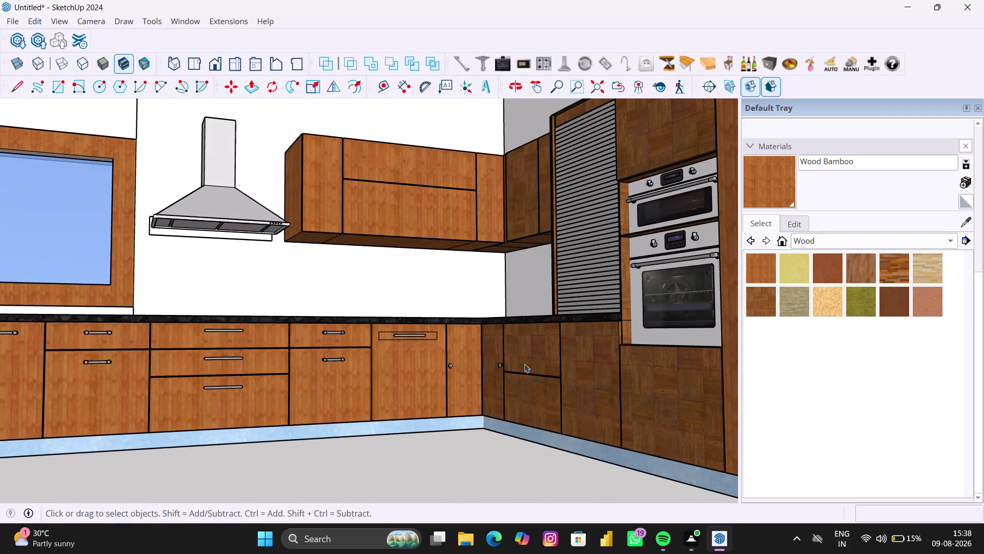
scroll(up, 3)
middle_drag(431, 350, 498, 356)
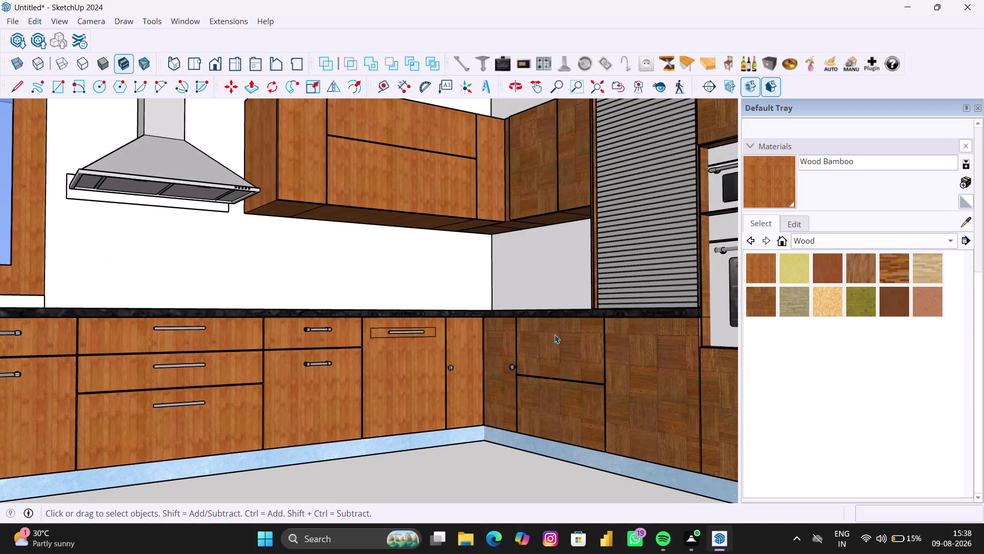
click(469, 71)
Place a bar handle component on the upper corner drawer.
scroll(up, 3)
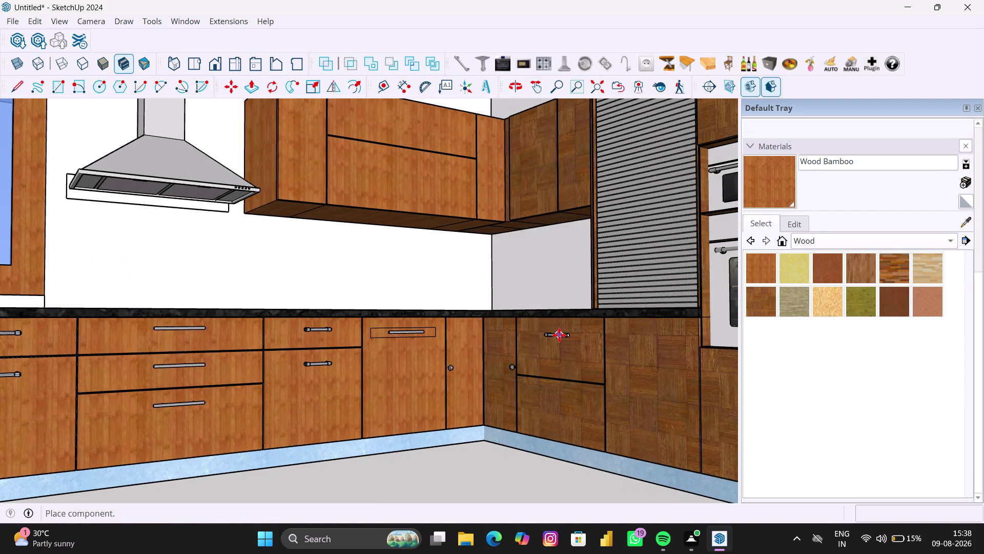
scroll(up, 3)
scroll(up, 3)
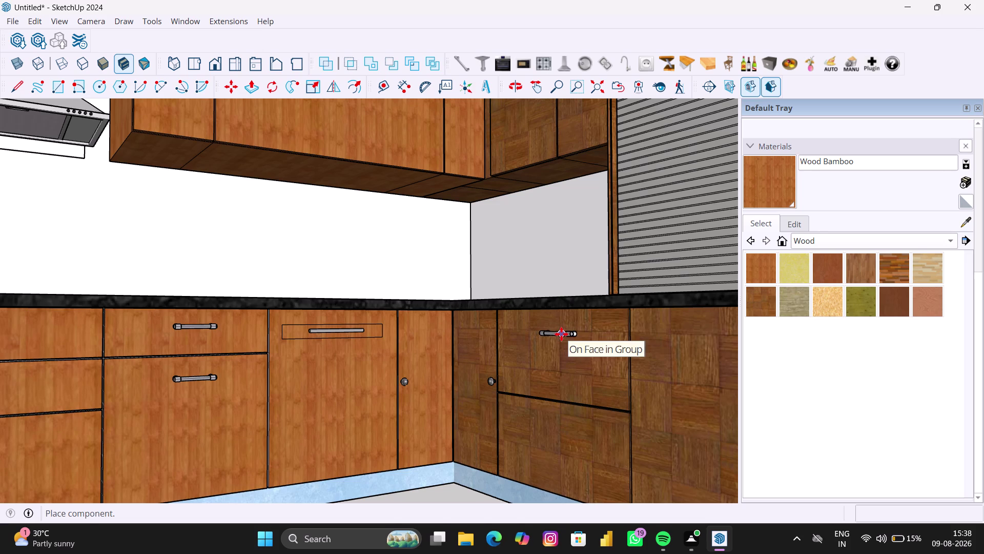
click(562, 333)
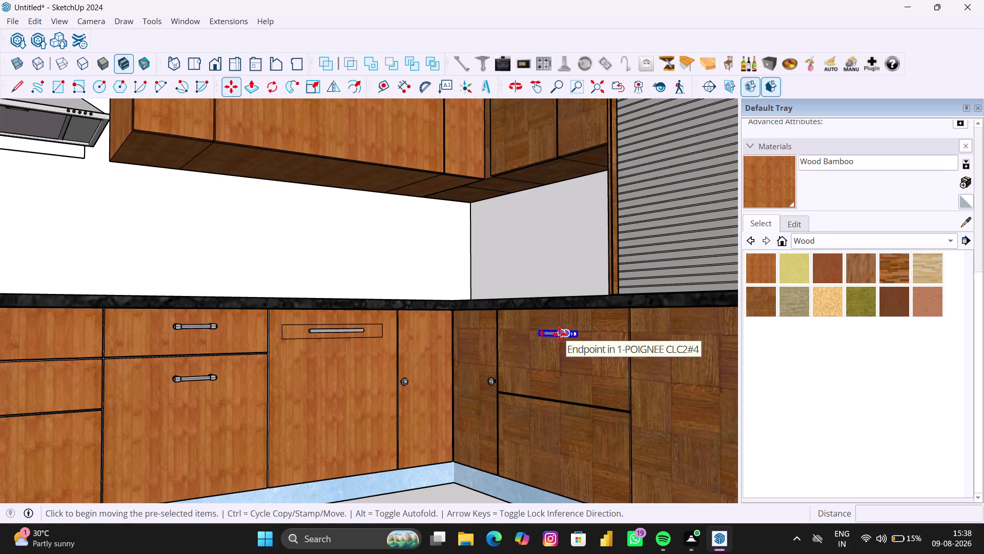
Copy the bar handle down onto the lower drawer and orbit to check both.
key(m)
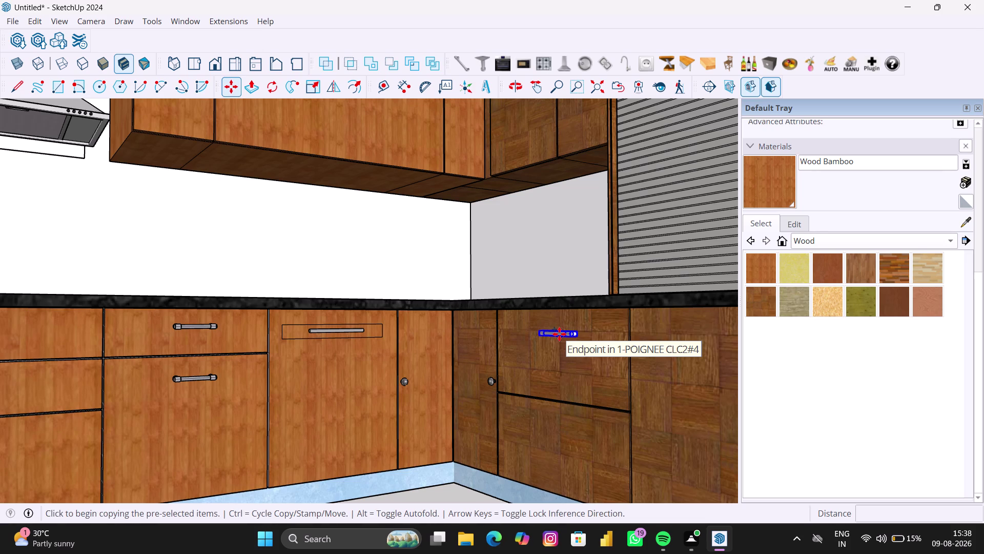
scroll(up, 3)
scroll(up, 3)
click(553, 332)
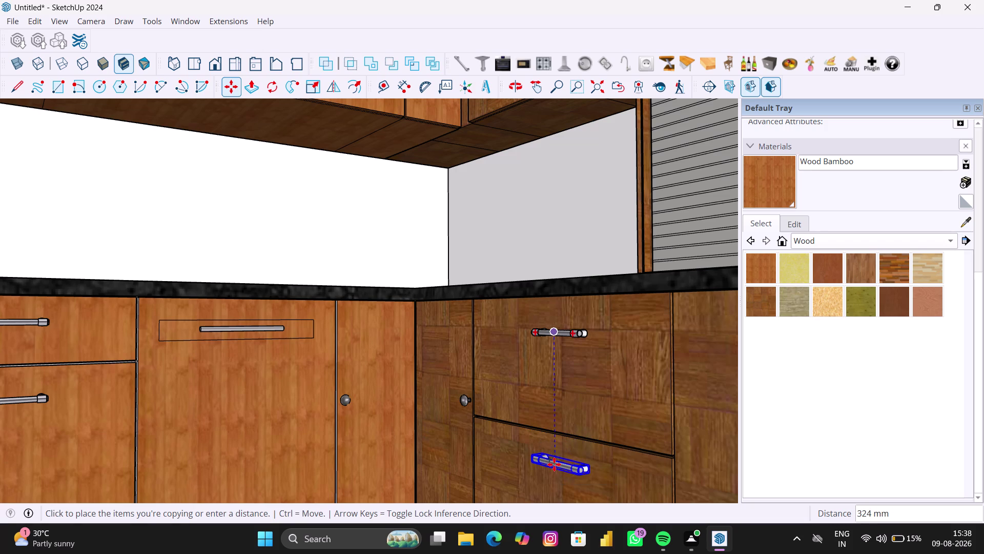
click(552, 469)
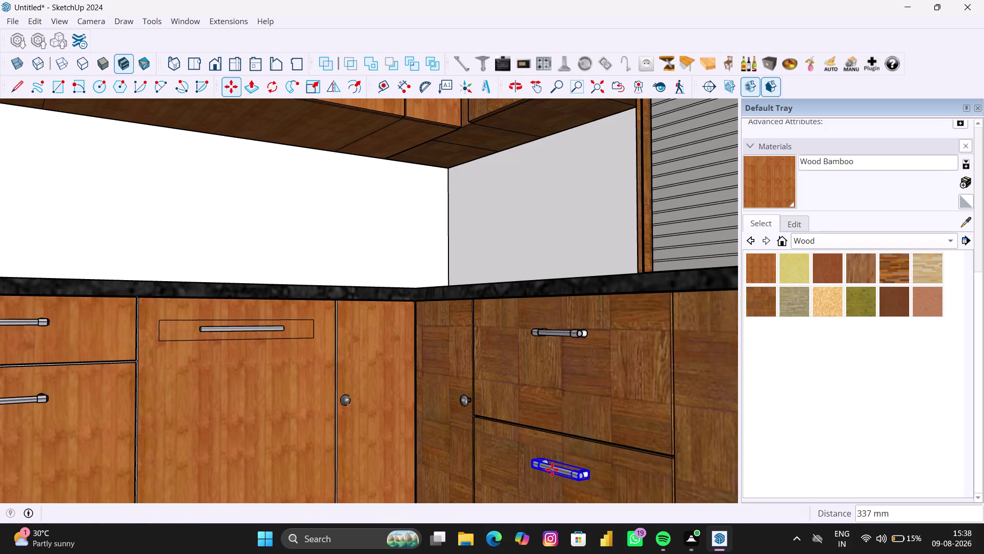
scroll(down, 3)
middle_drag(545, 471, 544, 472)
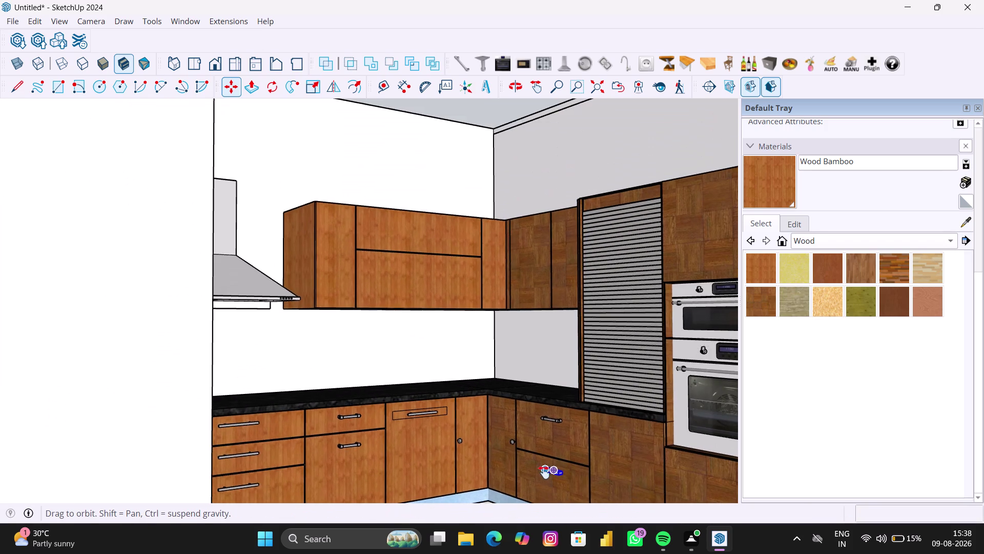
middle_drag(543, 472, 438, 360)
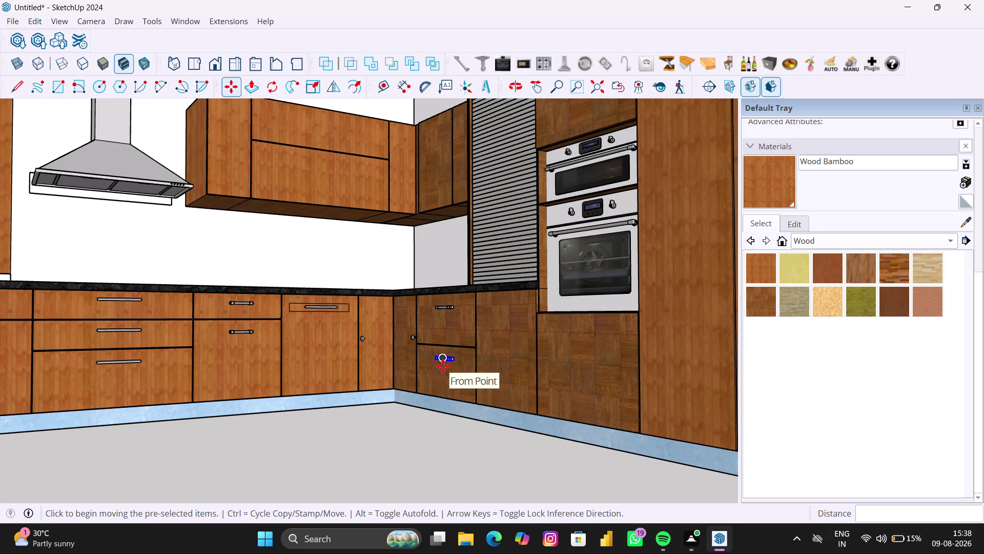
key(space)
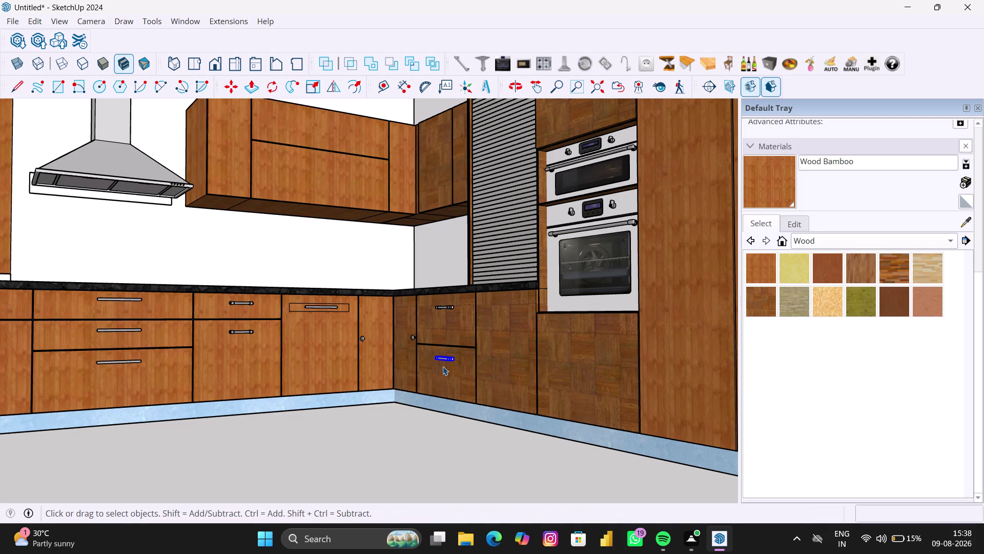
key(space)
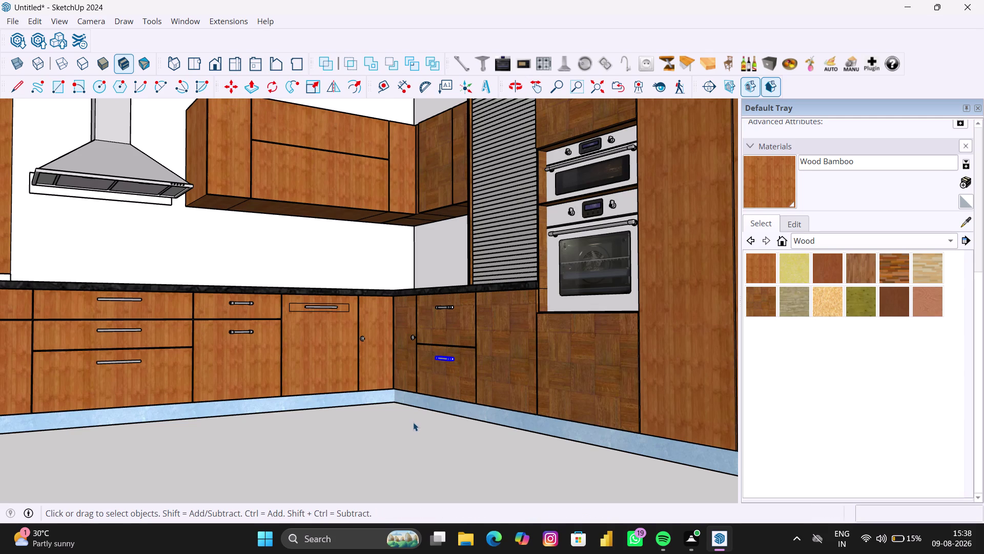
click(413, 422)
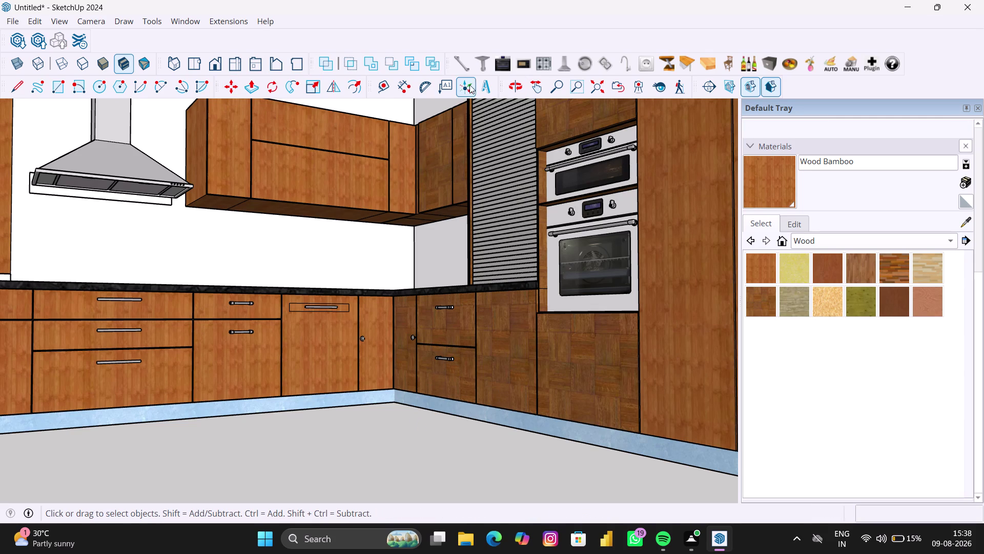
click(458, 63)
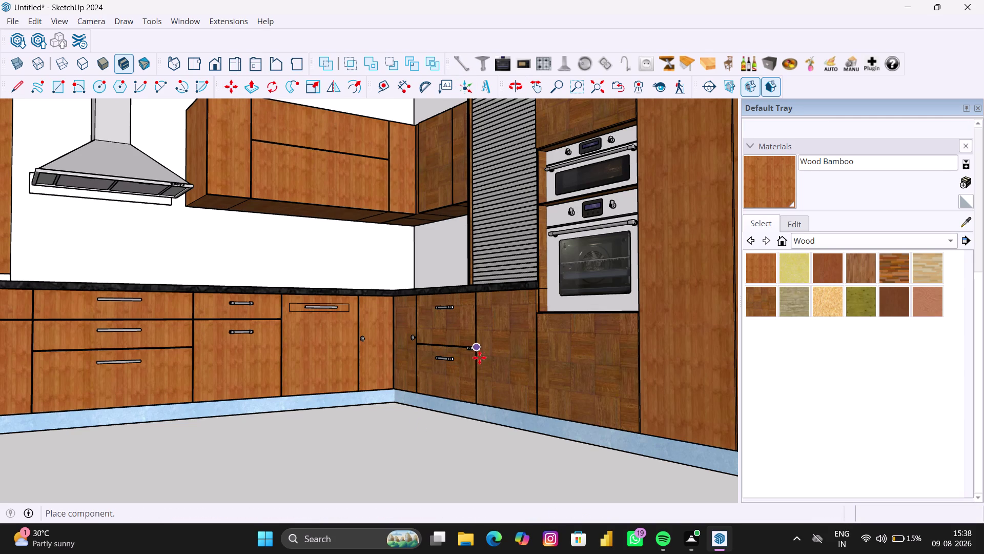
Drop the bar handle beside the drawers and rotate it 90 degrees upright.
scroll(up, 3)
scroll(up, 3)
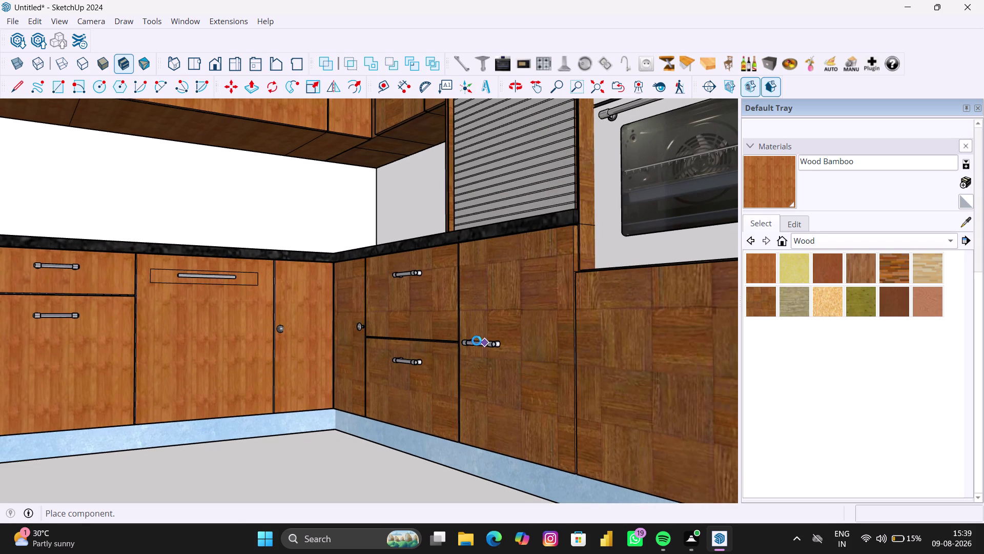
click(476, 340)
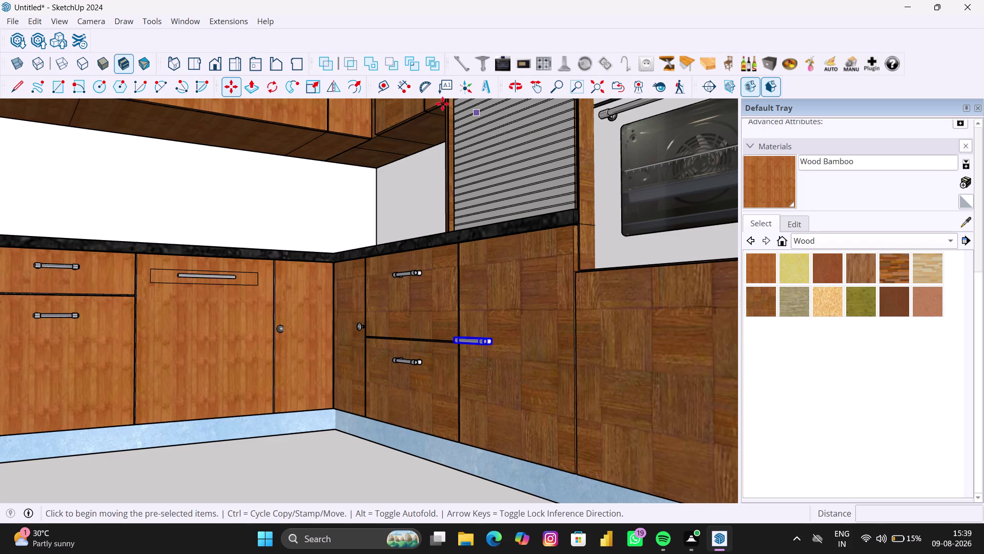
click(266, 91)
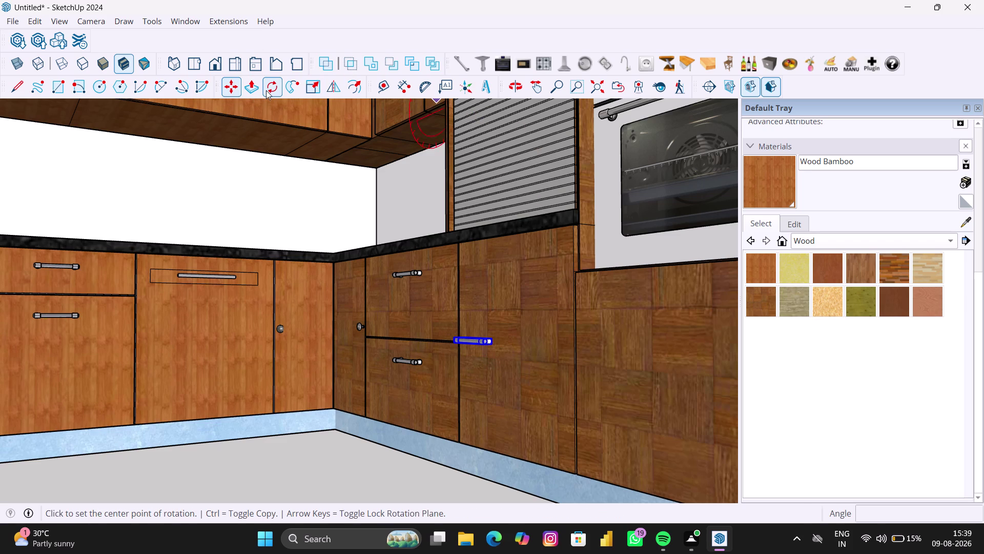
scroll(up, 3)
scroll(up, 3)
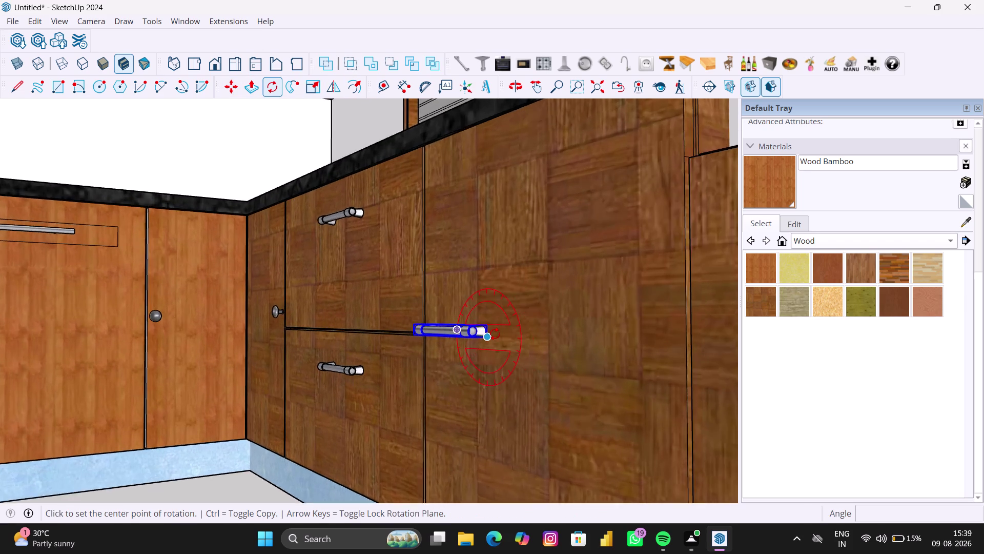
scroll(up, 3)
click(483, 330)
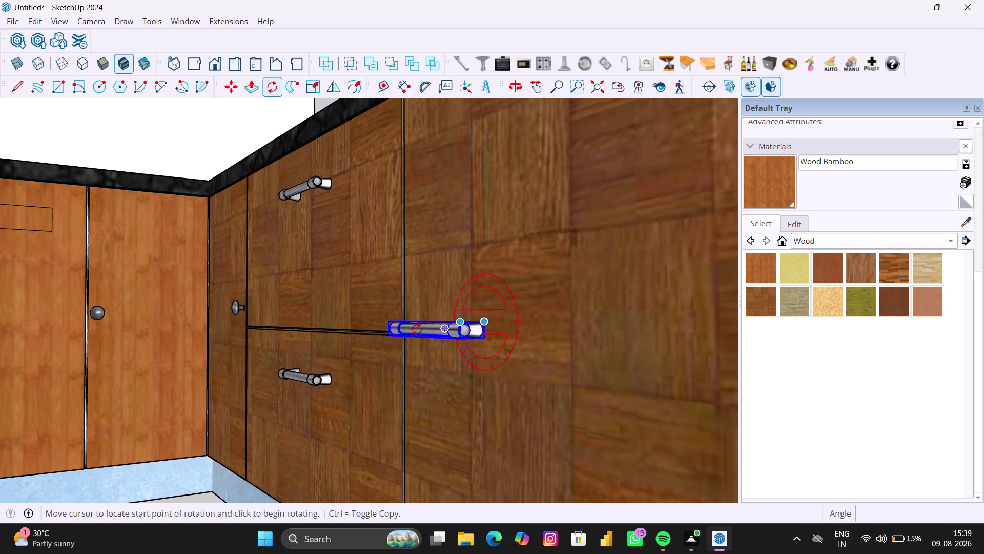
click(391, 329)
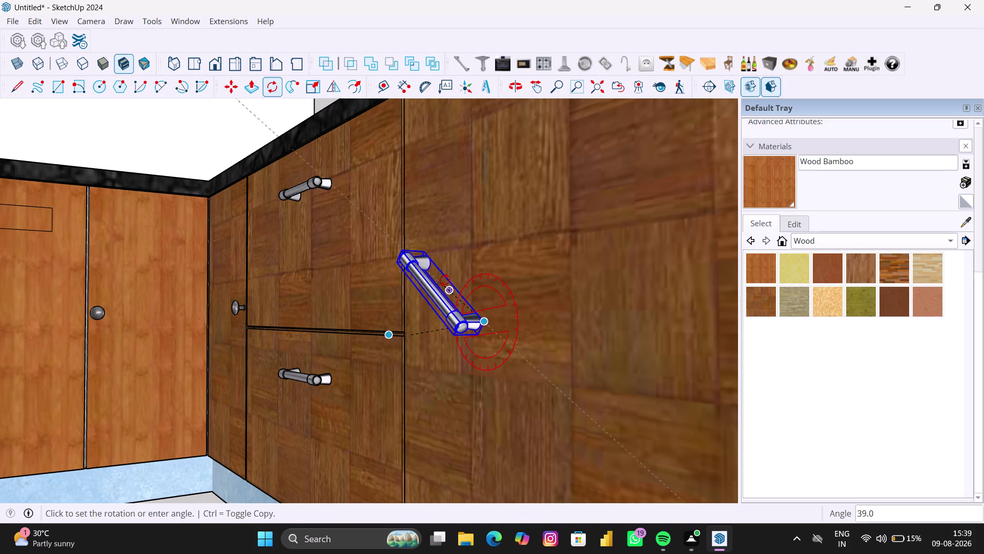
text(90)
key(Return)
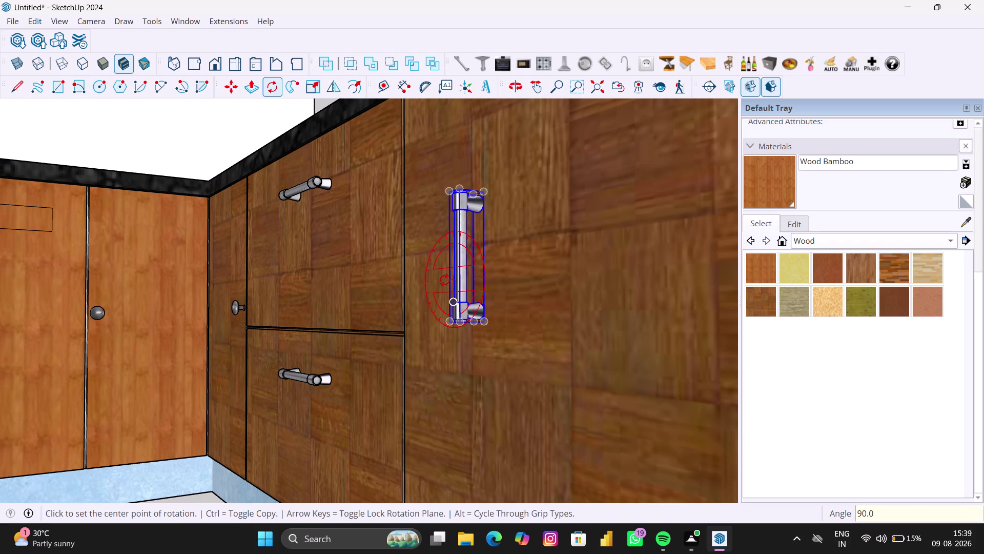
Orbit around the upright handle to inspect its lower end and base.
scroll(down, 3)
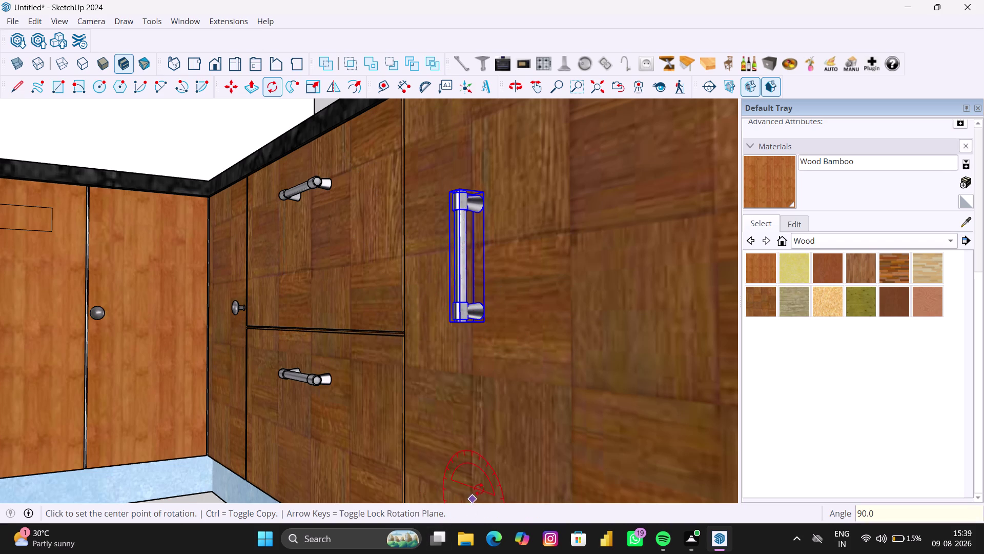
scroll(down, 3)
middle_drag(454, 437, 485, 441)
scroll(up, 3)
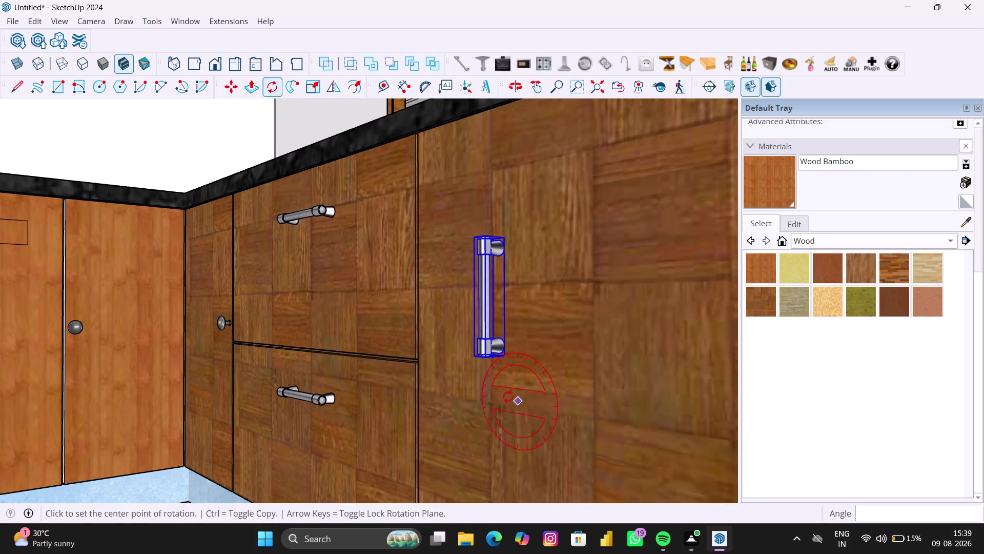
scroll(up, 3)
scroll(up, 3)
scroll(up, 3)
middle_drag(498, 345, 510, 346)
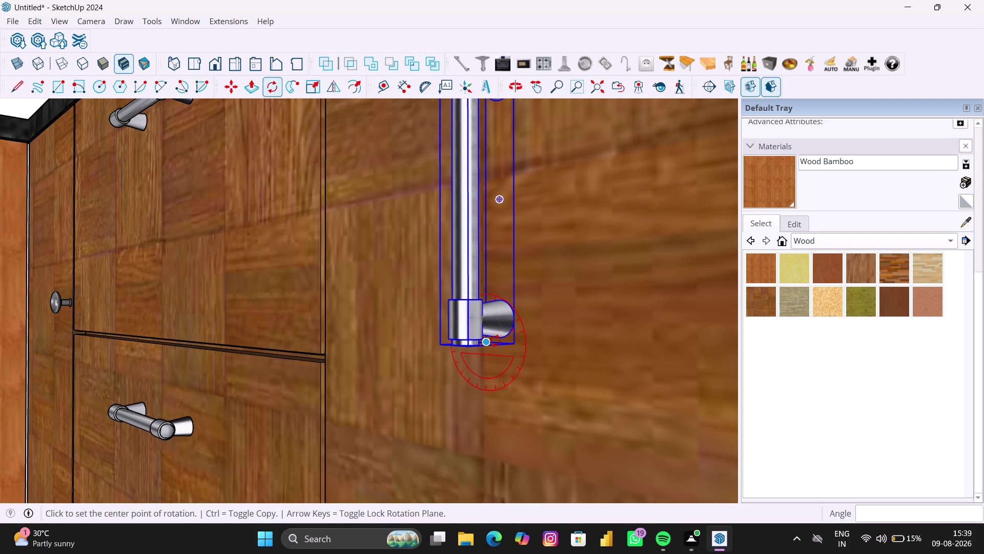
scroll(up, 3)
middle_drag(492, 342, 483, 367)
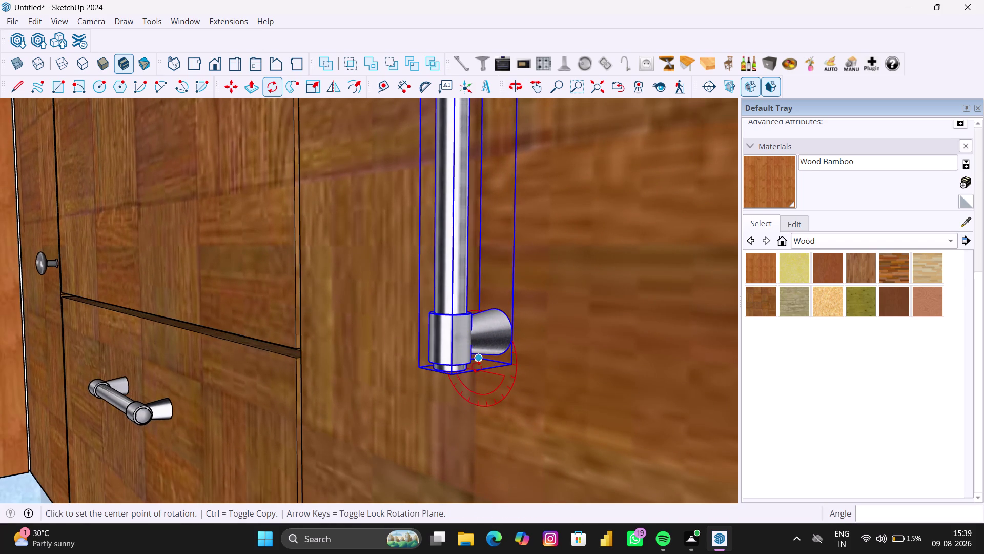
scroll(up, 3)
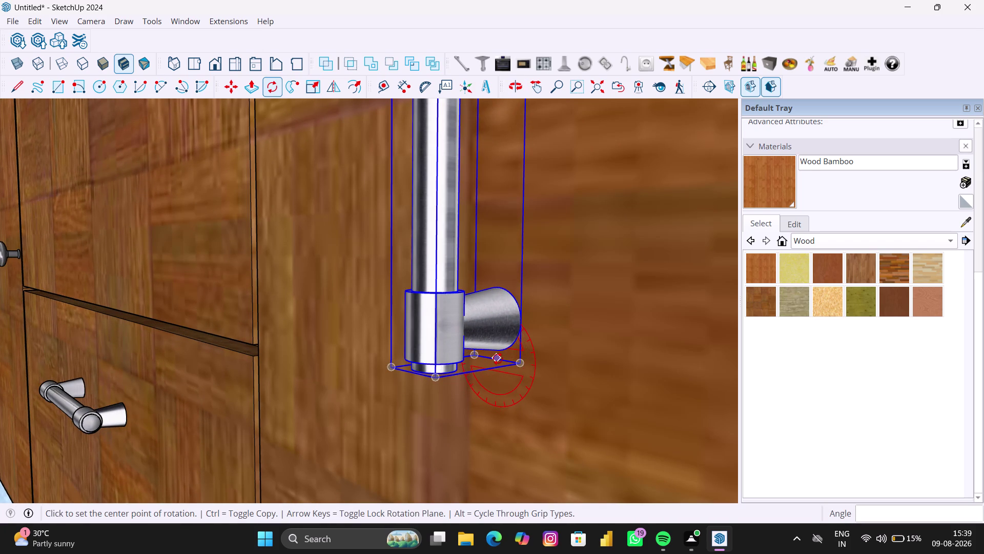
middle_drag(452, 370, 522, 333)
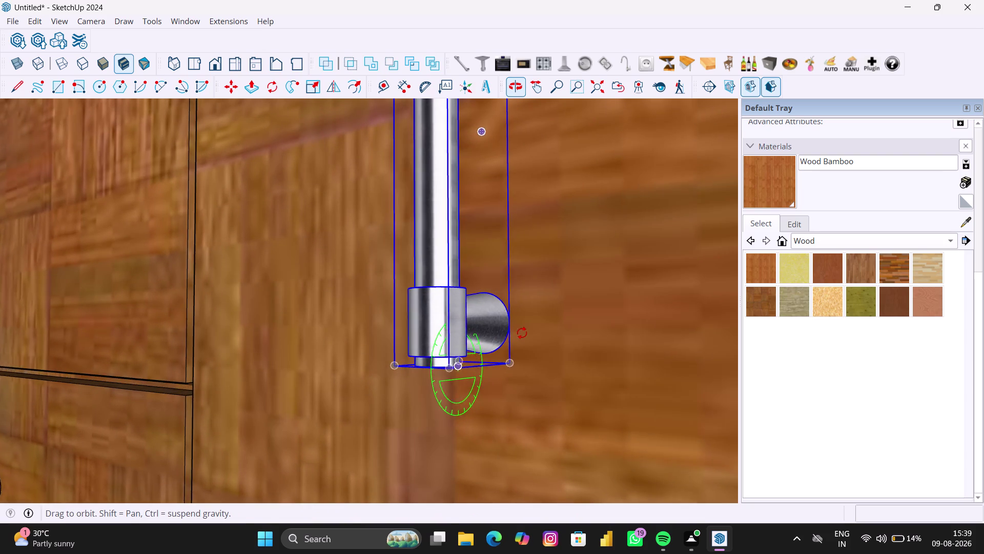
Move the upright handle by its bottom endpoint to the door edge beside the lower drawers.
key(m)
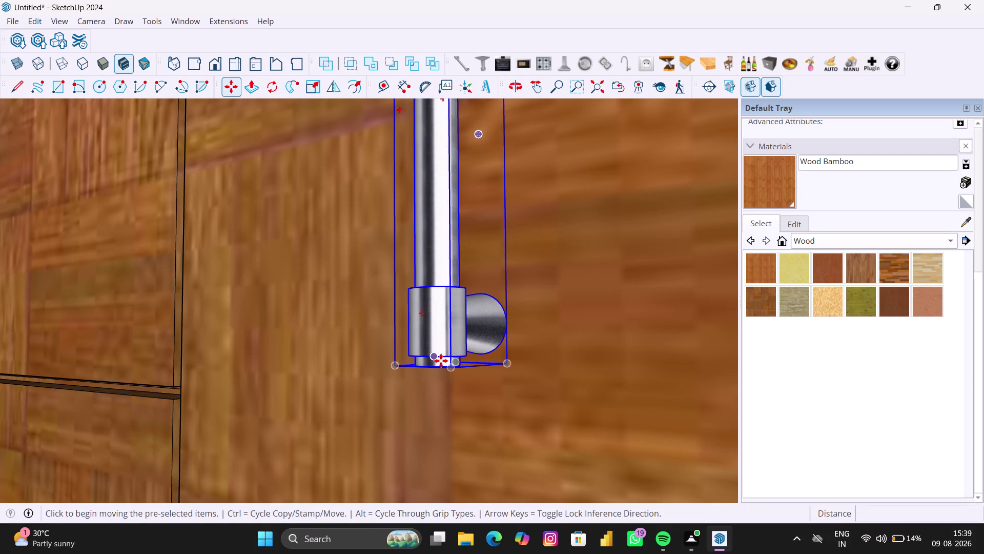
middle_drag(440, 360, 471, 314)
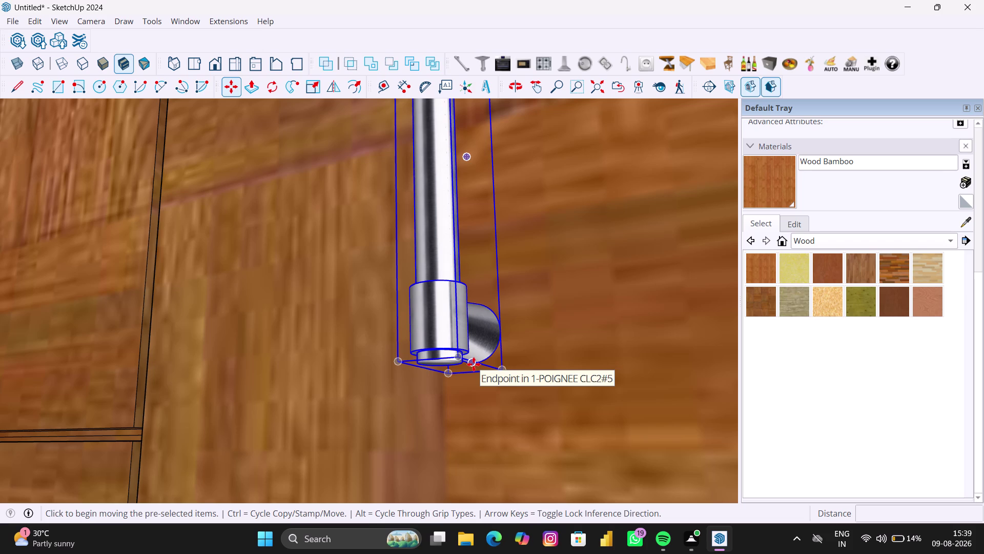
click(473, 364)
scroll(down, 3)
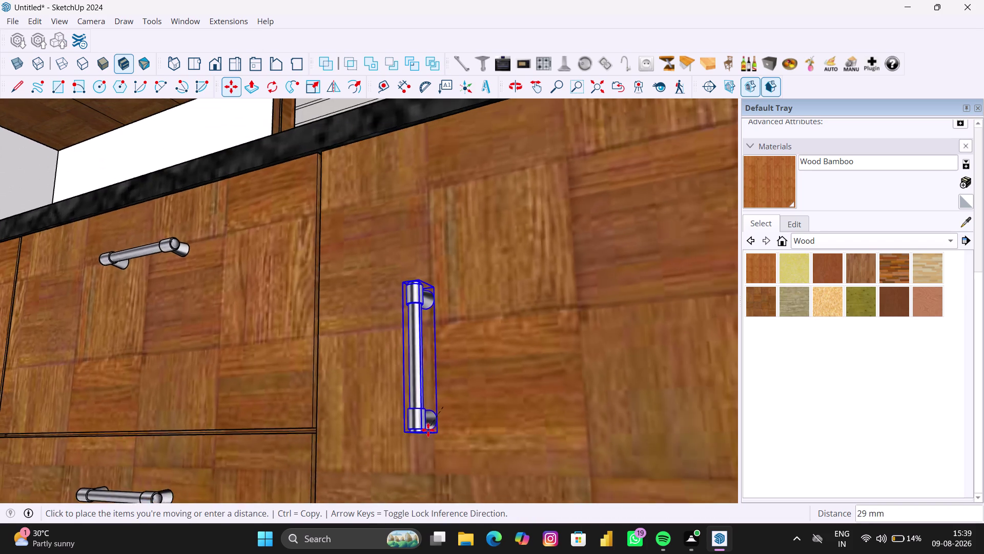
scroll(down, 3)
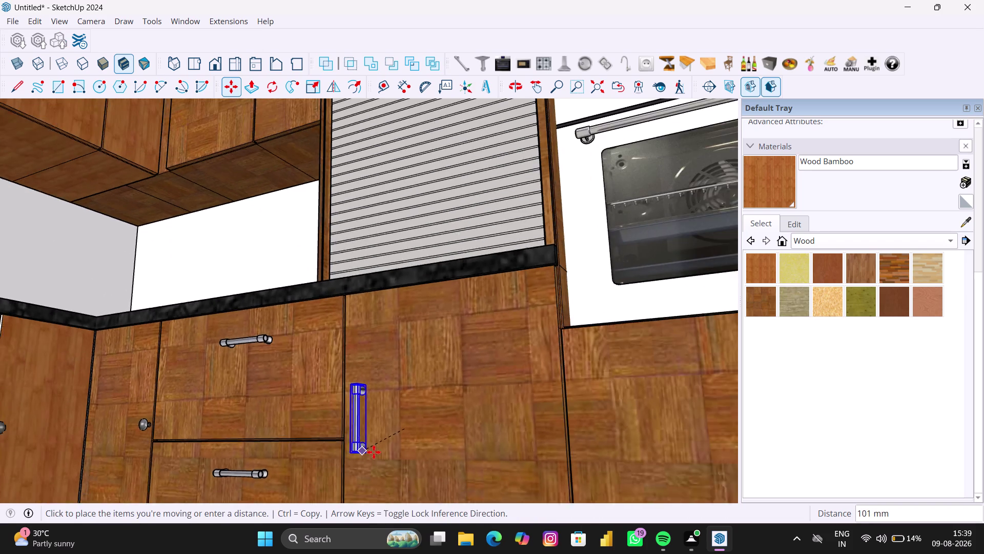
scroll(down, 3)
middle_drag(381, 450, 412, 402)
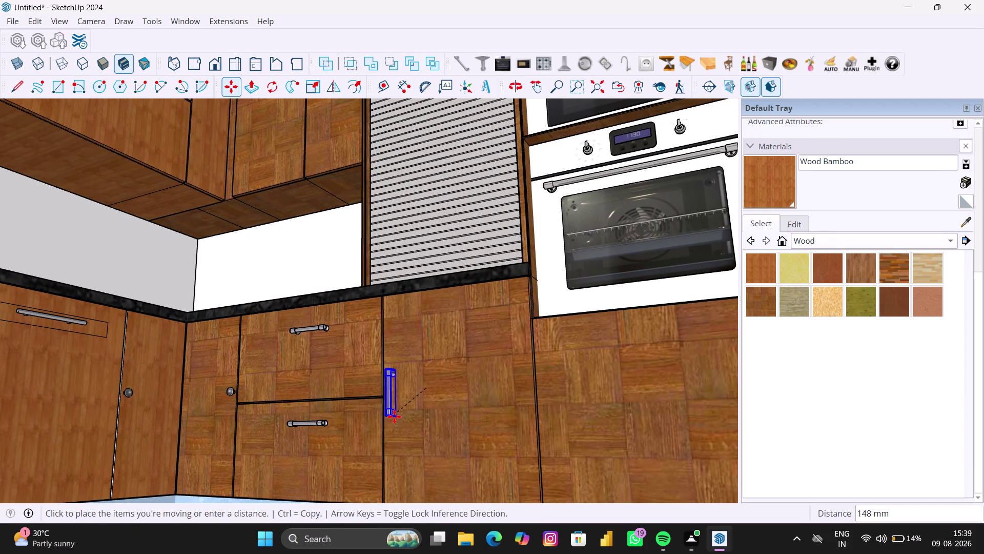
click(395, 418)
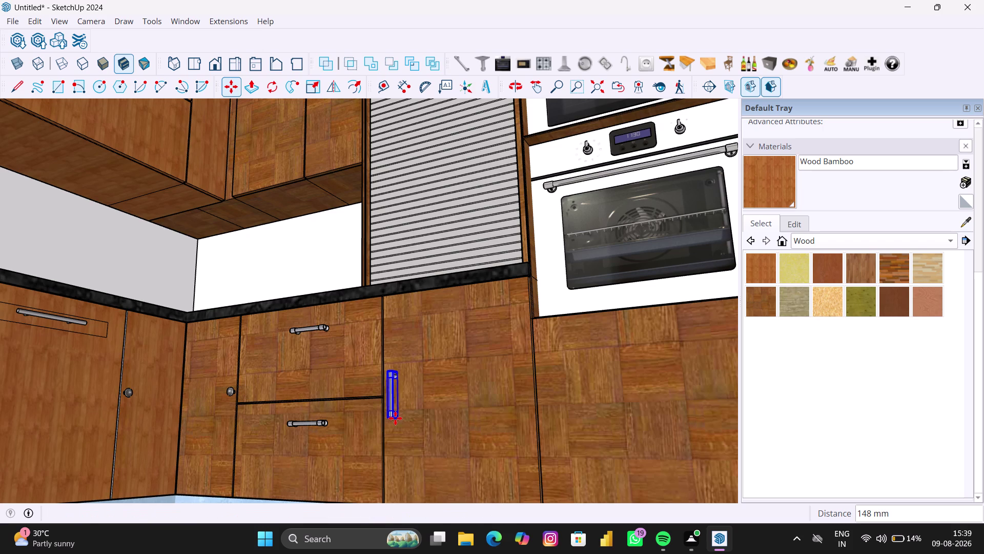
Zoom extents and orbit out to view the whole kitchen.
scroll(down, 3)
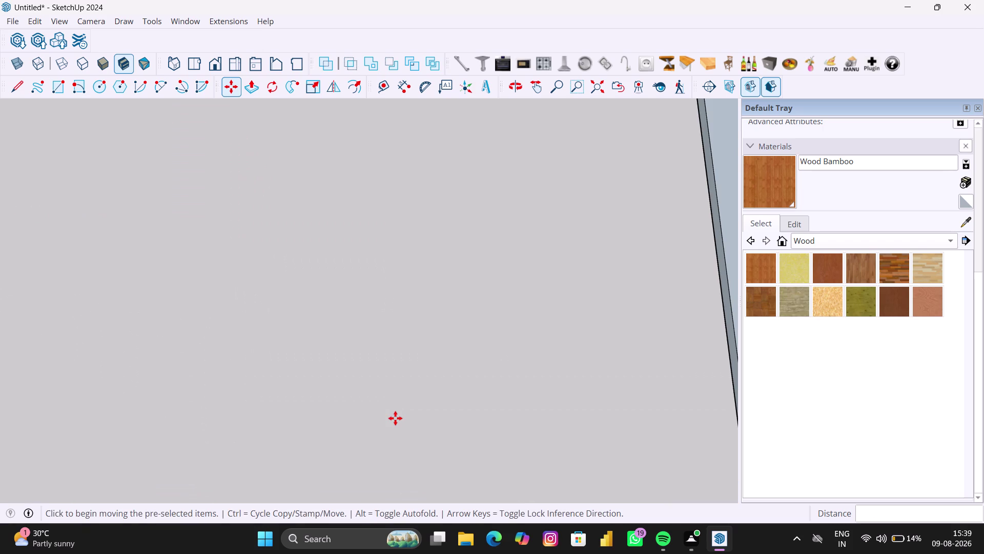
key(shift+z)
middle_drag(465, 416, 385, 415)
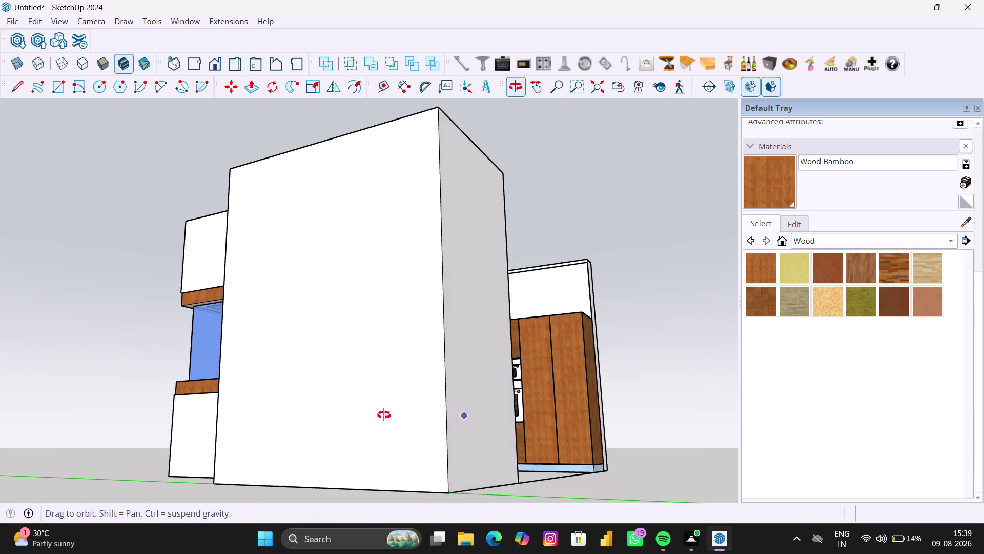
middle_drag(385, 414, 317, 423)
scroll(up, 3)
scroll(up, 3)
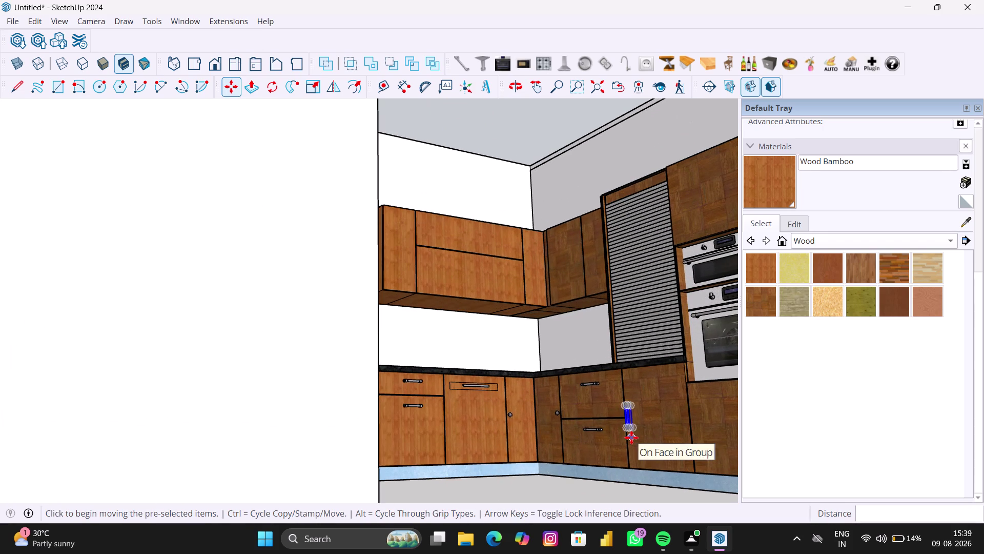
key(Escape)
key(space)
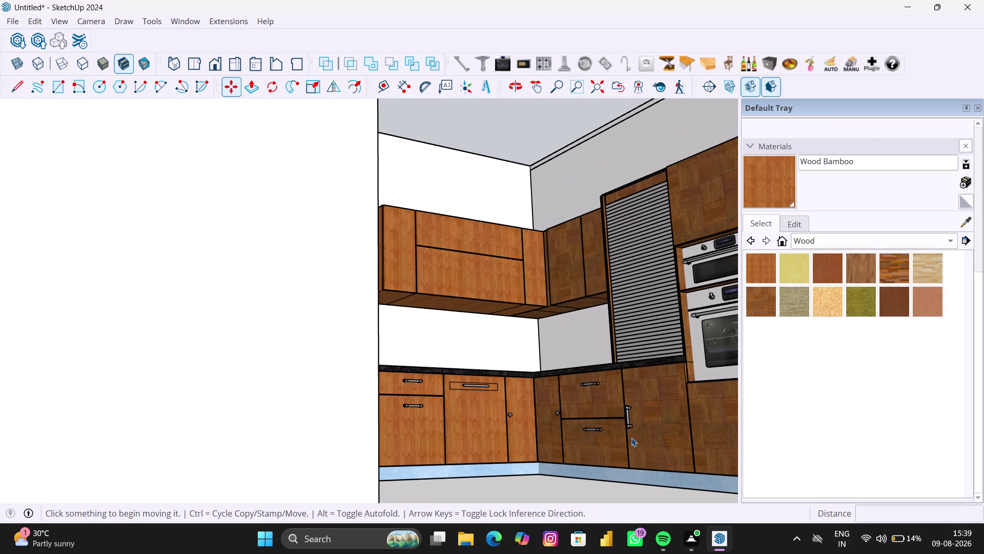
middle_drag(652, 433, 611, 441)
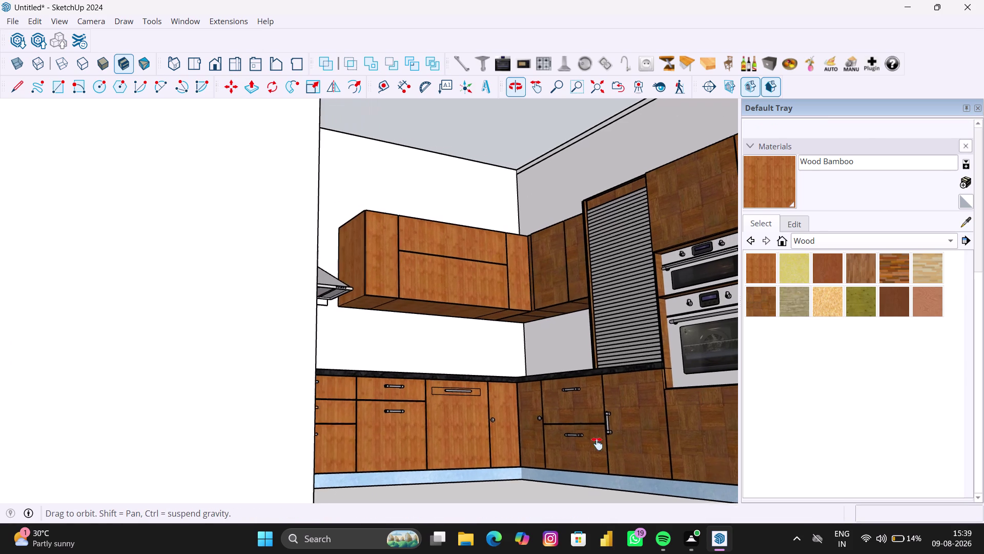
middle_drag(612, 441, 514, 457)
scroll(down, 3)
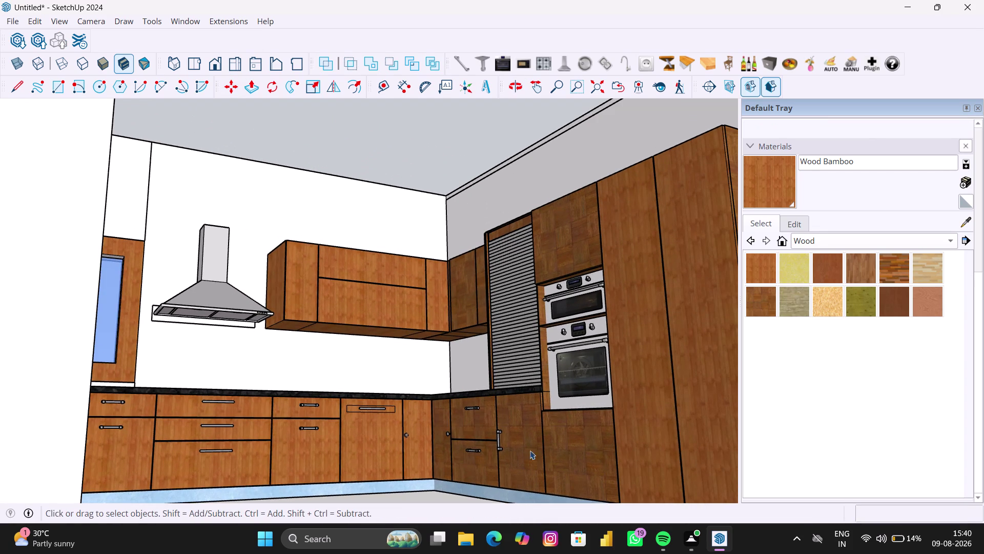
scroll(up, 3)
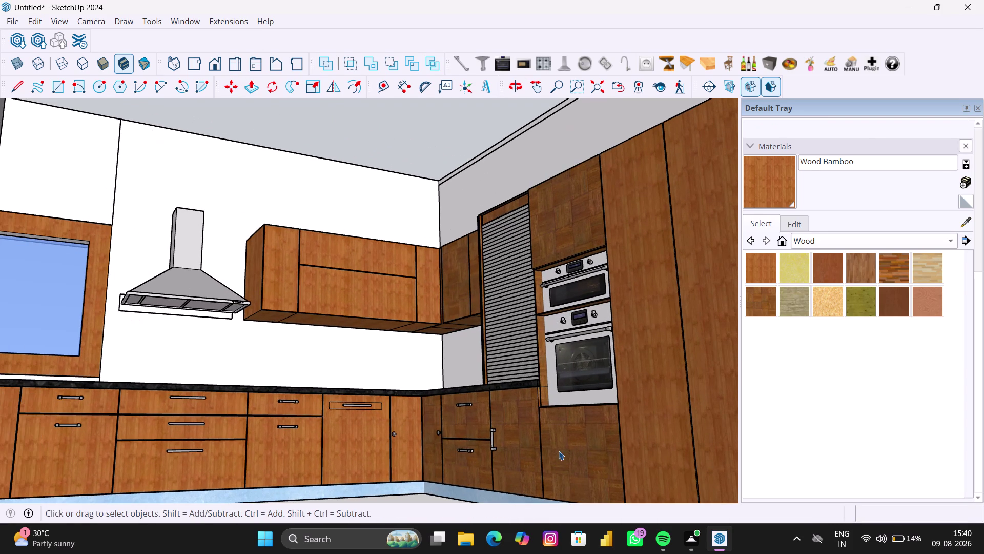
middle_click(558, 451)
scroll(up, 3)
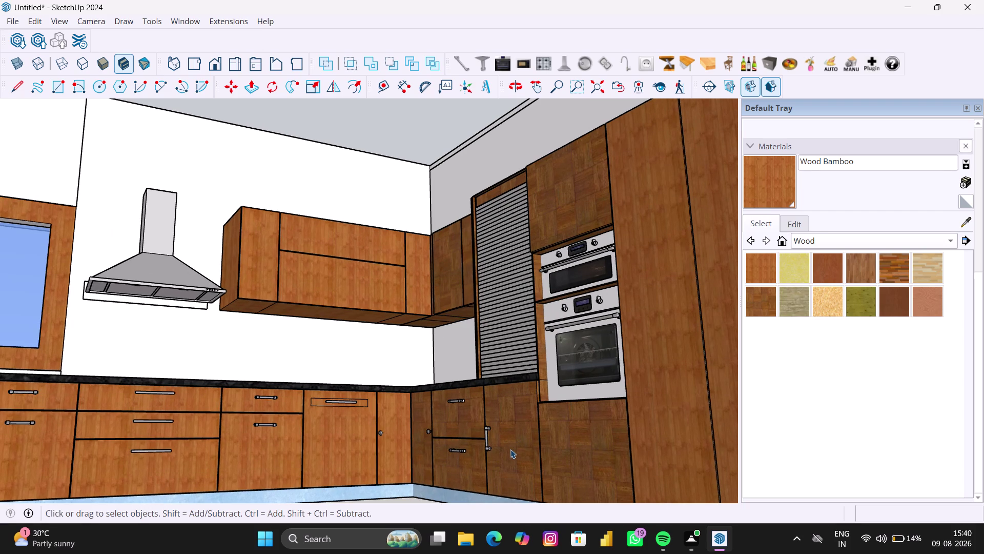
scroll(down, 3)
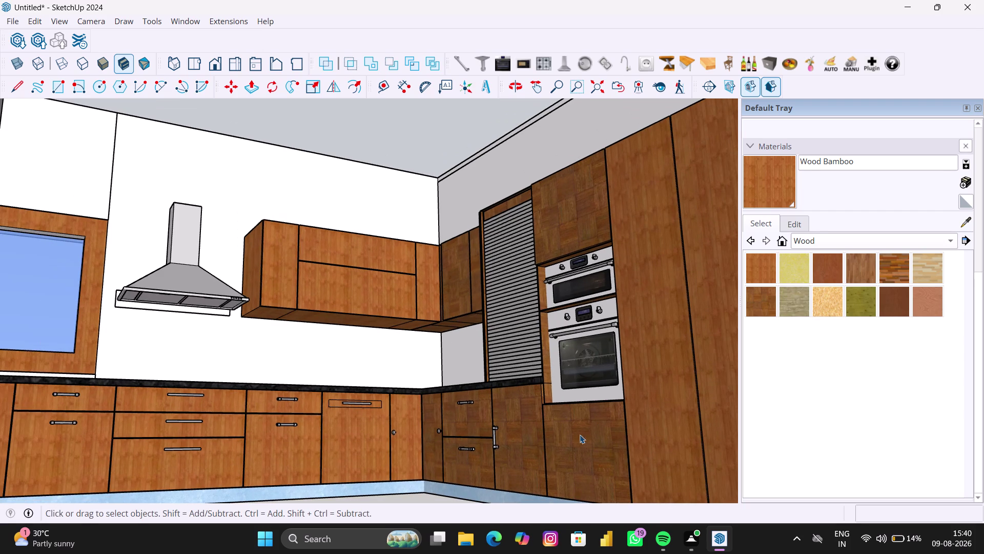
click(468, 402)
key(m)
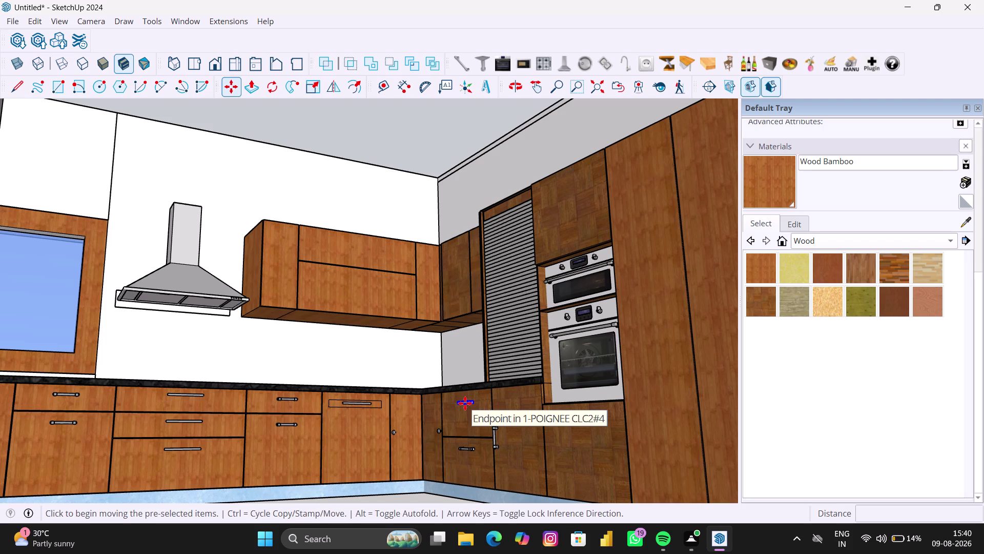
Copy the drawer handle from its endpoint onto the cabinet front.
scroll(up, 3)
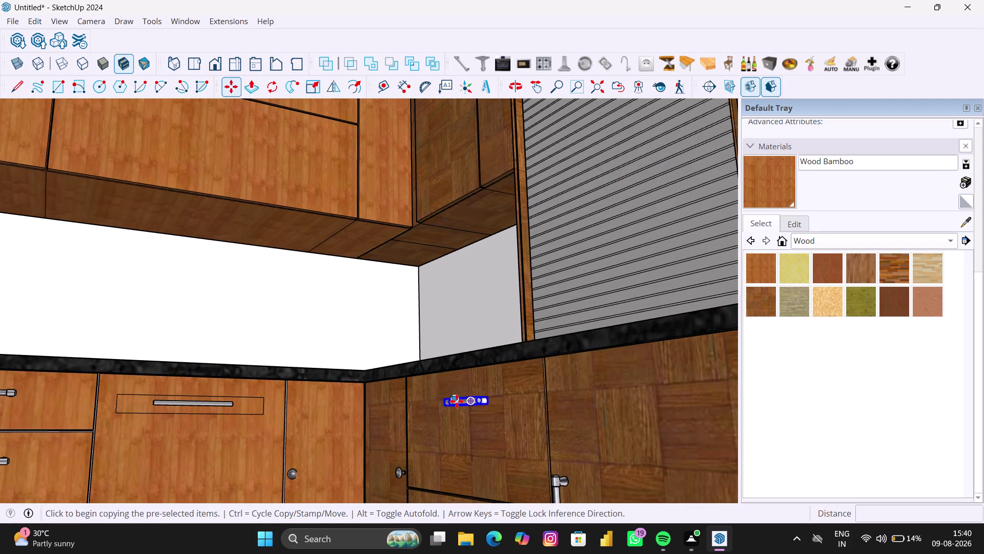
click(457, 400)
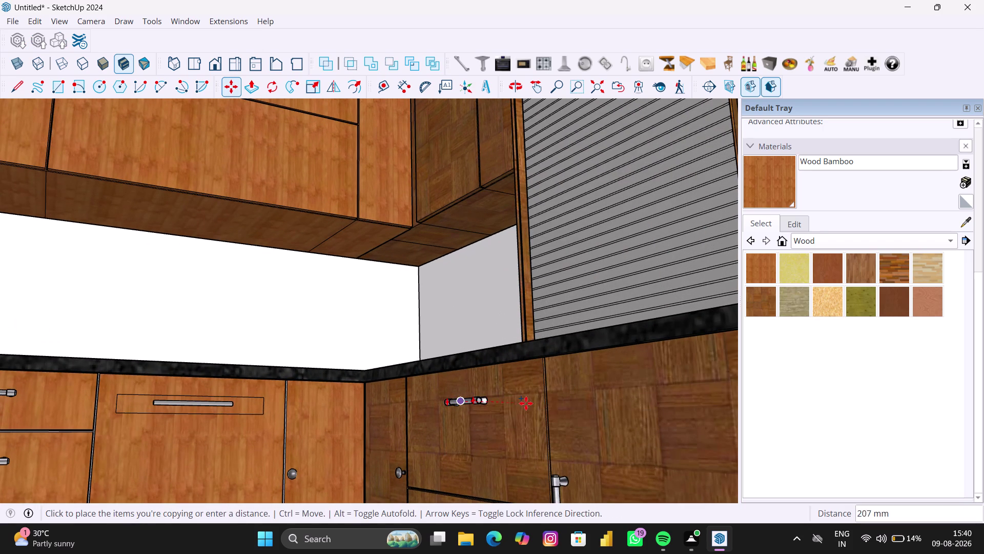
scroll(down, 3)
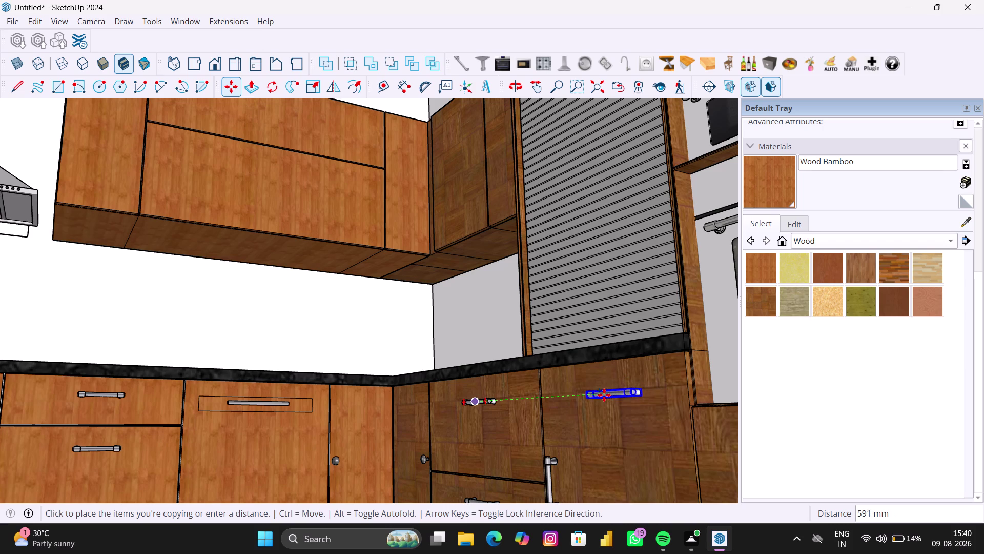
click(602, 395)
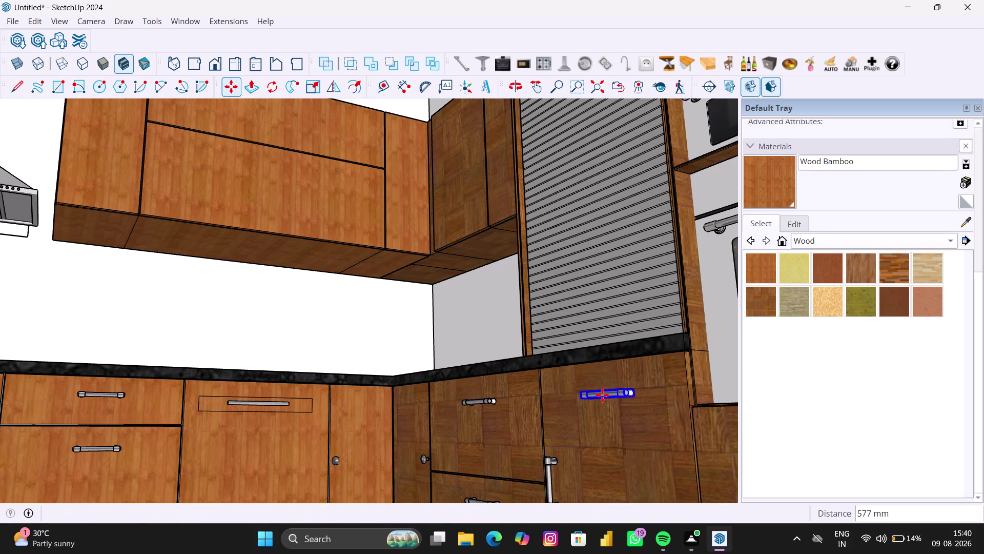
scroll(down, 3)
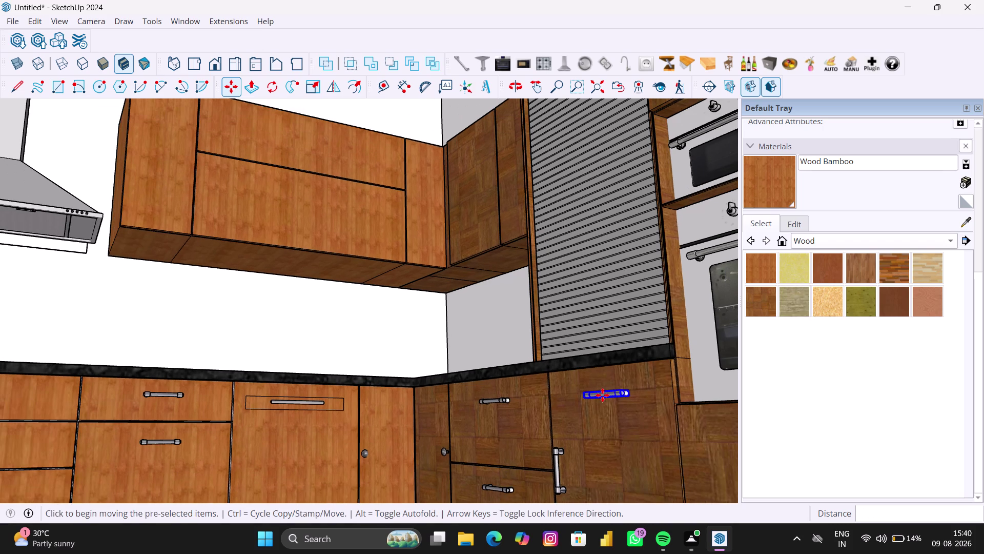
Move the copied handle onto the tall cabinet beneath the ovens.
key(m)
click(602, 395)
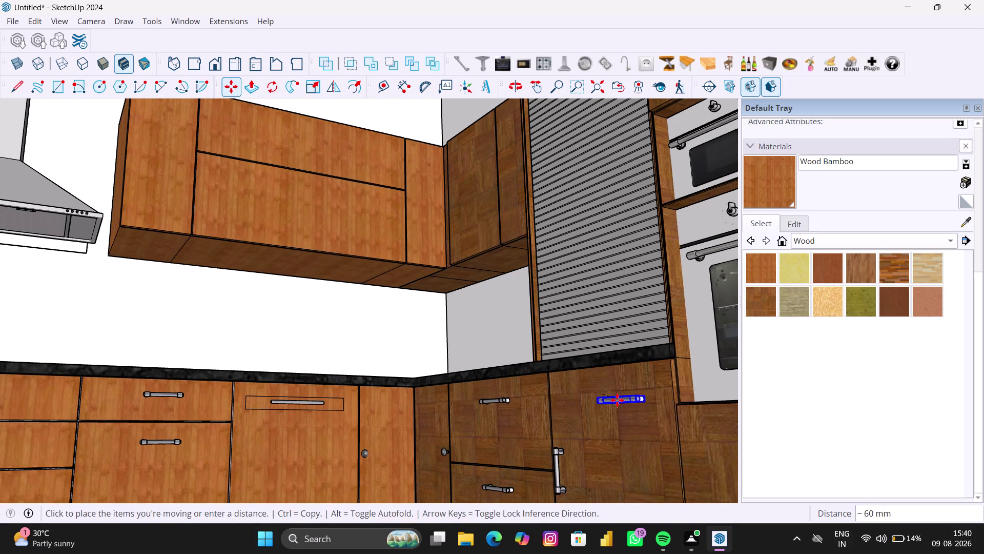
scroll(down, 3)
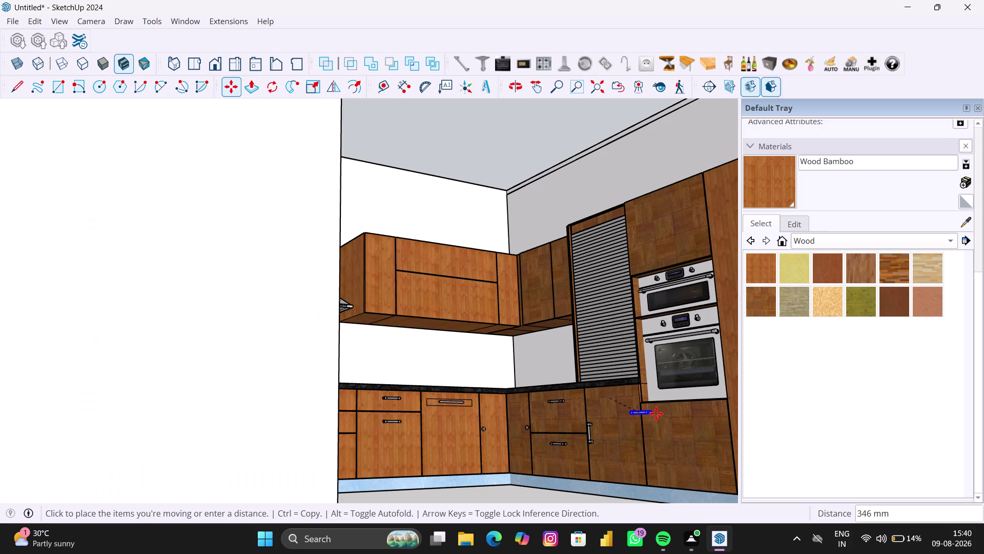
scroll(up, 3)
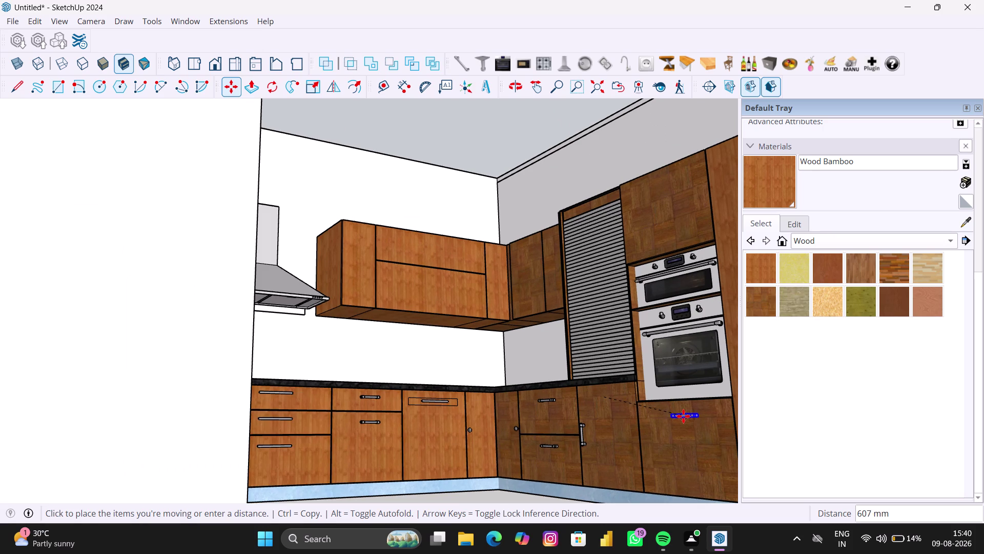
click(684, 416)
scroll(down, 3)
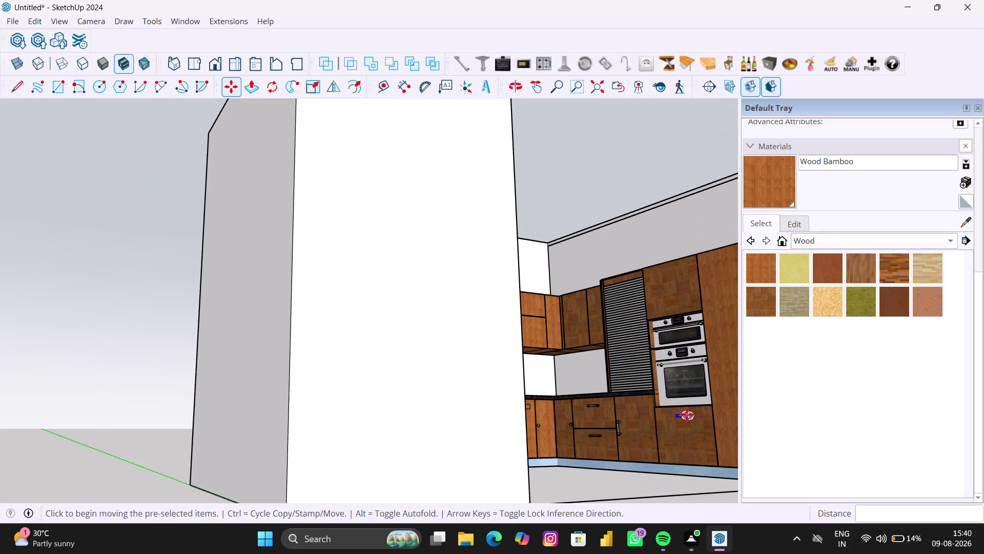
Orbit around the kitchen to review the handle placement.
middle_drag(687, 414, 571, 404)
key(space)
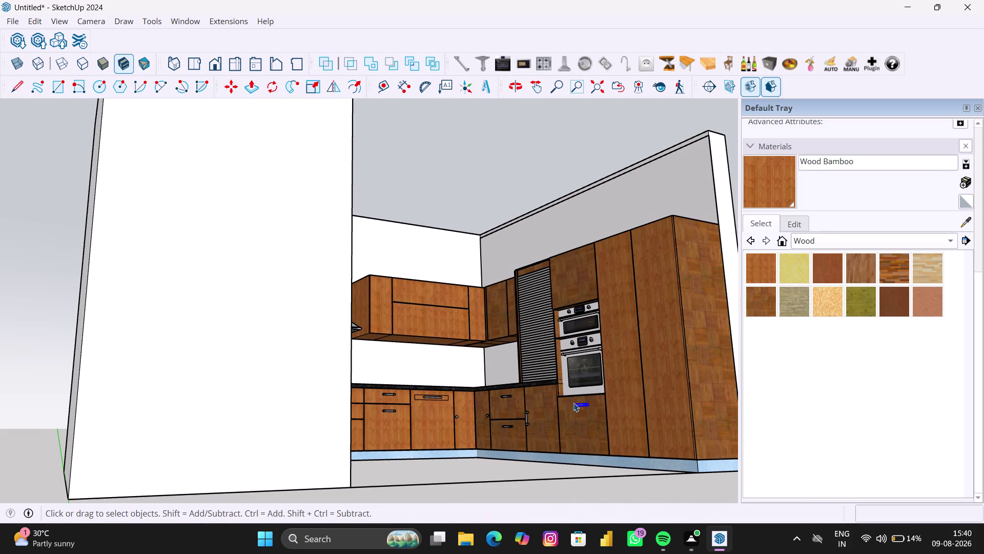
scroll(up, 3)
middle_click(626, 410)
click(552, 448)
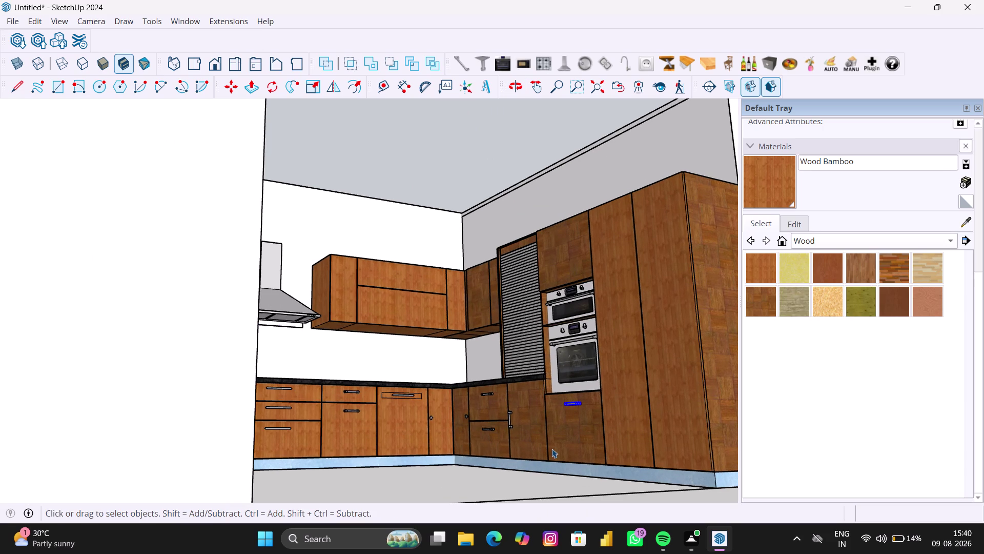
click(496, 476)
scroll(down, 3)
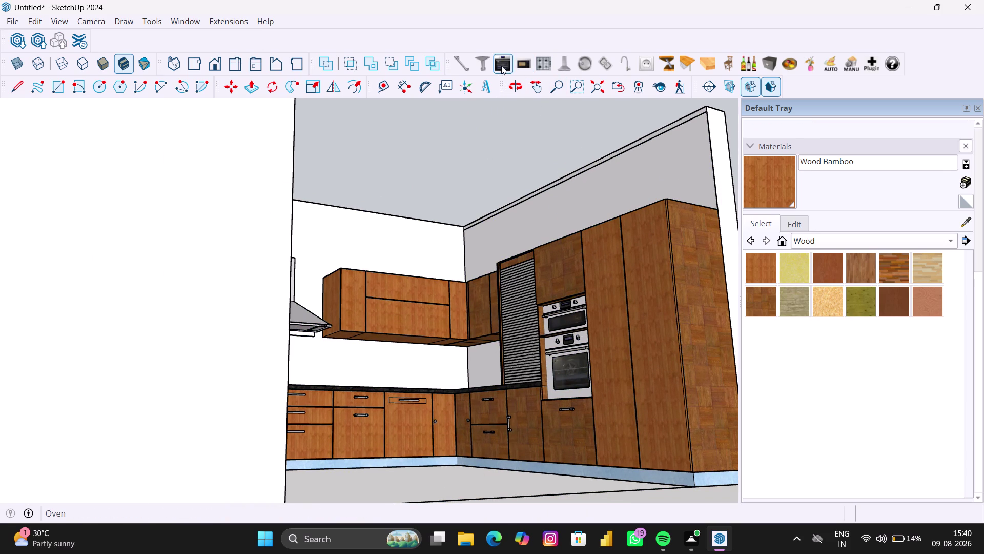
Insert a handle component onto the tall cabinet door.
click(458, 61)
scroll(up, 3)
scroll(up, 3)
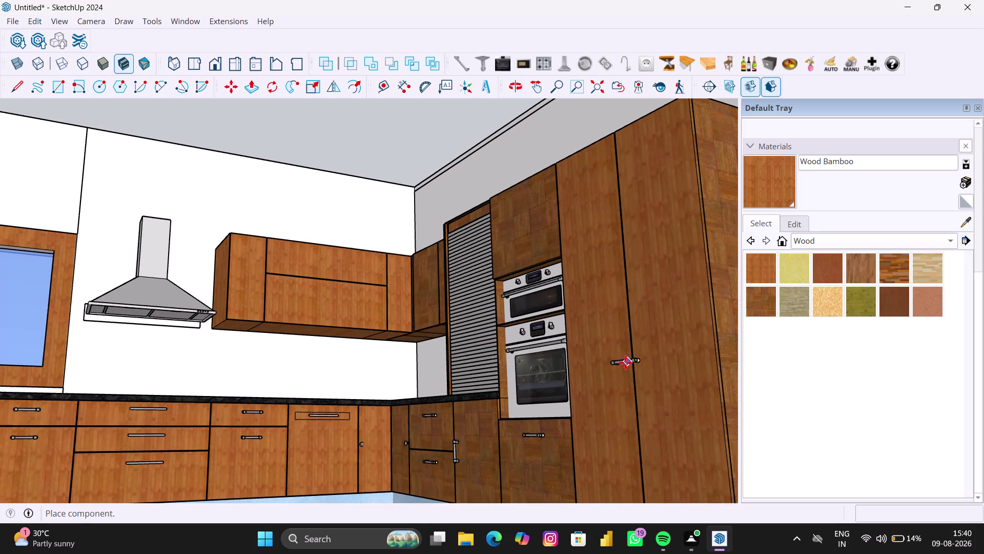
scroll(up, 3)
click(616, 362)
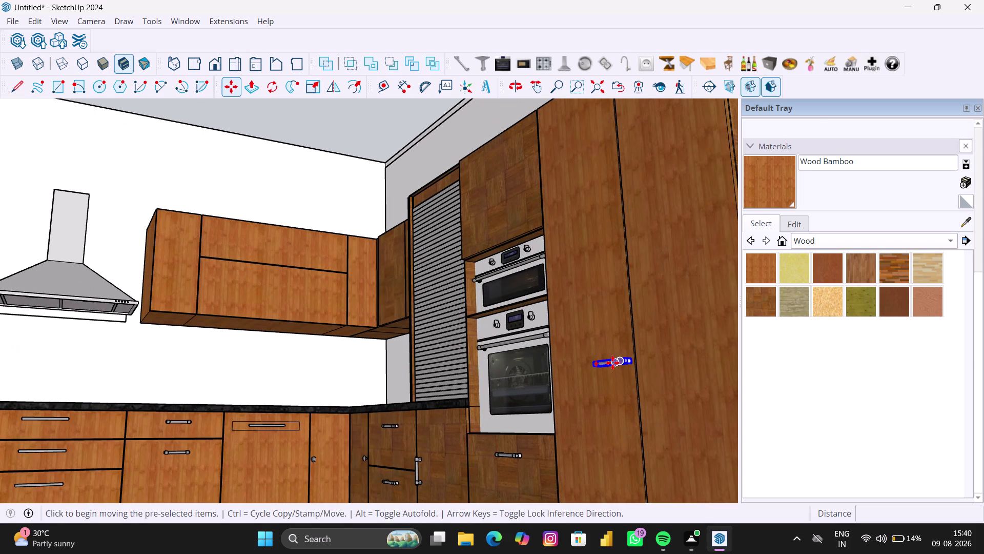
click(463, 62)
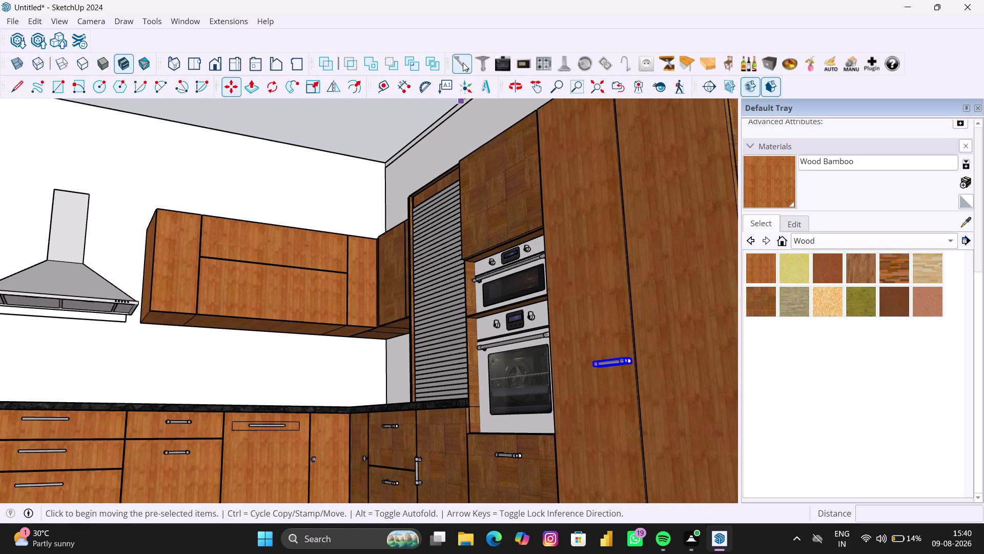
click(462, 63)
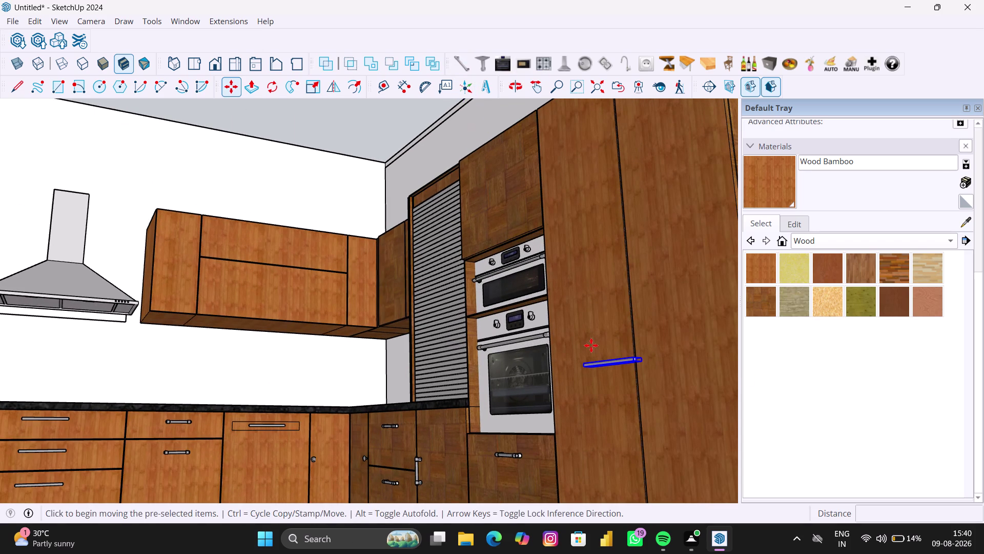
scroll(up, 3)
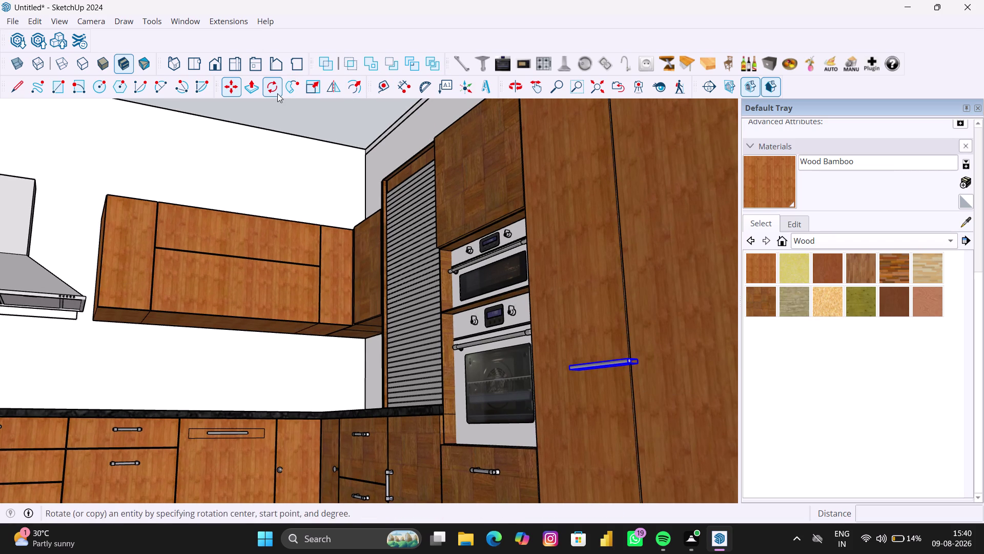
Rotate the handle 90° about its end to stand it upright.
click(278, 93)
scroll(up, 3)
scroll(up, 3)
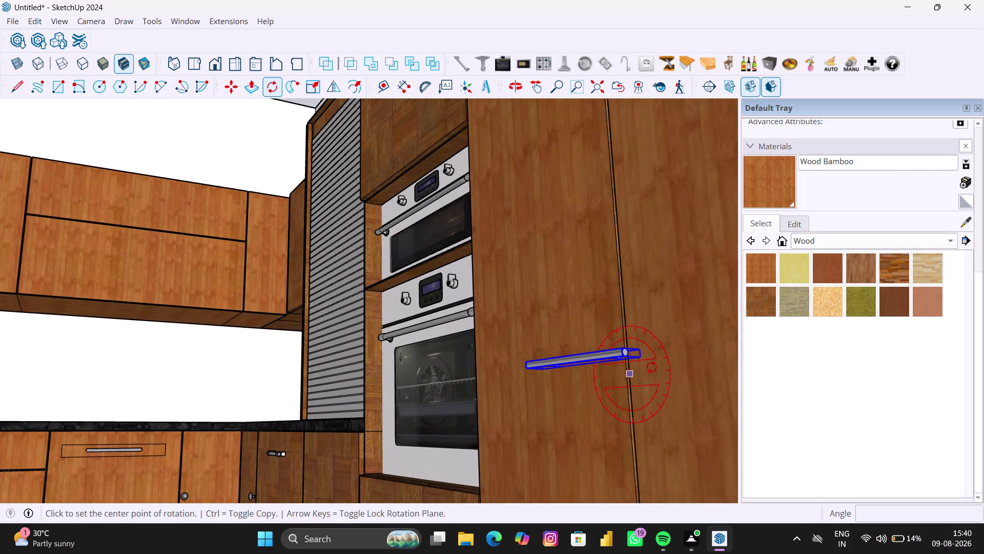
middle_drag(652, 367, 647, 374)
scroll(up, 3)
scroll(up, 3)
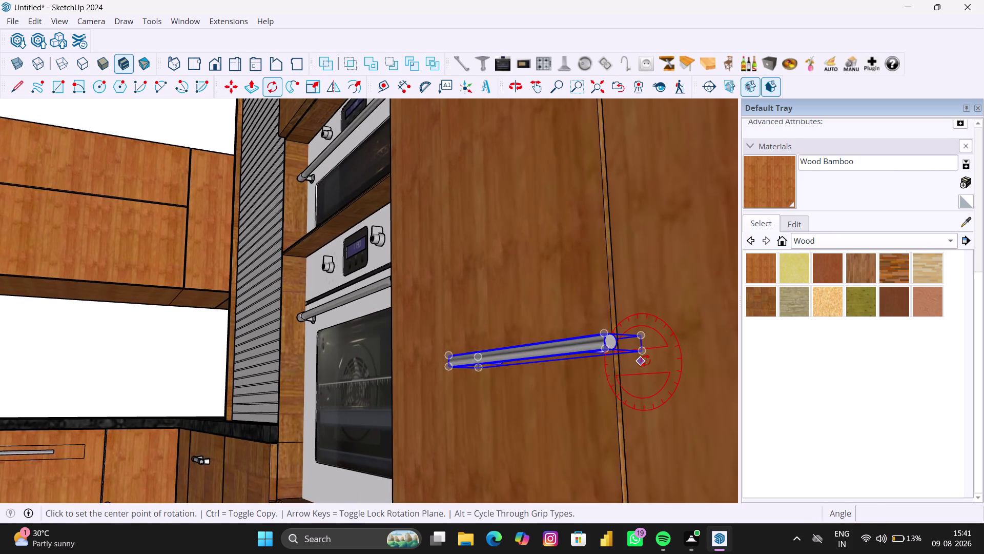
click(645, 349)
click(640, 328)
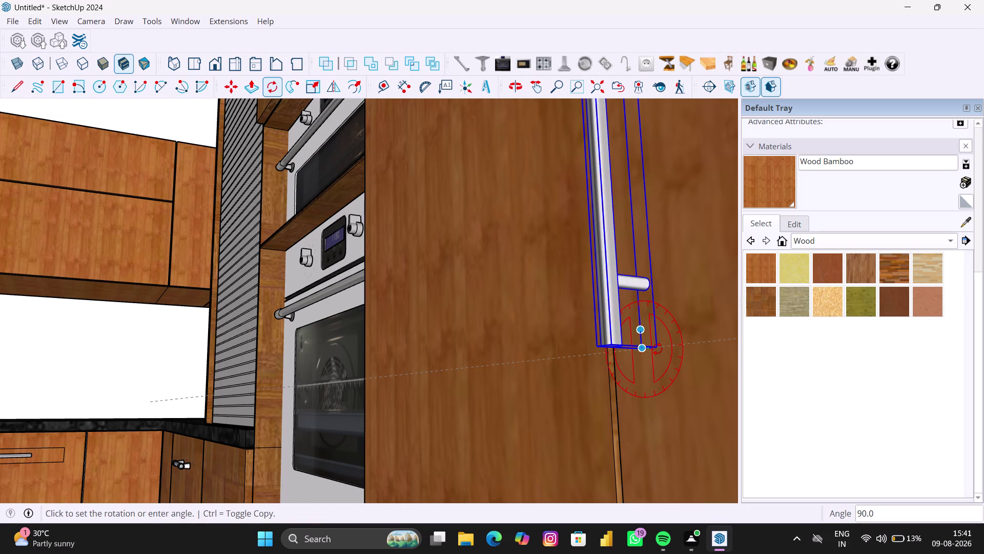
text(90)
key(Return)
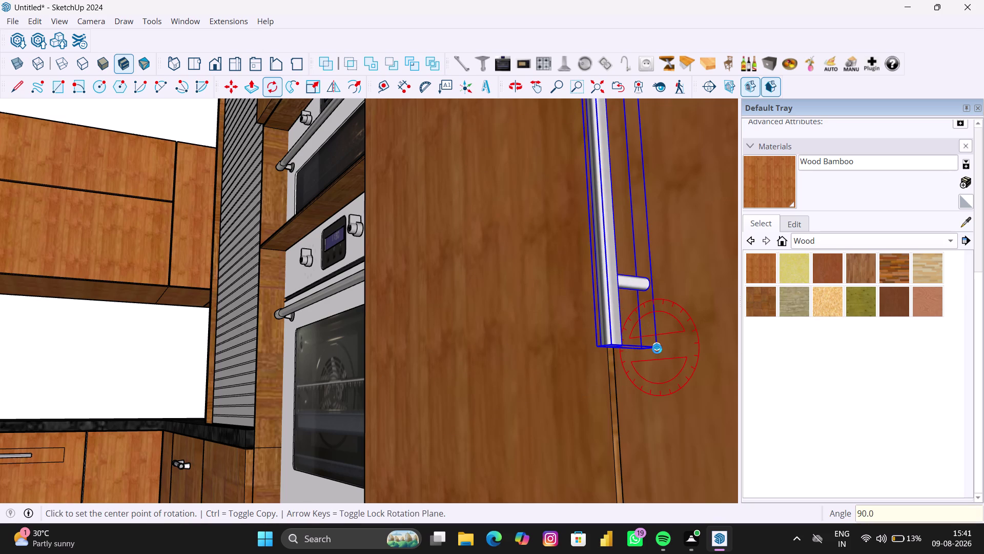
Move the upright handle to the edge of the tall door.
key(m)
scroll(up, 3)
middle_drag(629, 362, 633, 363)
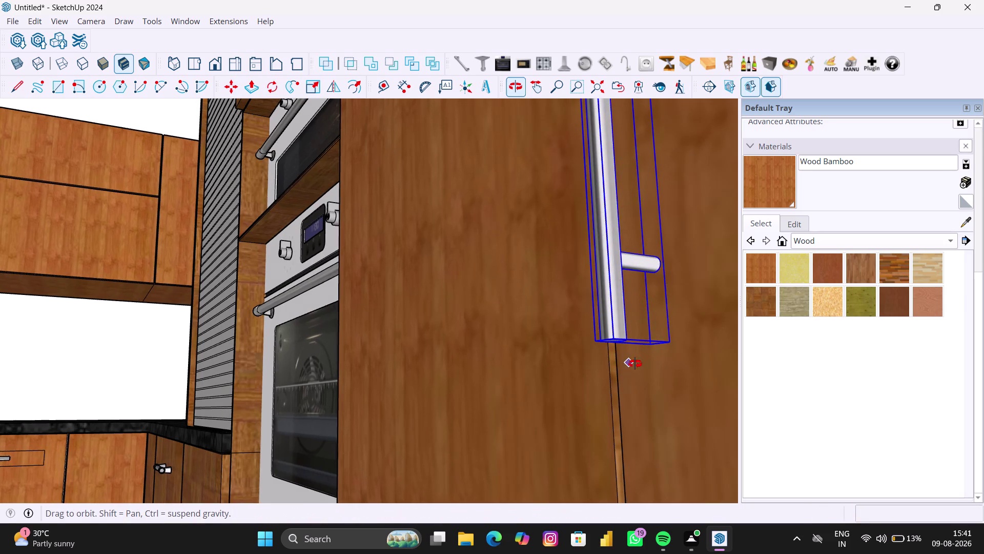
middle_drag(633, 363, 661, 369)
click(651, 343)
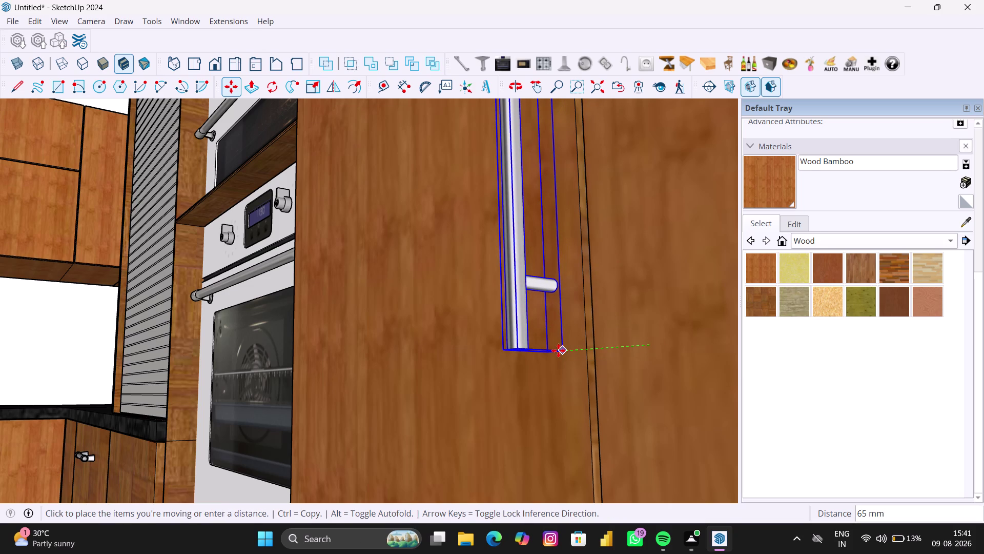
click(544, 349)
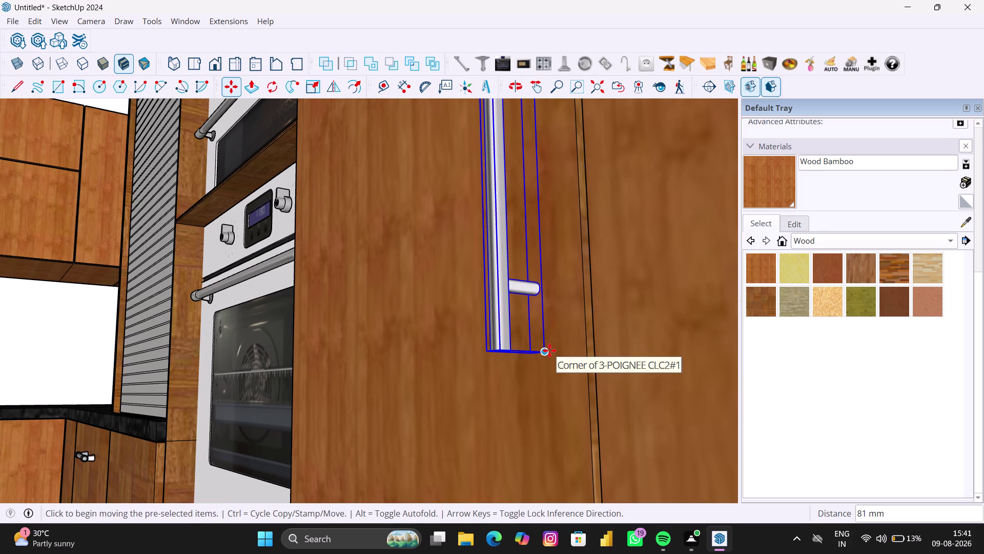
scroll(down, 3)
Orbit around the tall cabinet to inspect the handle position.
middle_drag(547, 350, 627, 361)
scroll(down, 3)
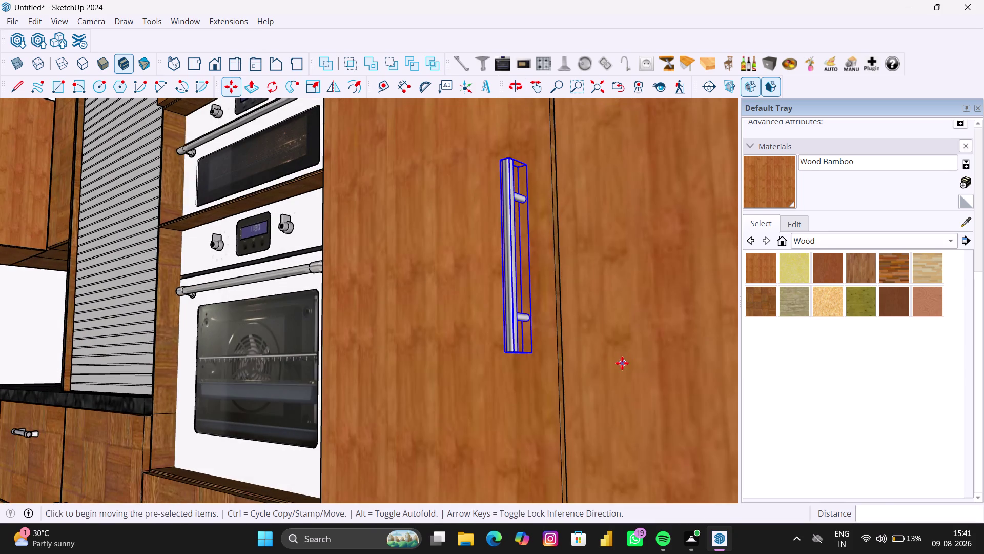
scroll(down, 3)
middle_drag(591, 362, 614, 369)
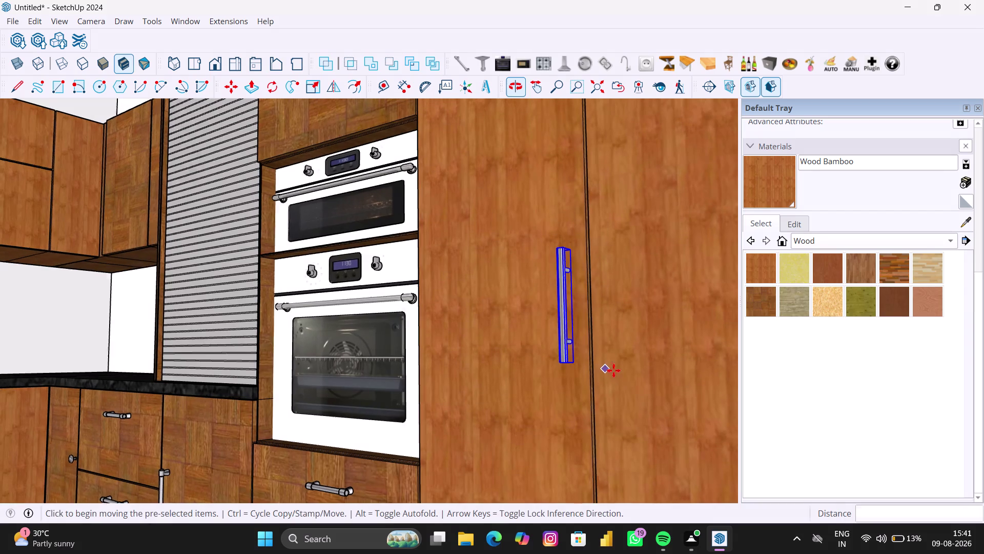
scroll(down, 3)
scroll(up, 3)
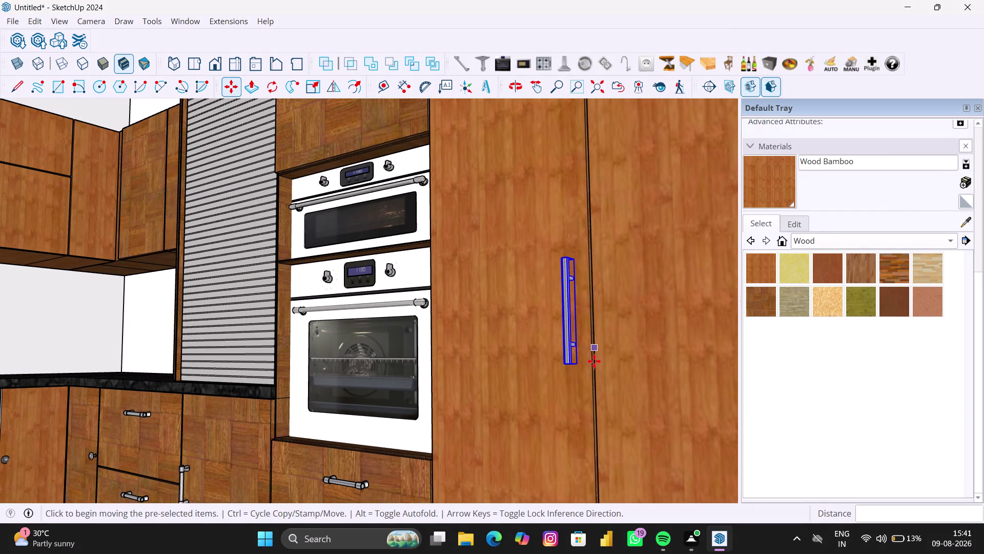
scroll(up, 3)
middle_drag(582, 372, 596, 384)
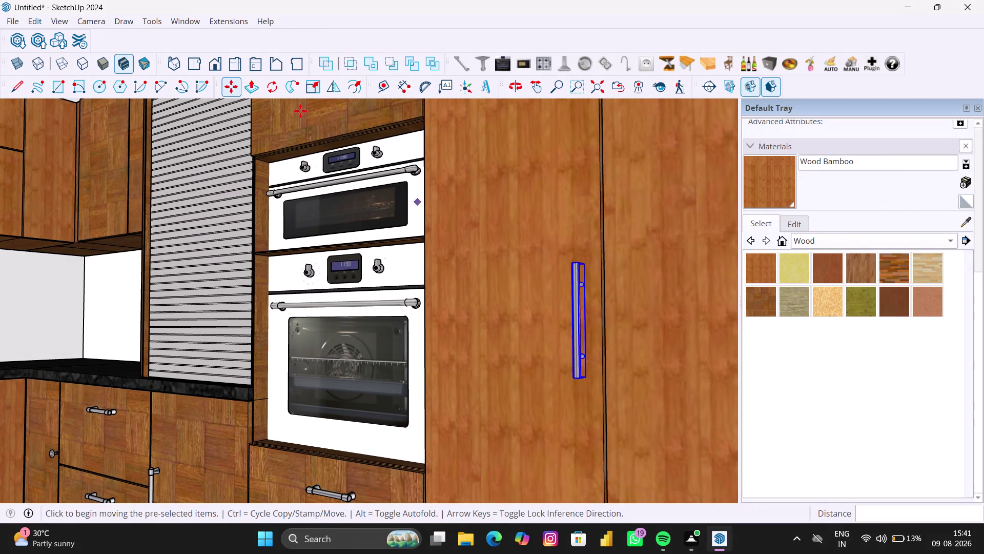
click(333, 92)
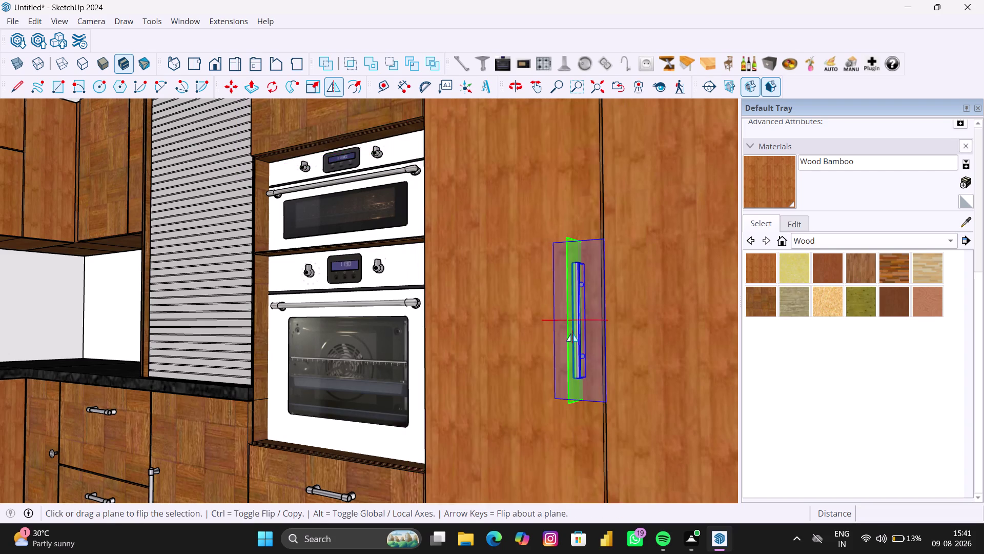
Mirror a copy of the handle onto the neighbouring tall door, then deselect it.
scroll(up, 3)
scroll(up, 3)
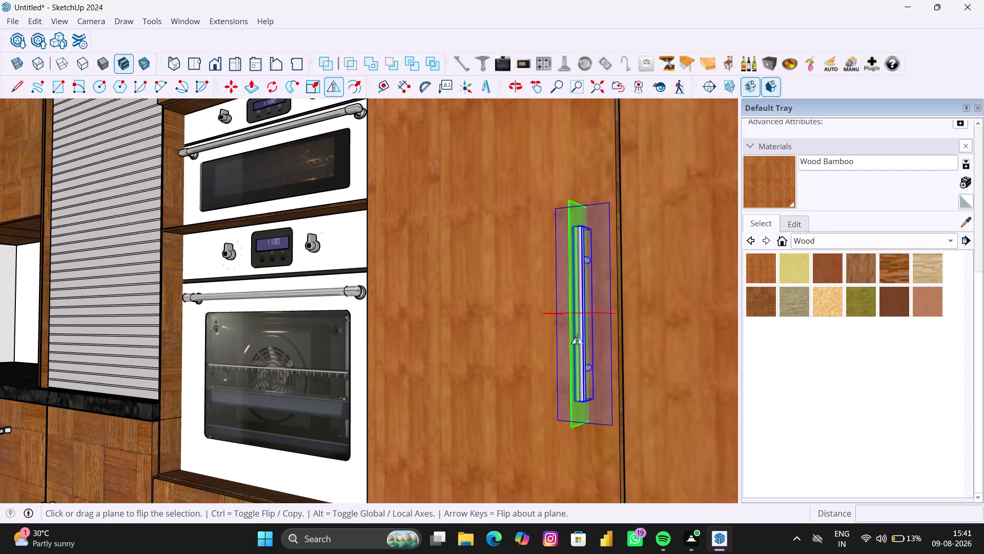
scroll(up, 3)
middle_click(570, 337)
scroll(up, 3)
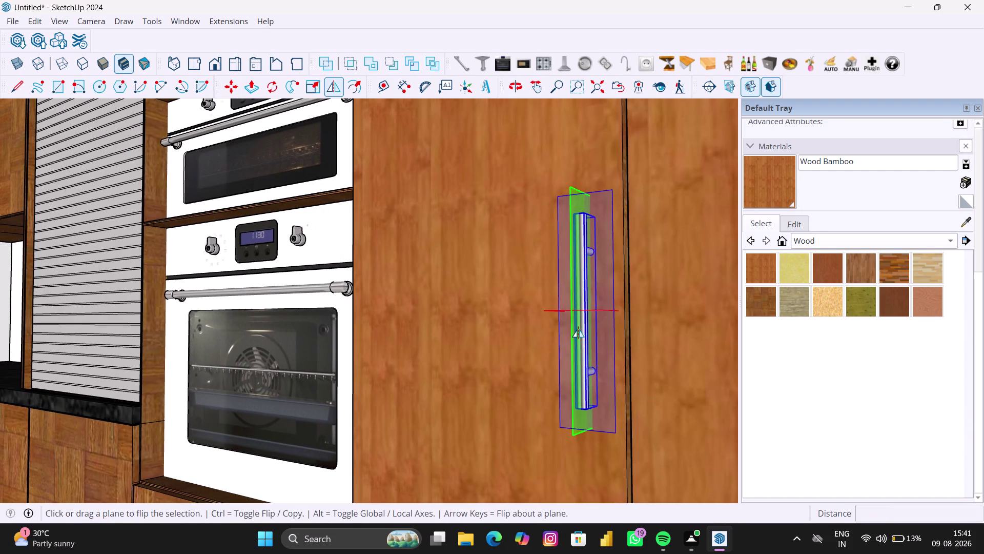
scroll(up, 3)
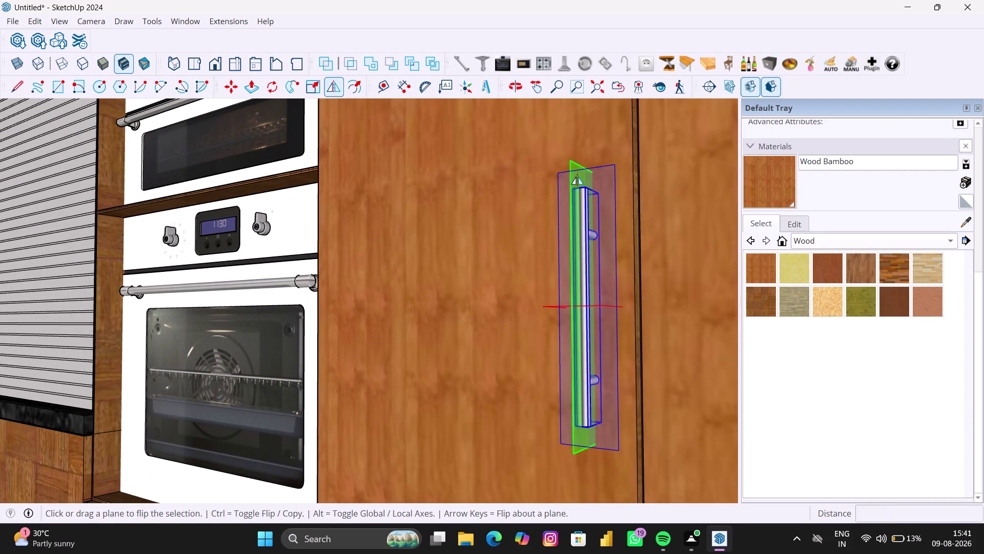
drag(577, 176, 636, 211)
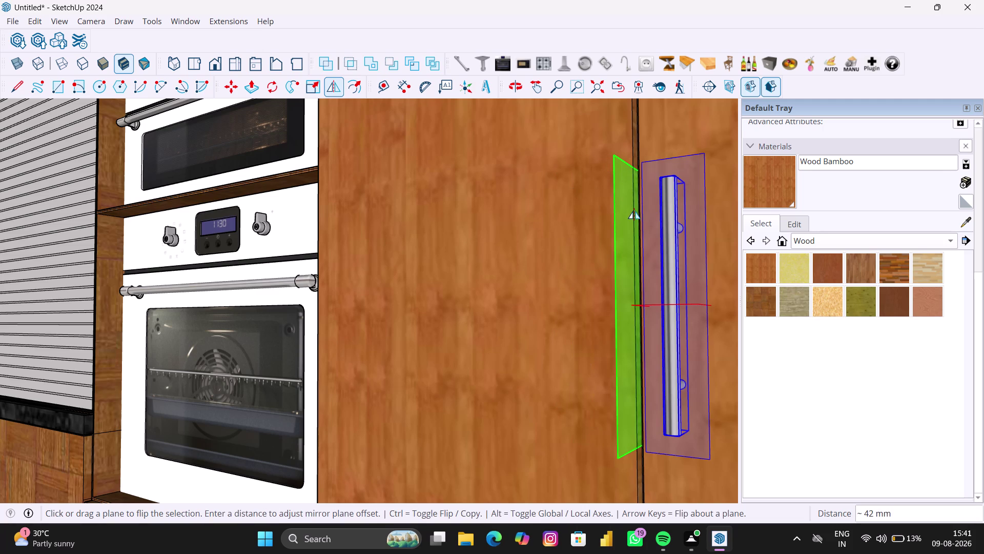
key(space)
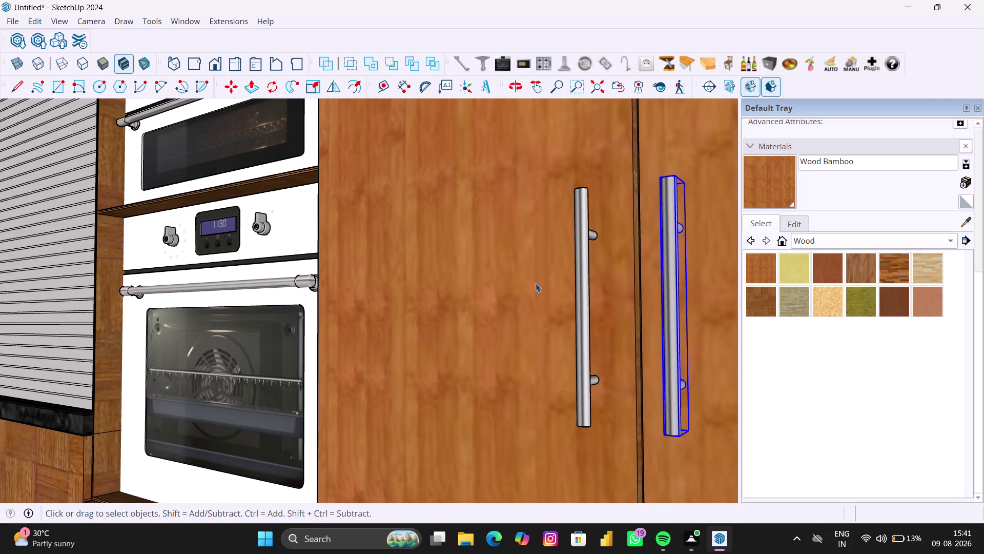
scroll(down, 3)
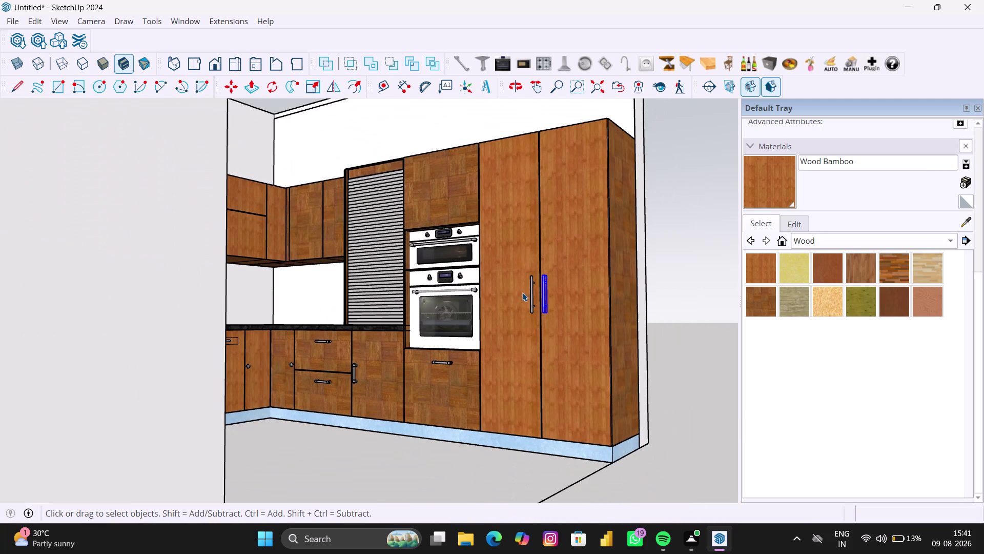
key(Escape)
click(659, 334)
scroll(up, 3)
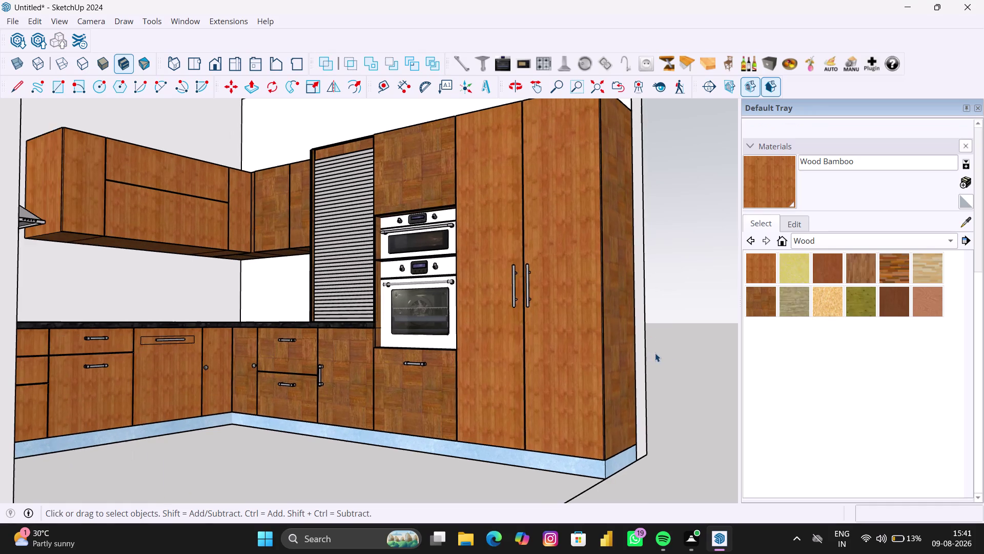
middle_drag(655, 352, 661, 370)
scroll(down, 3)
middle_drag(591, 374, 554, 393)
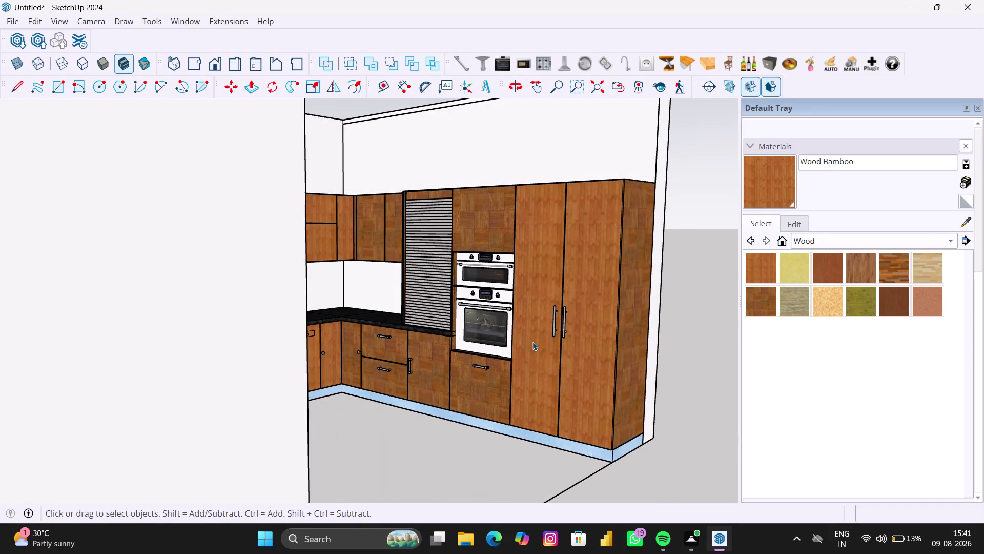
scroll(up, 3)
middle_drag(535, 341, 493, 356)
scroll(up, 3)
middle_drag(419, 337, 408, 346)
scroll(up, 3)
middle_drag(181, 206, 176, 208)
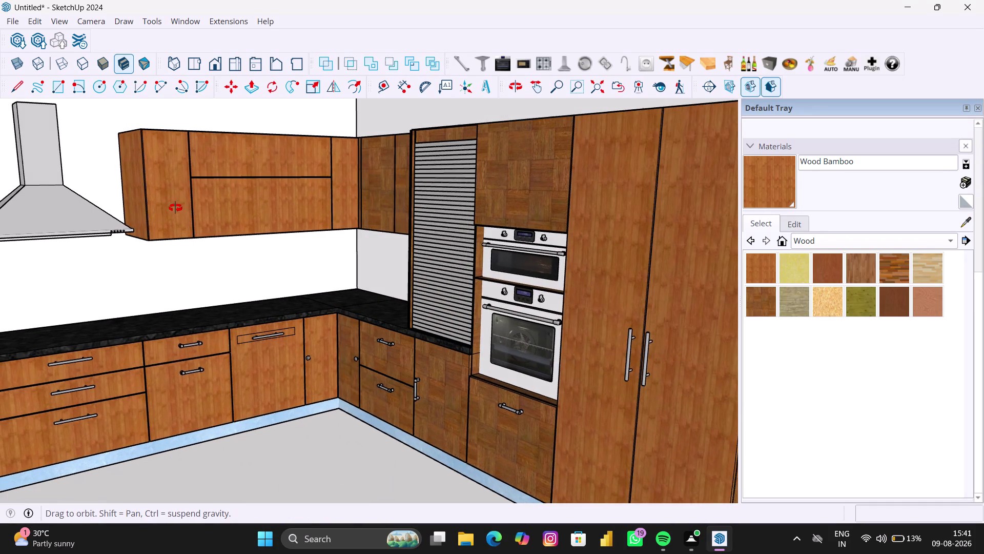
middle_drag(175, 207, 164, 208)
scroll(down, 3)
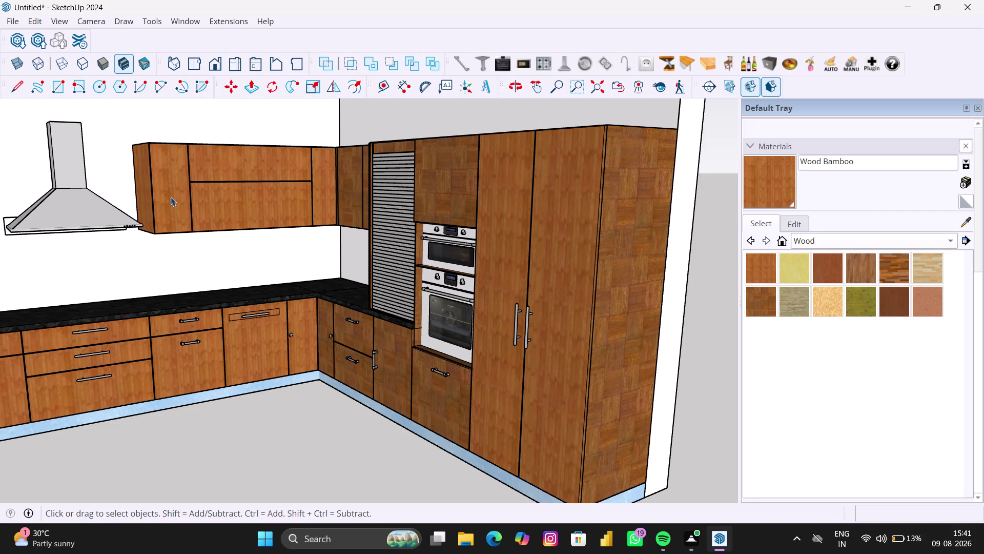
middle_drag(205, 169, 211, 177)
scroll(up, 3)
scroll(up, 3)
middle_drag(203, 180, 154, 182)
scroll(up, 3)
scroll(up, 3)
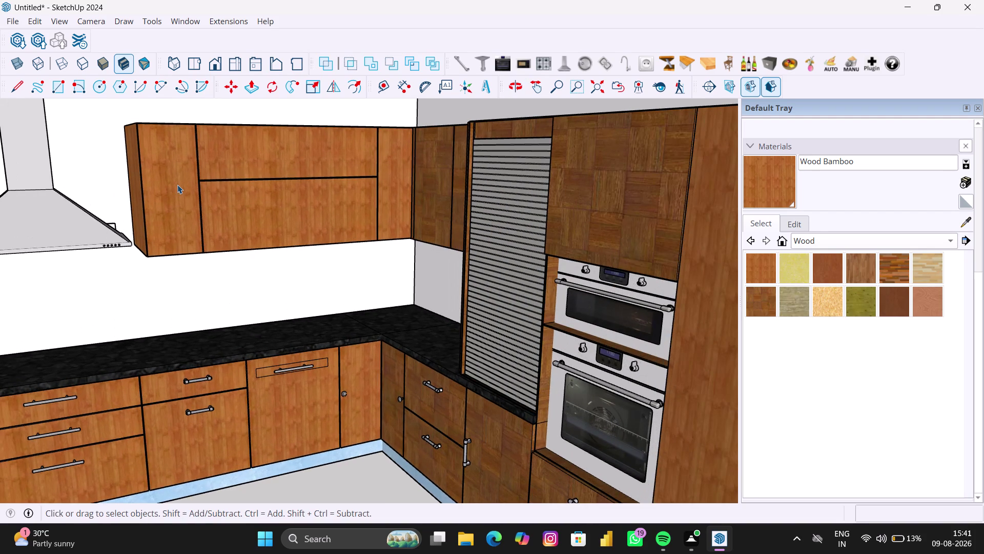
scroll(down, 3)
middle_drag(185, 184, 187, 223)
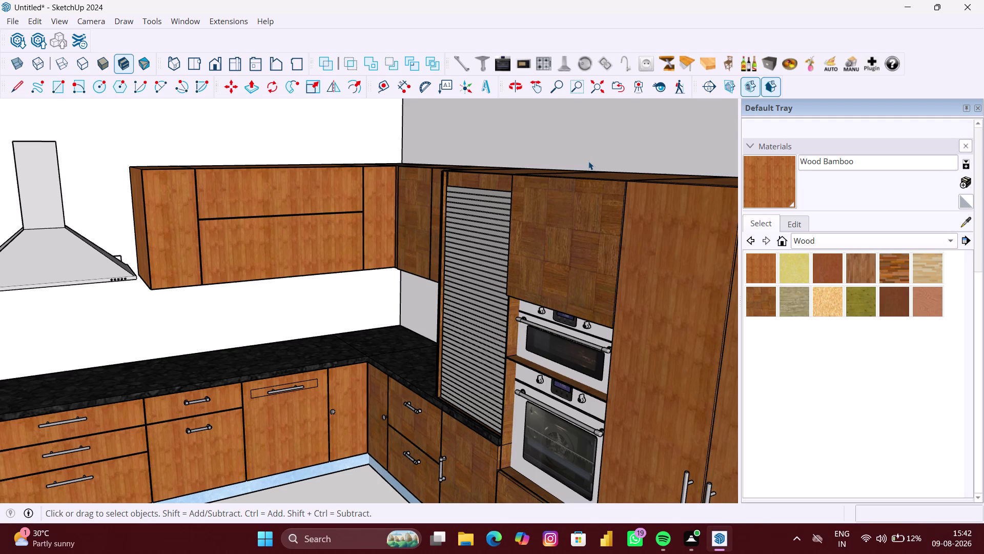
scroll(down, 3)
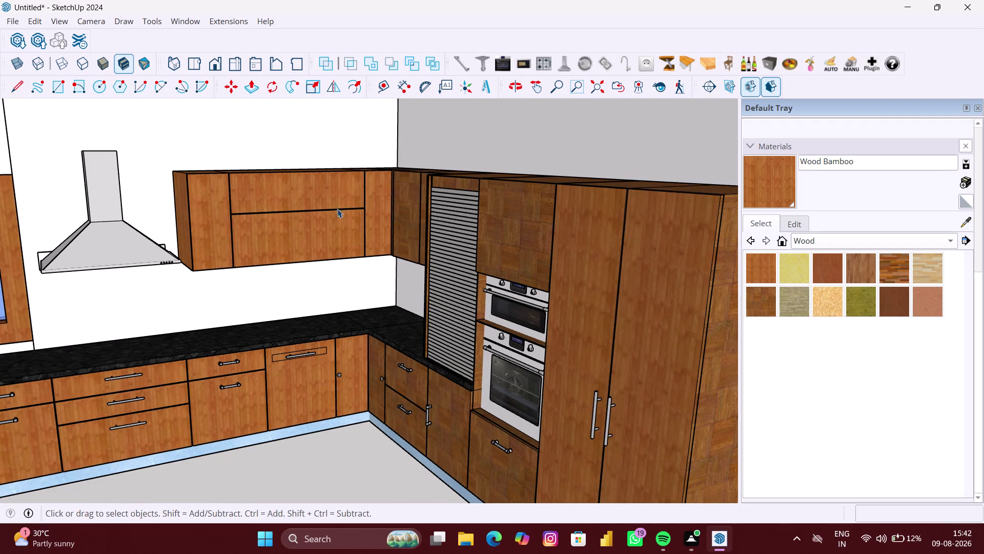
scroll(up, 3)
scroll(down, 3)
middle_drag(218, 263, 197, 264)
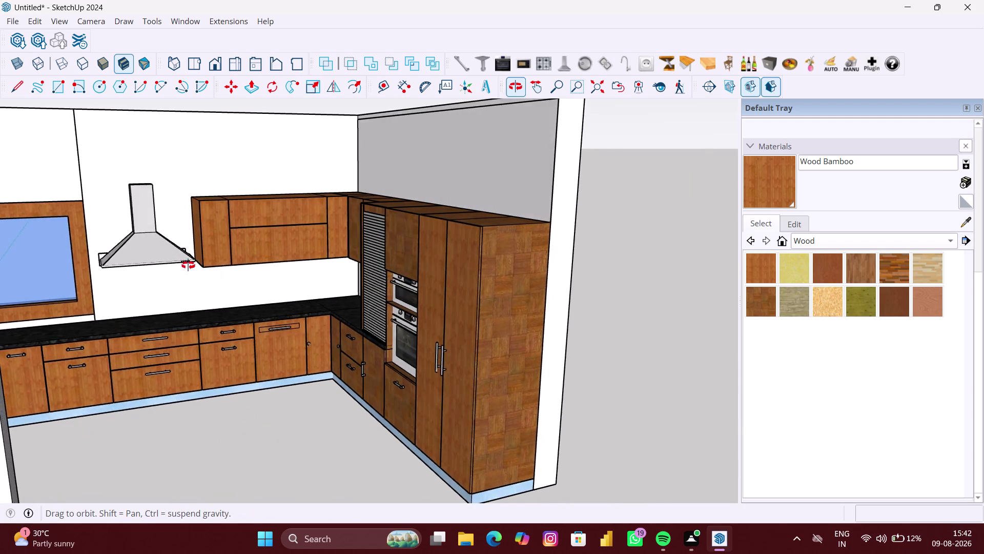
middle_drag(196, 264, 181, 266)
scroll(up, 3)
middle_drag(373, 254, 380, 254)
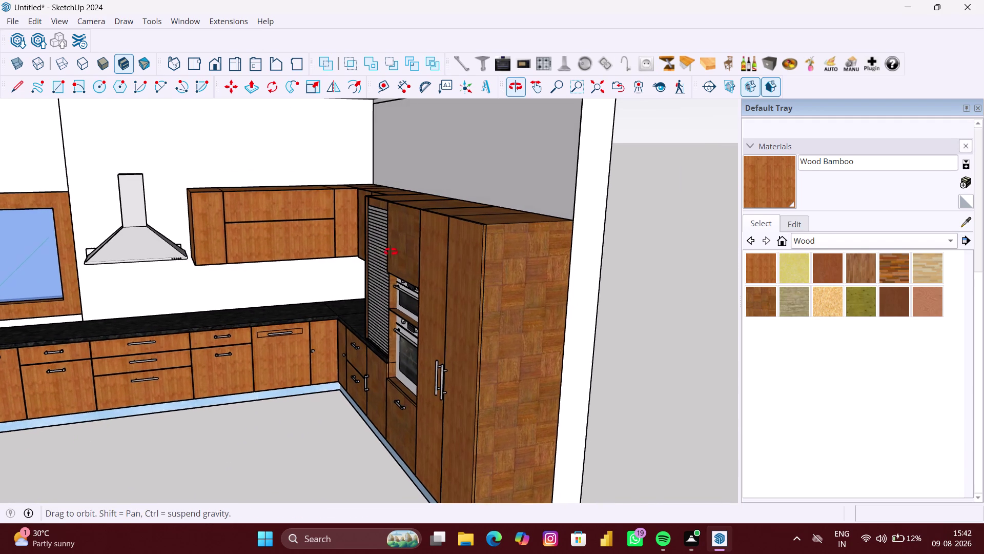
middle_drag(381, 253, 388, 252)
scroll(down, 3)
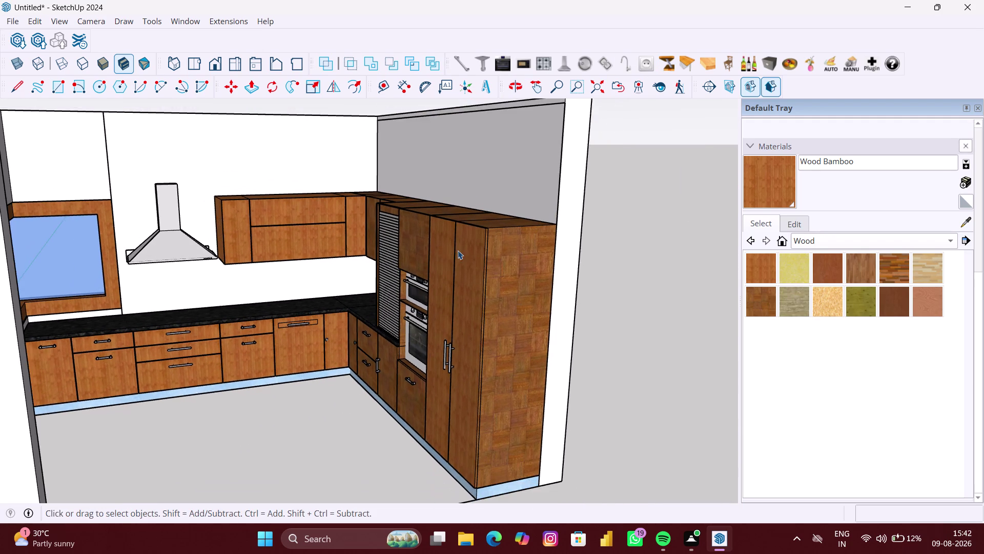
scroll(up, 3)
scroll(up, 3)
middle_drag(405, 248, 414, 267)
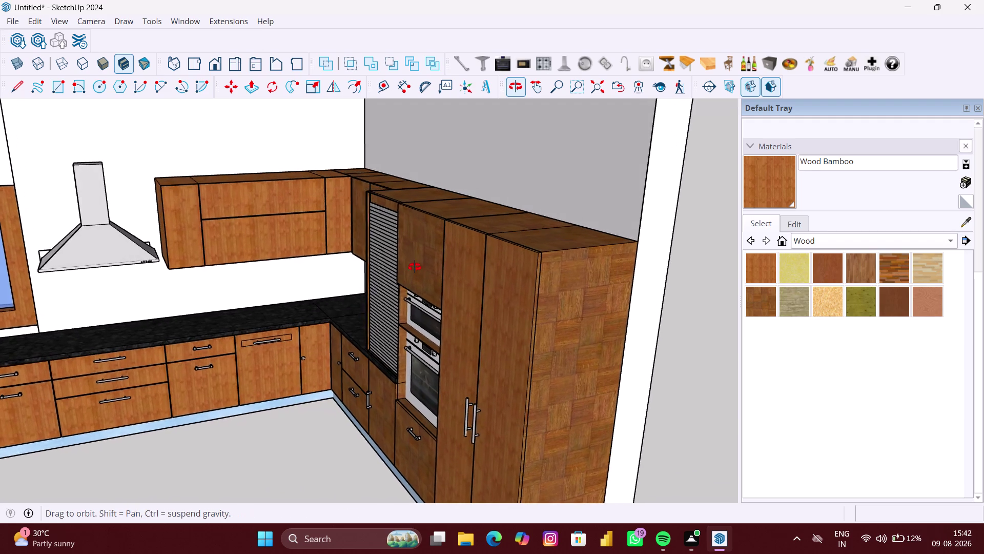
middle_drag(414, 266, 417, 273)
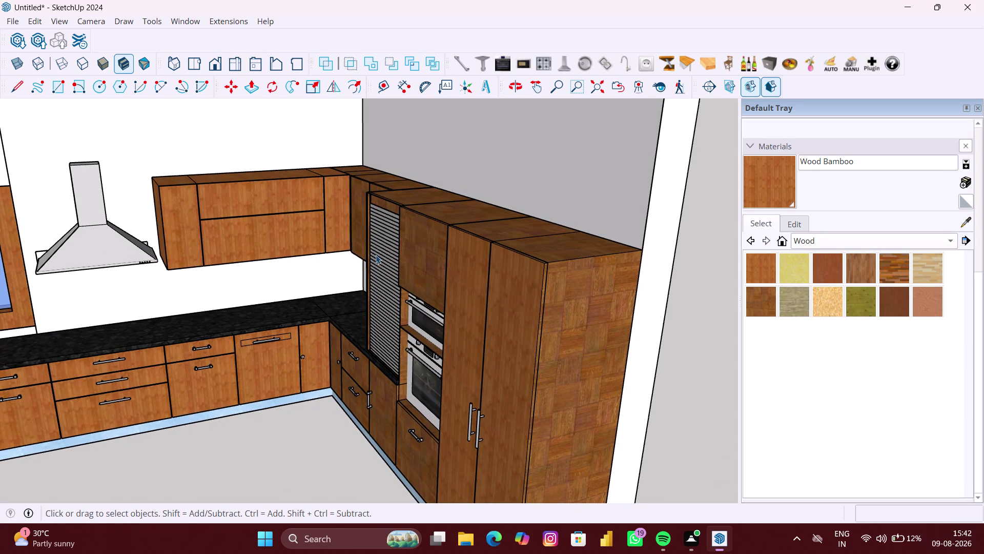
middle_drag(425, 259, 430, 260)
scroll(up, 3)
middle_drag(436, 263, 439, 263)
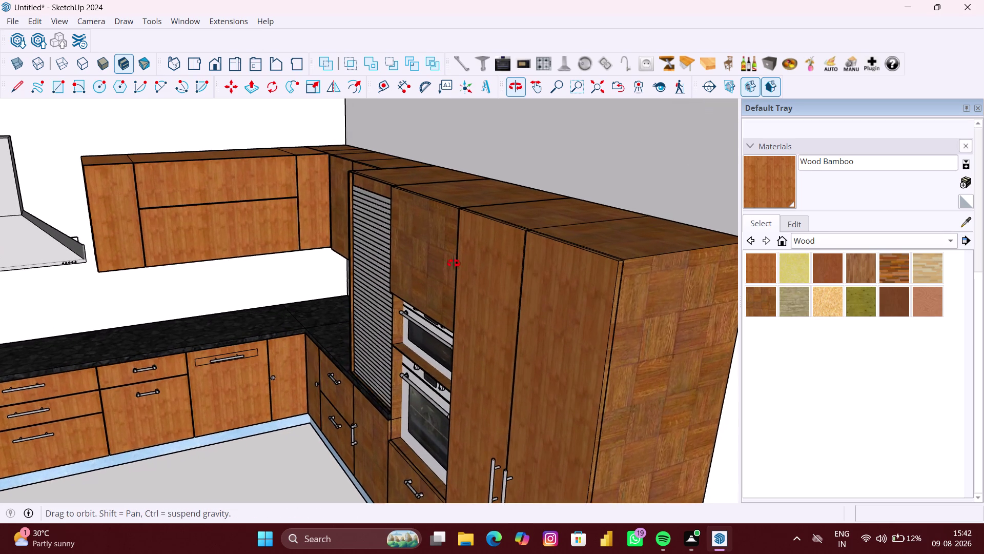
middle_drag(438, 263, 490, 264)
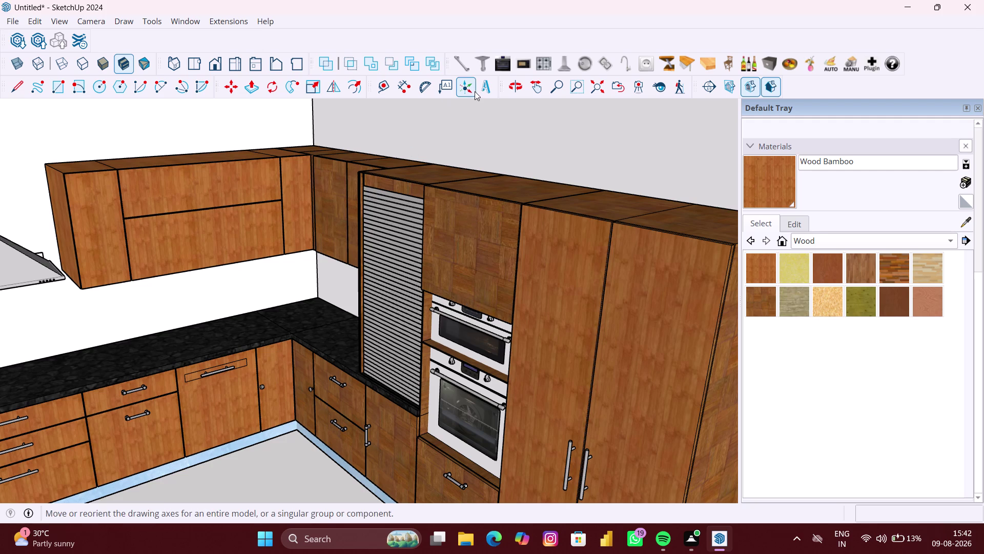
Place a handle component on the cabinet above the ovens.
click(467, 70)
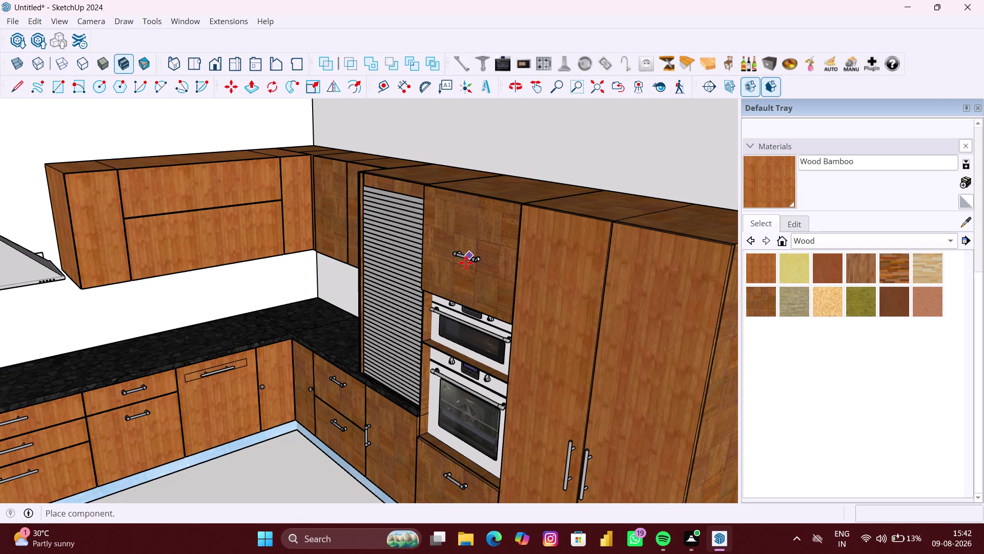
scroll(up, 3)
scroll(up, 3)
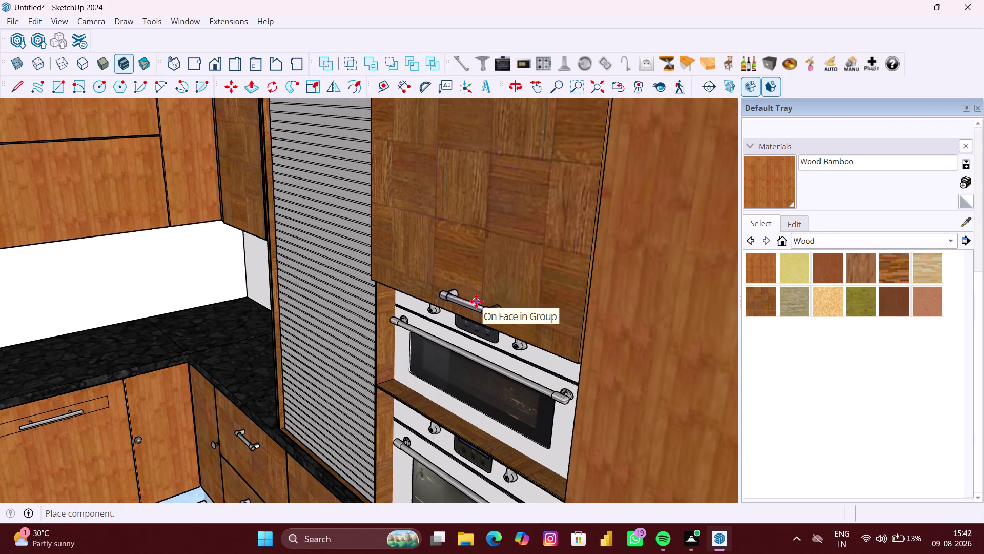
click(476, 301)
scroll(down, 3)
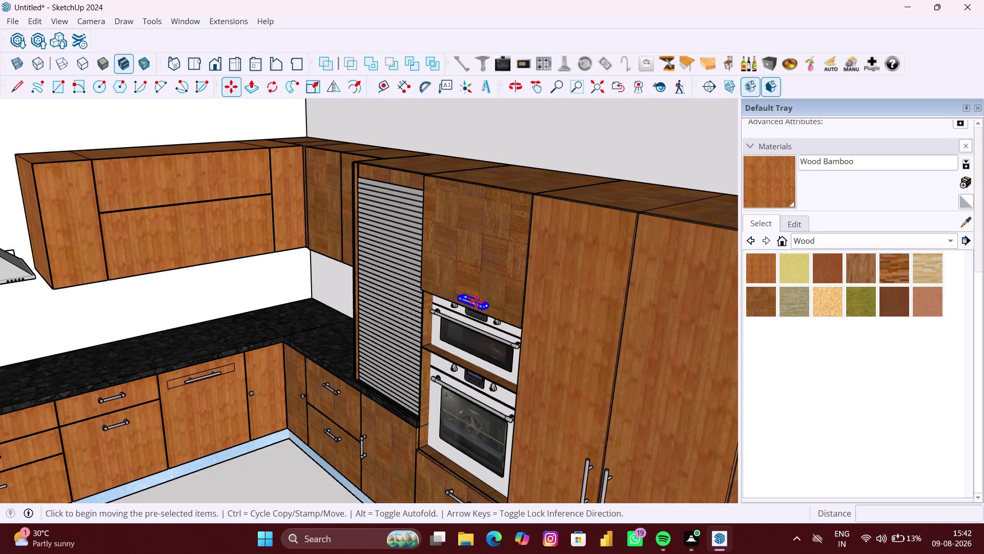
Settle the handle near the cabinet's bottom edge and orbit to check it.
key(Escape)
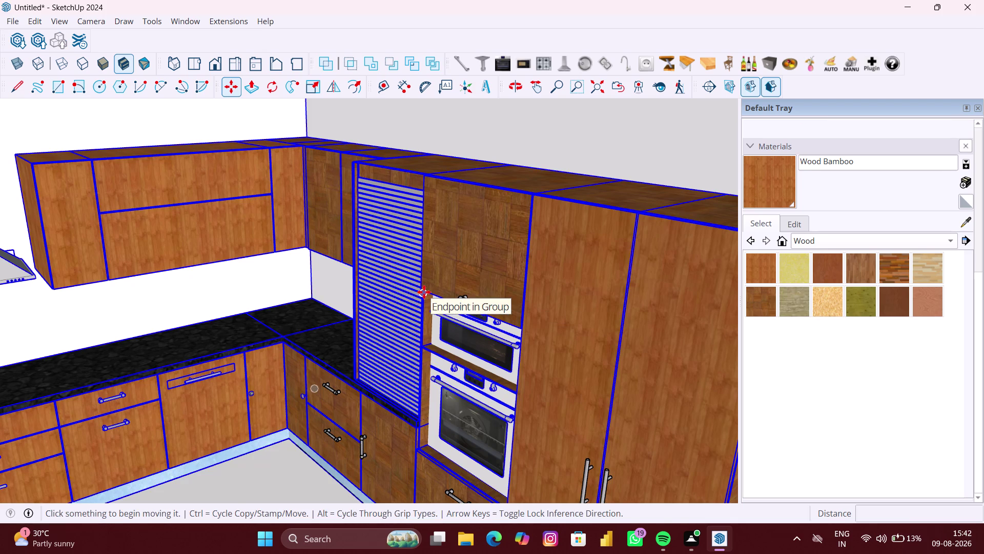
key(Escape)
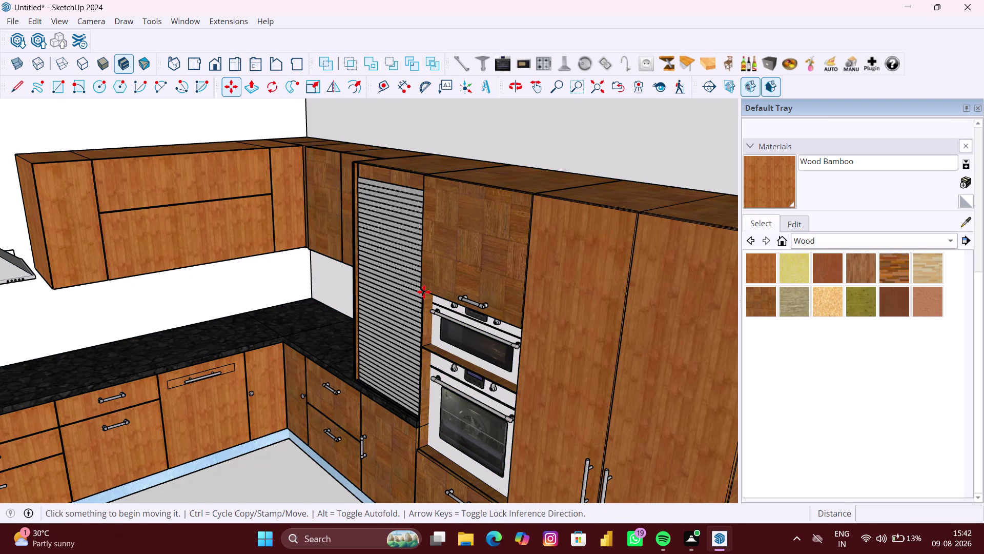
key(space)
scroll(down, 3)
middle_drag(410, 289, 475, 297)
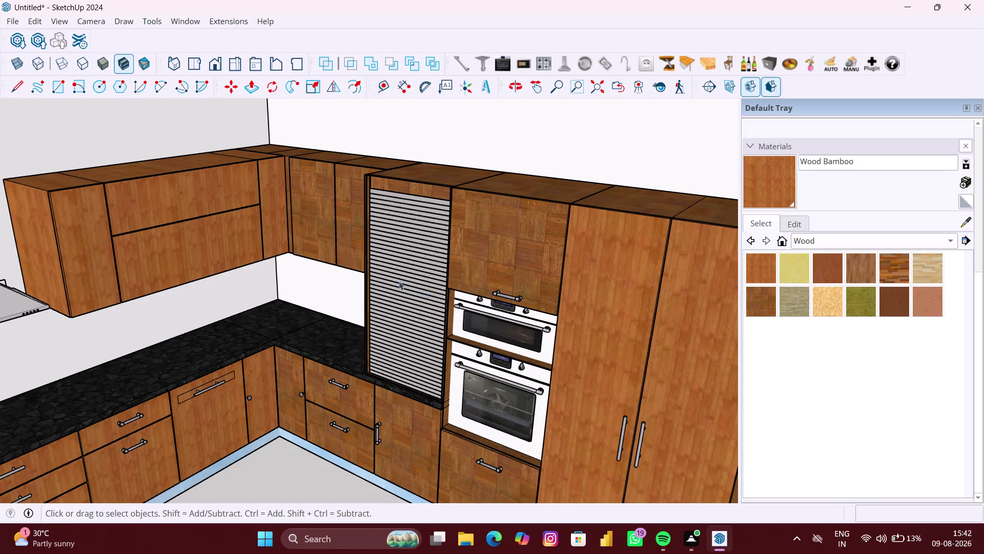
scroll(up, 3)
middle_drag(349, 267, 339, 272)
scroll(down, 3)
middle_drag(335, 274, 313, 278)
scroll(up, 3)
middle_click(179, 266)
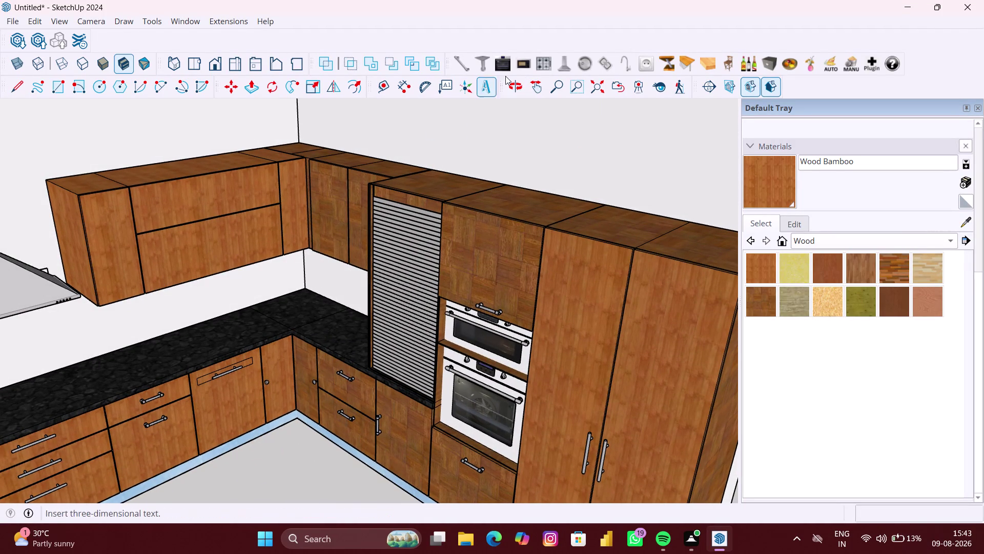
Drop a handle on the wall cabinet beside the hood and deselect it.
click(460, 62)
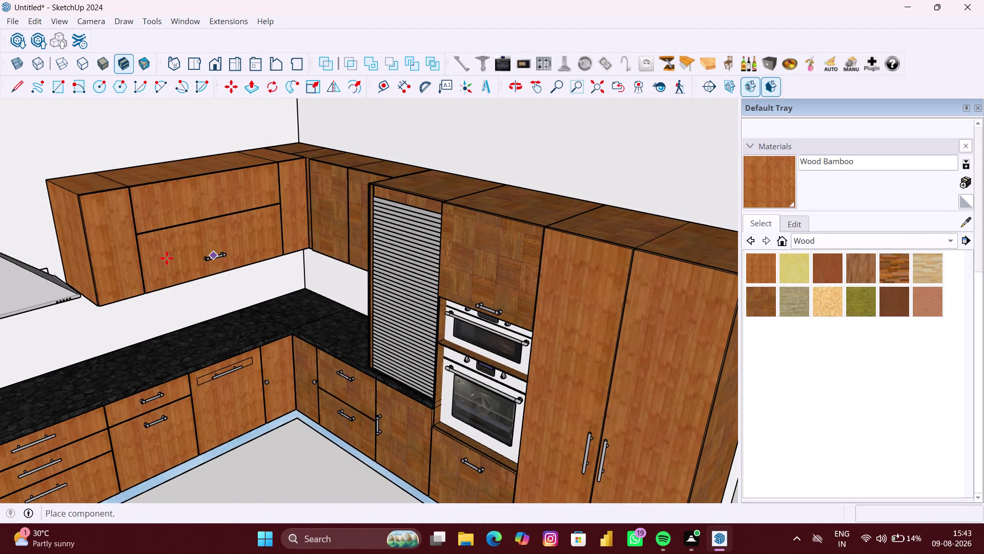
scroll(up, 3)
scroll(up, 3)
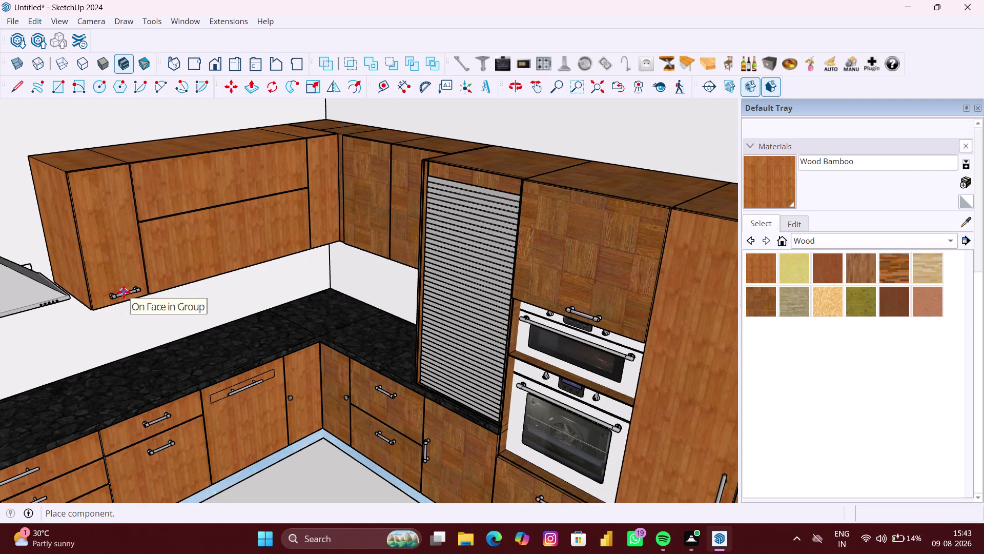
click(121, 291)
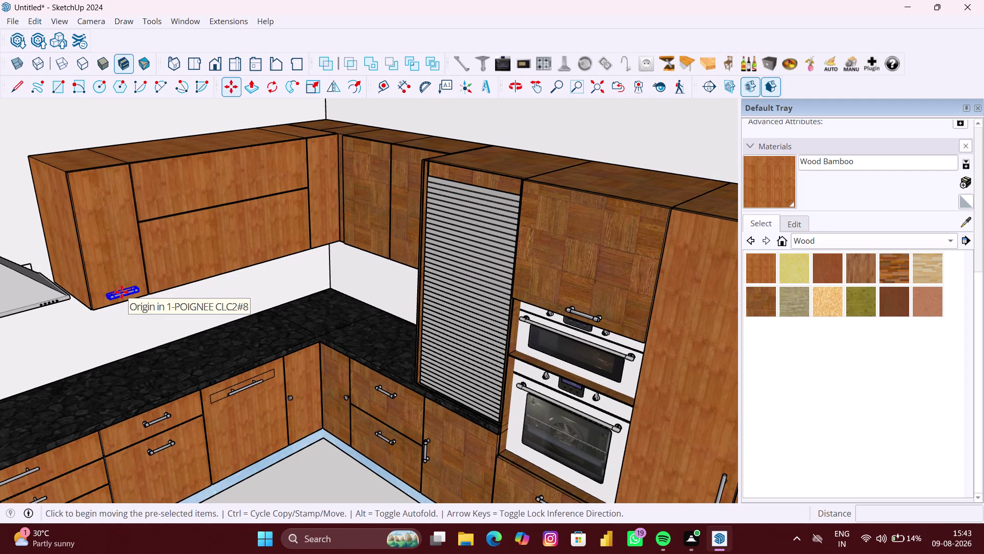
scroll(down, 3)
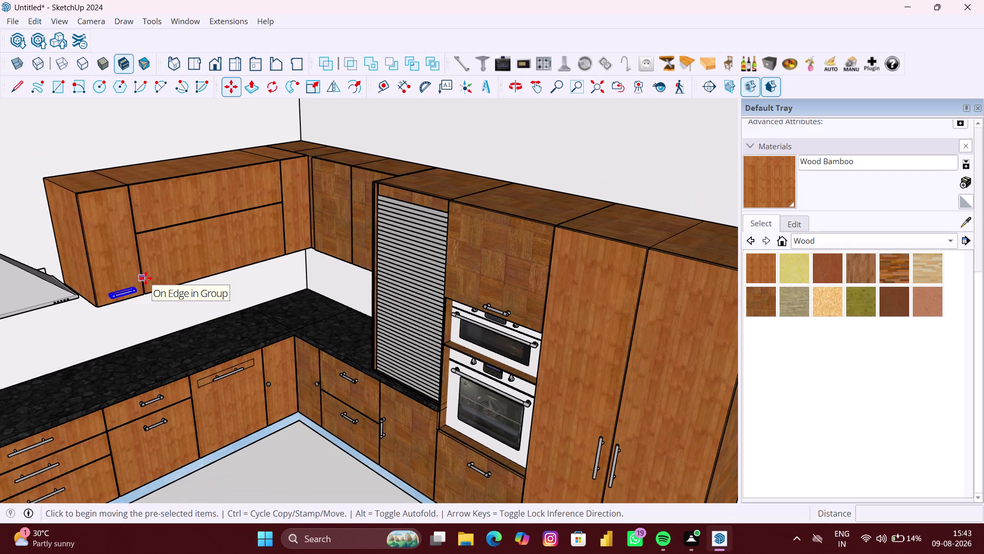
key(space)
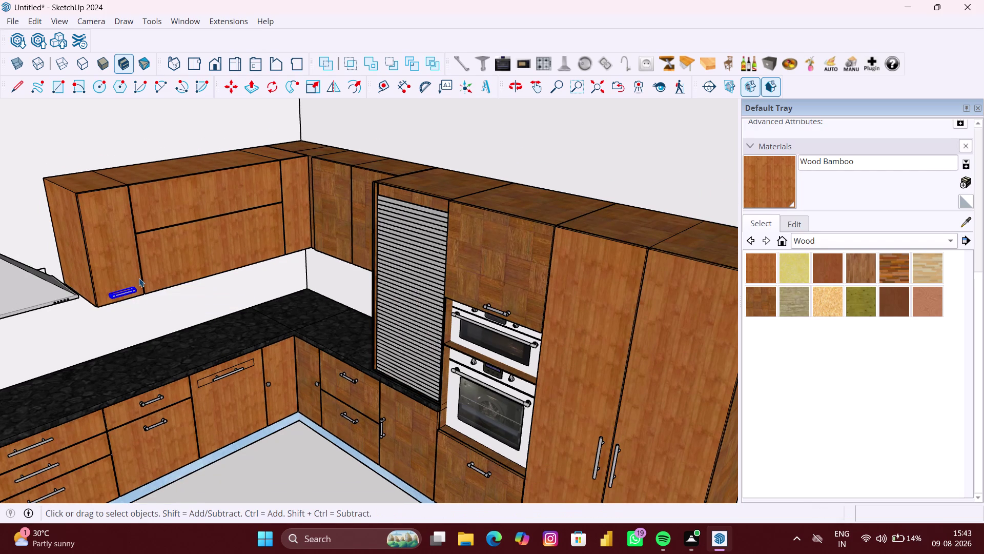
key(Escape)
scroll(down, 3)
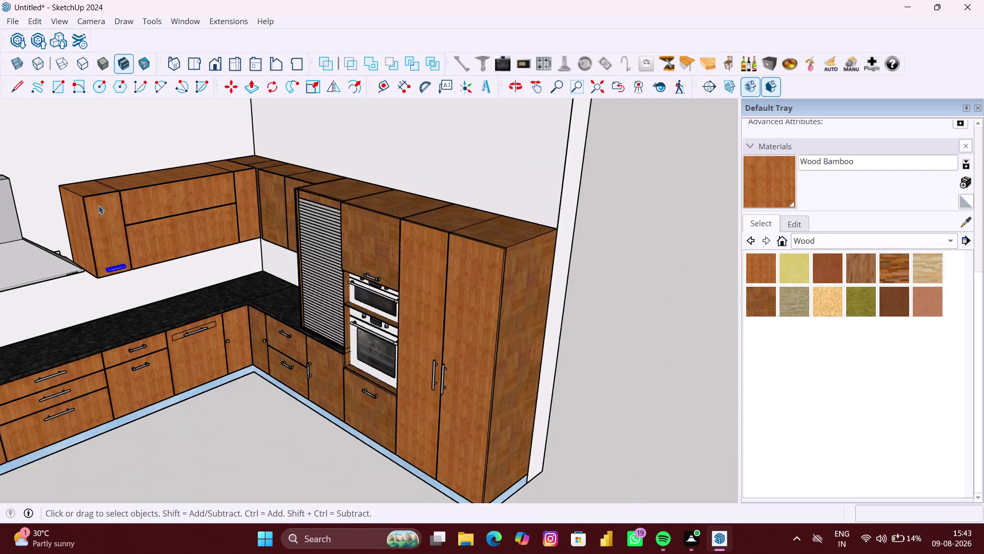
scroll(down, 3)
click(517, 278)
scroll(up, 3)
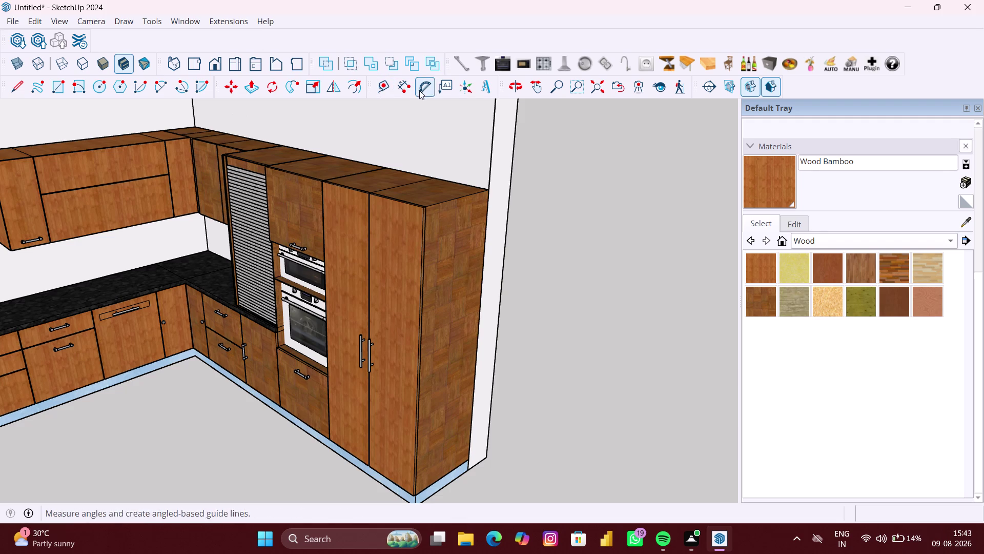
Insert another handle onto the wall cabinet's lower door.
click(458, 64)
scroll(up, 3)
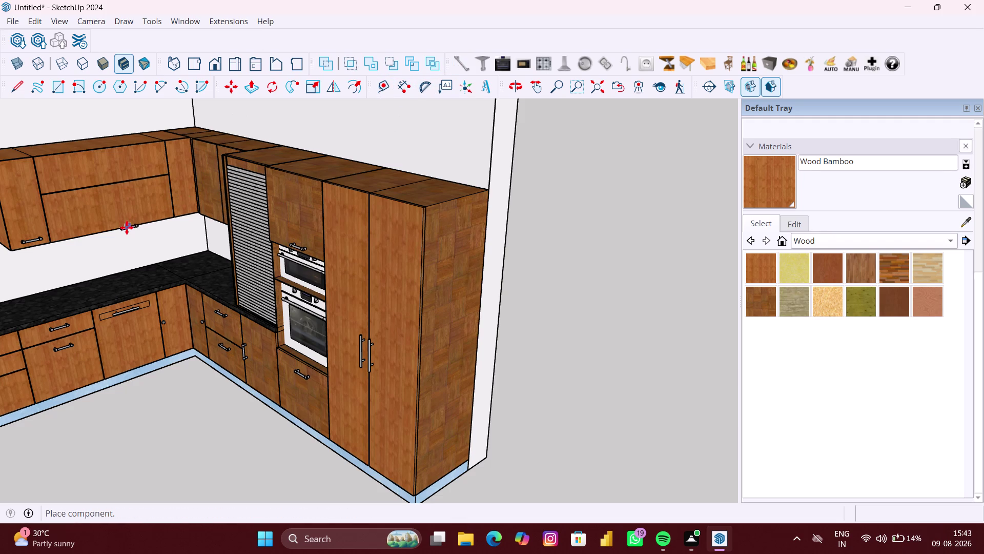
scroll(up, 3)
scroll(up, 3)
scroll(down, 3)
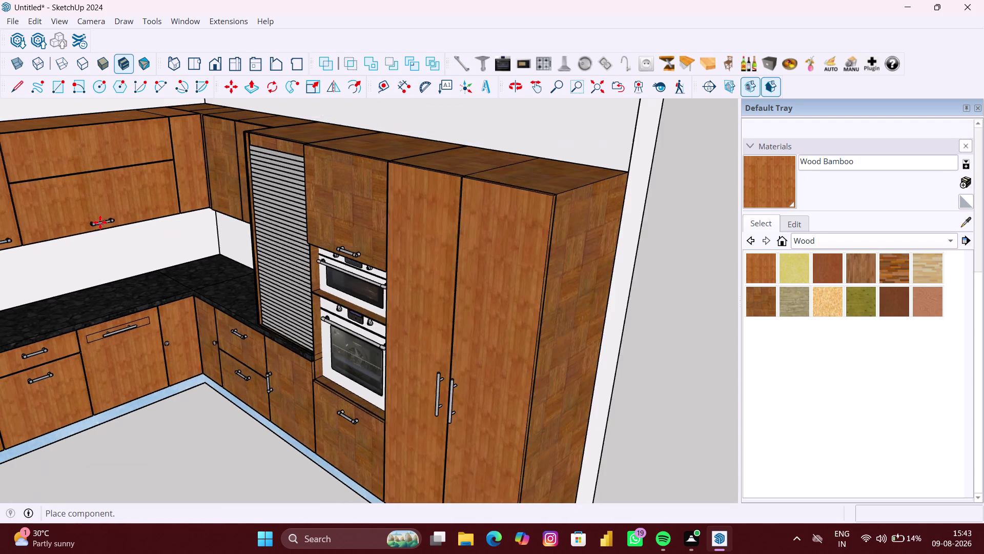
scroll(down, 3)
scroll(up, 3)
scroll(up, 3)
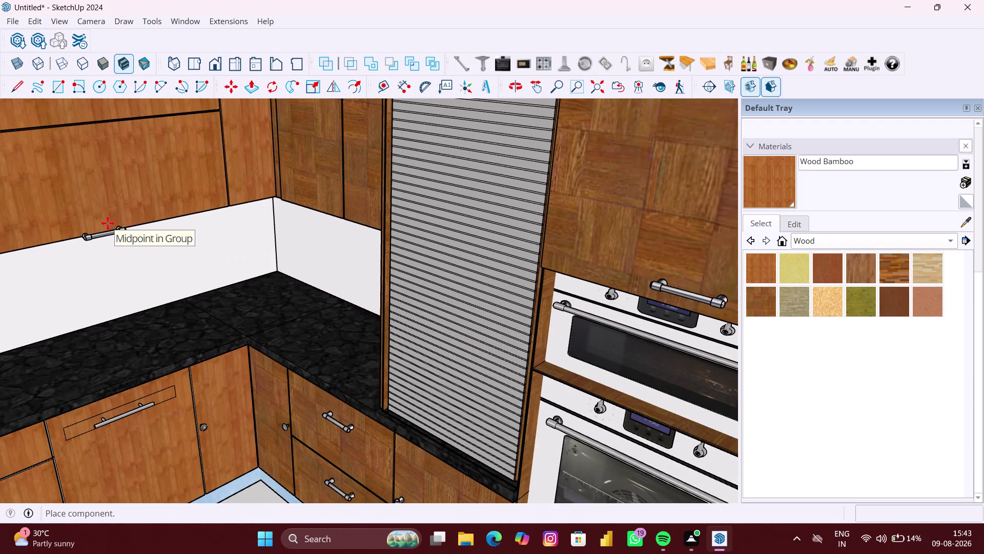
scroll(down, 3)
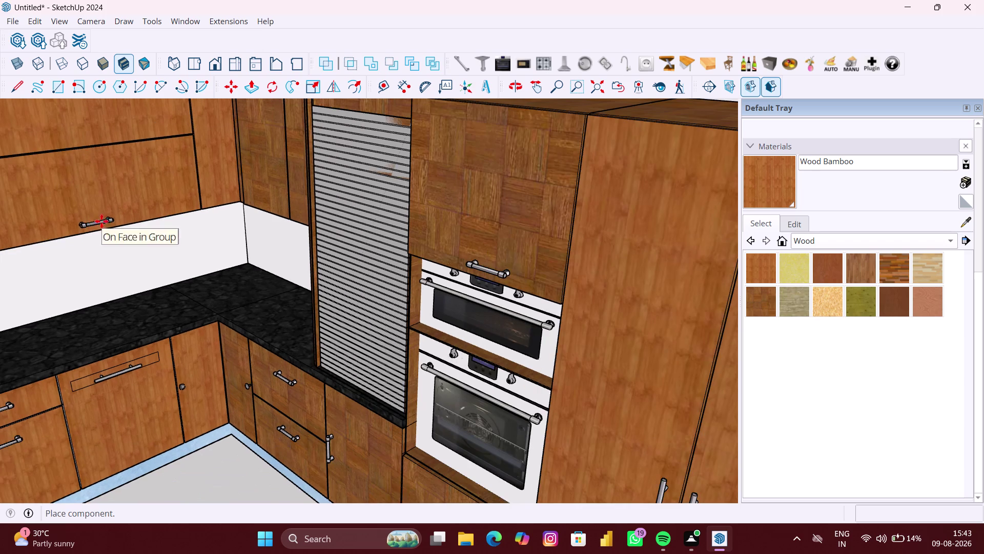
middle_drag(104, 221, 82, 221)
scroll(down, 3)
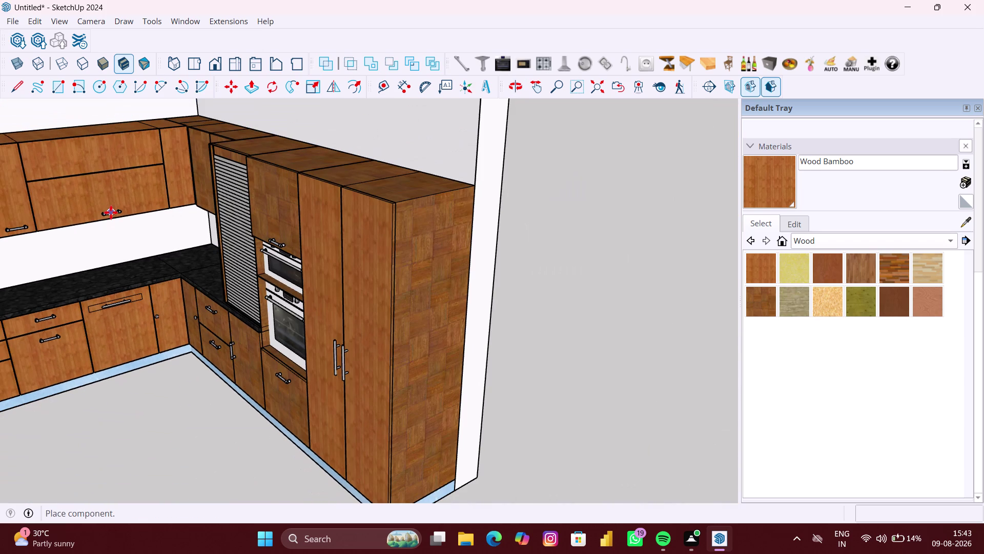
middle_drag(111, 212, 142, 208)
scroll(up, 3)
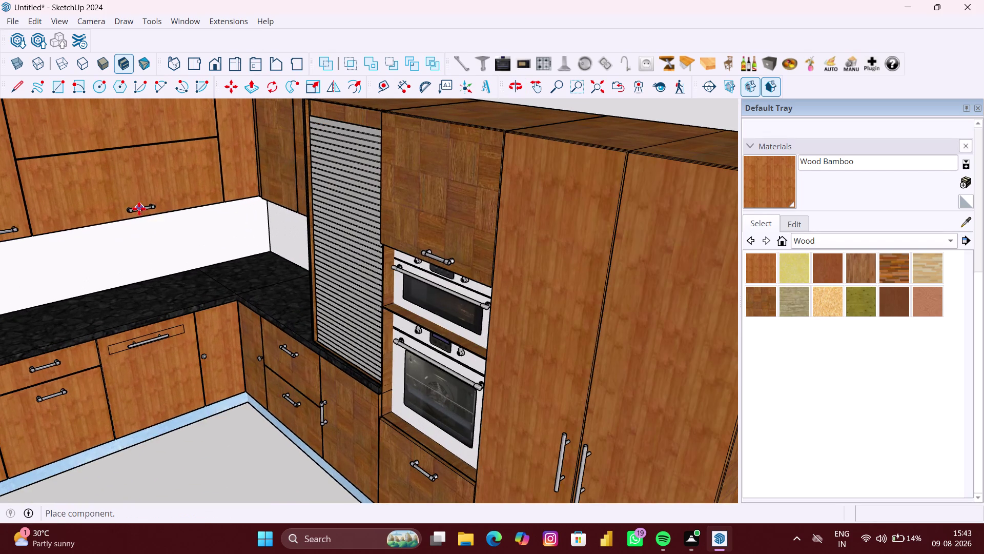
scroll(up, 3)
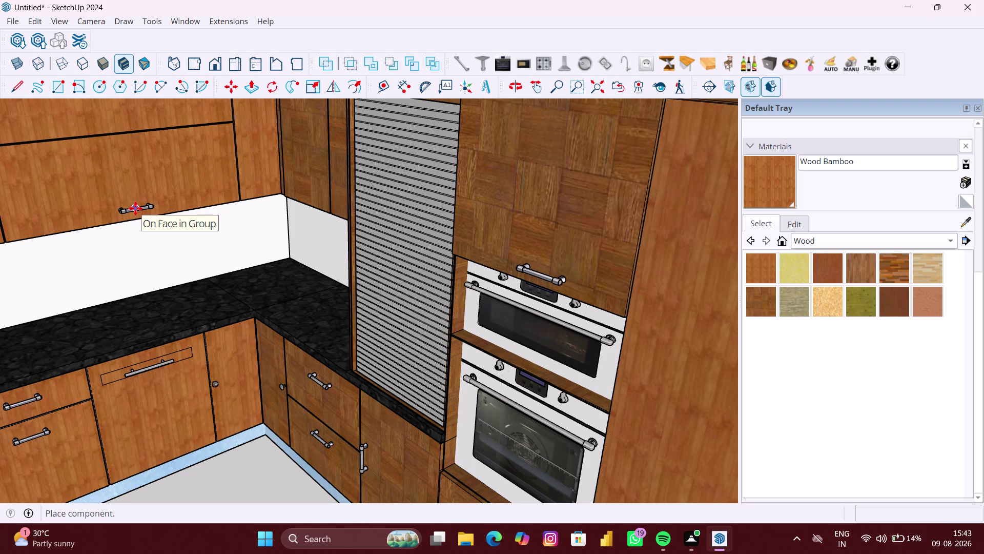
scroll(down, 3)
scroll(down, 3)
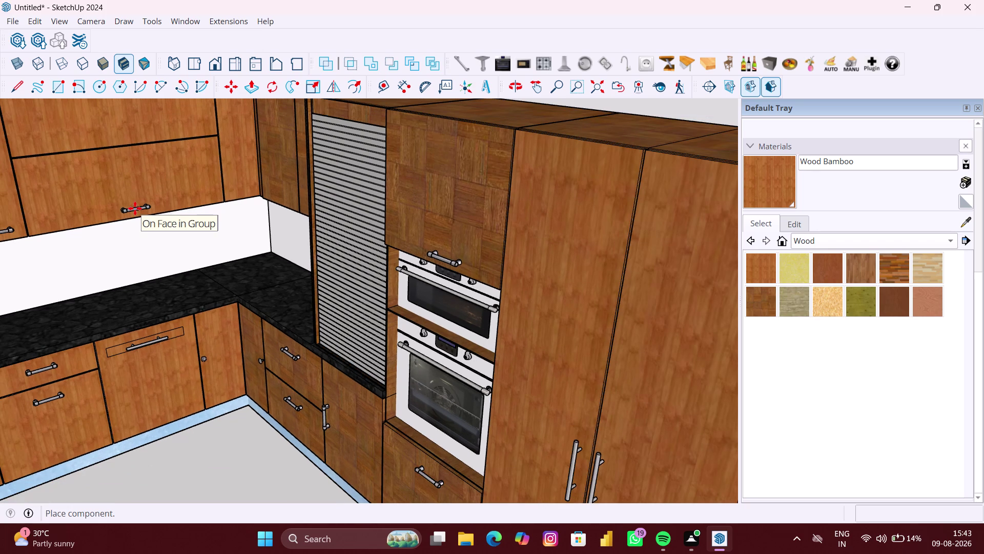
scroll(up, 3)
click(135, 208)
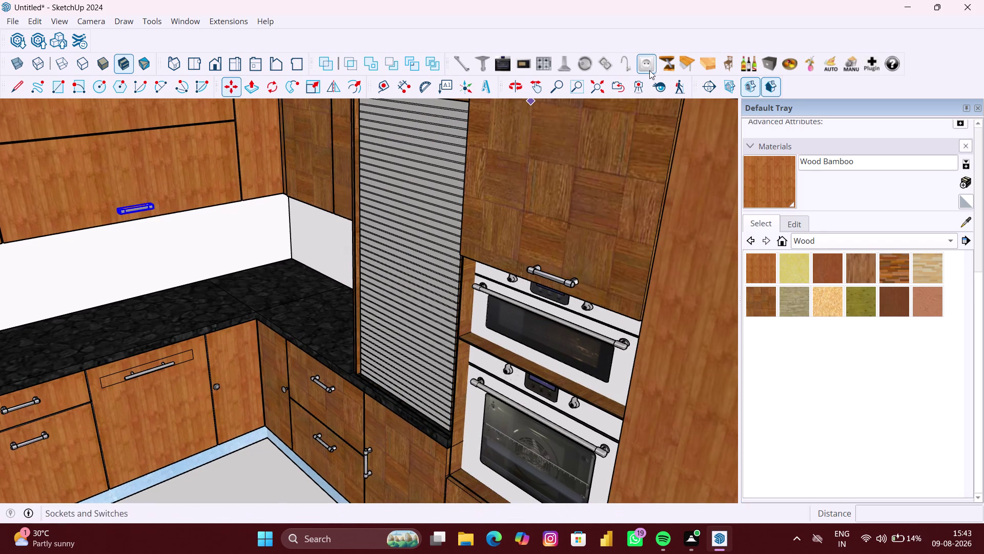
Rotate the placed handle with the Move tool's rotation grips, trying end-on and lengthwise orientations.
click(453, 69)
click(453, 69)
click(453, 69)
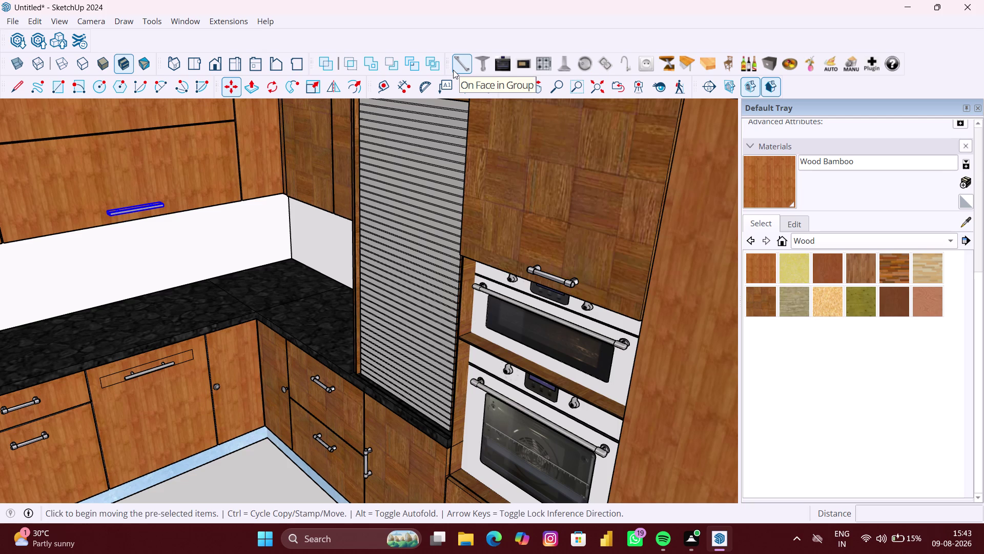
click(453, 70)
triple_click(453, 70)
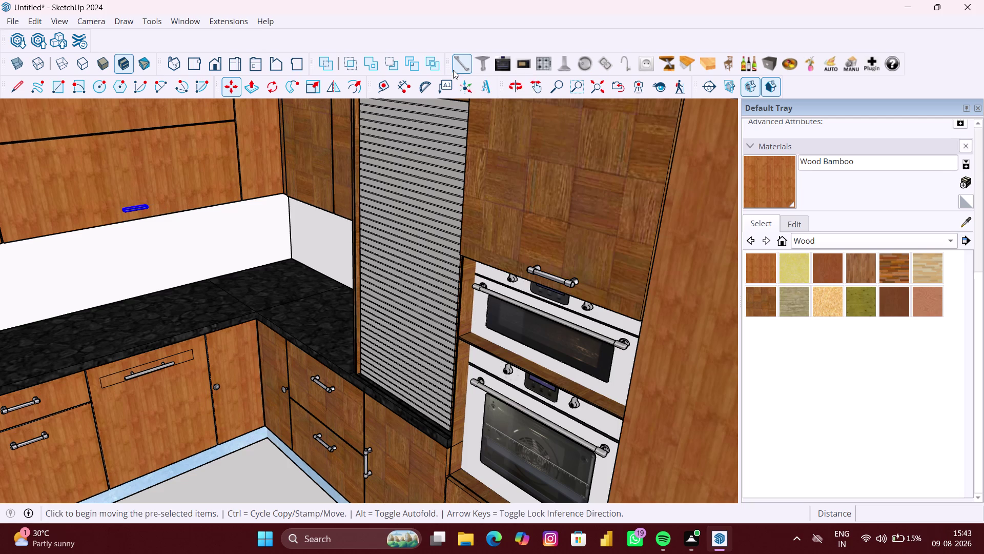
double_click(453, 70)
click(454, 70)
click(453, 69)
click(453, 70)
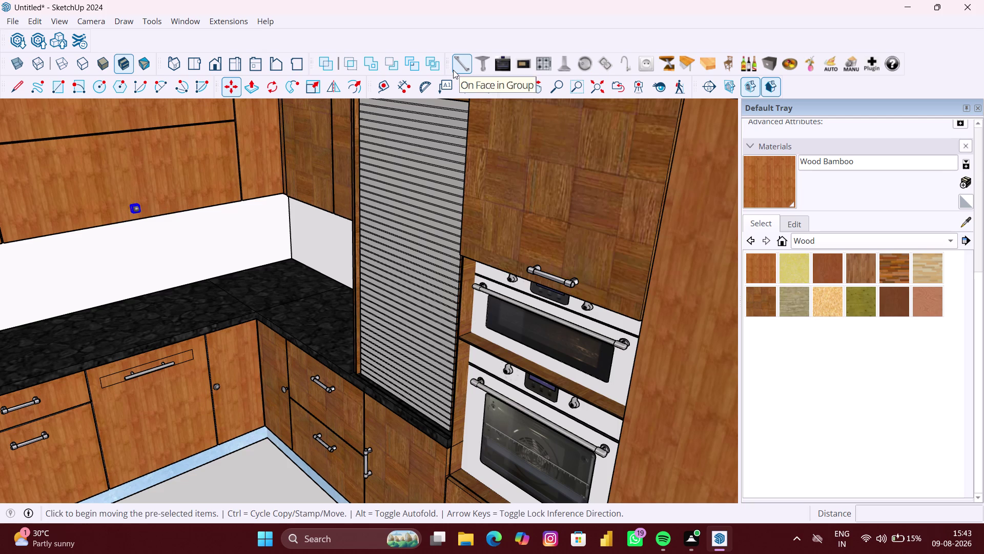
click(453, 70)
click(453, 70)
click(453, 70)
click(453, 70)
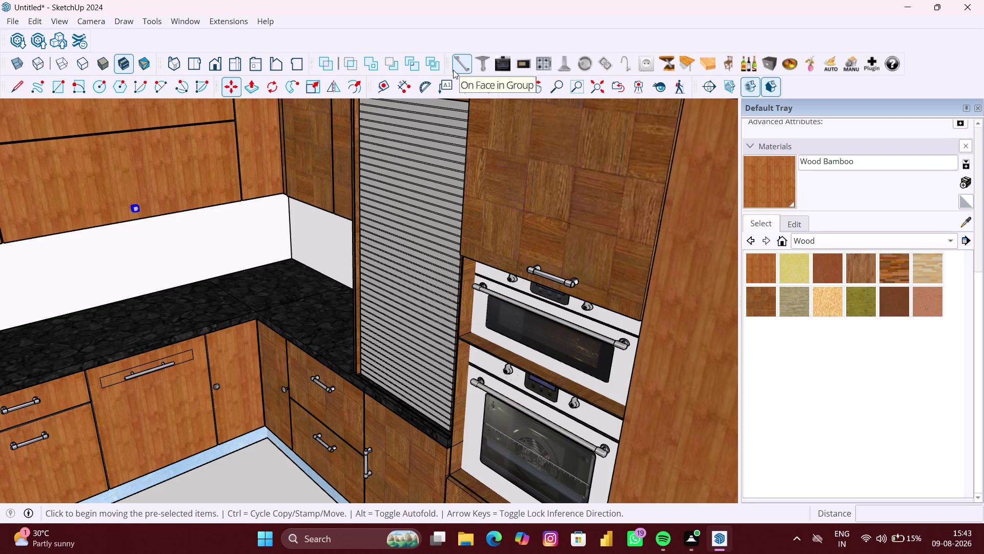
click(453, 69)
click(453, 69)
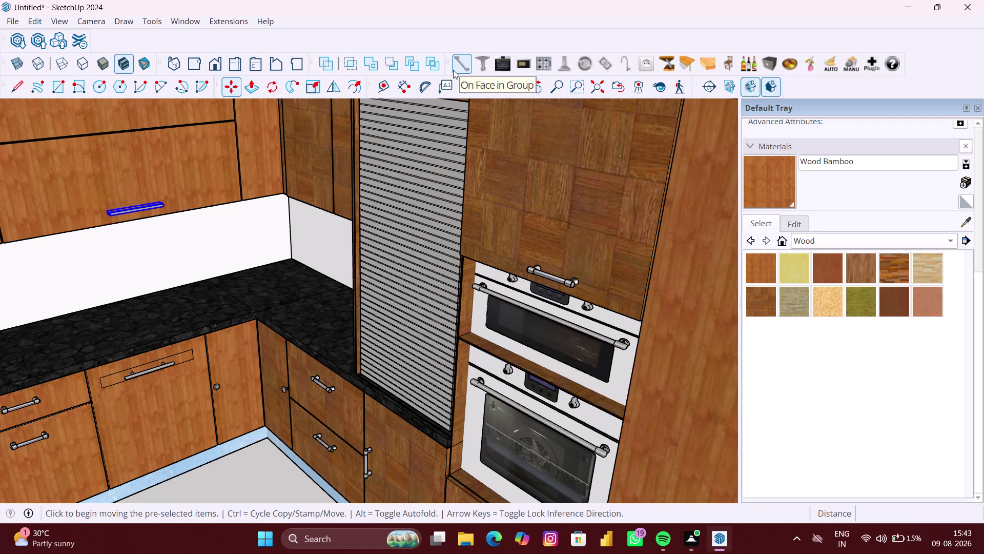
scroll(up, 3)
scroll(up, 3)
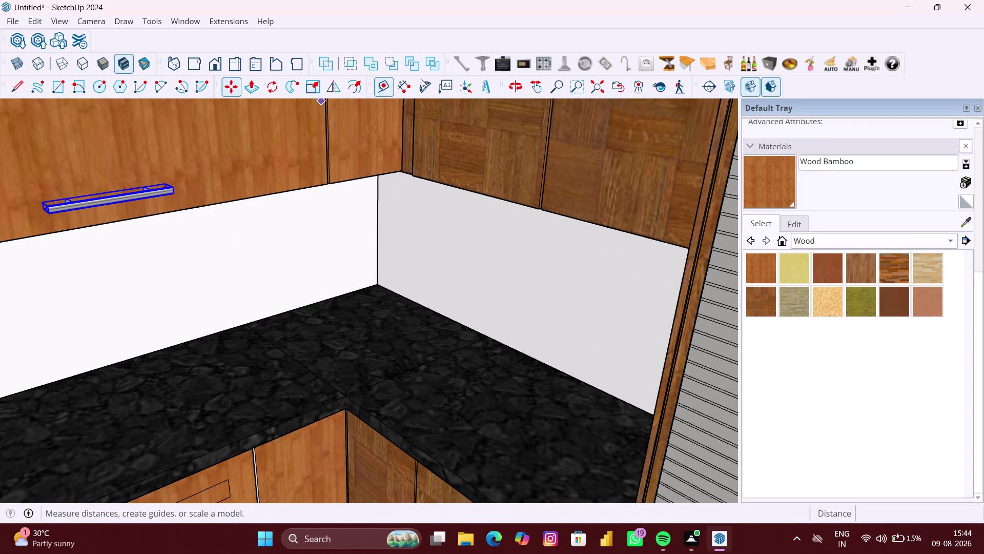
Keep rotating the handle until it lies flat and horizontal along the door's bottom edge.
click(469, 68)
double_click(469, 68)
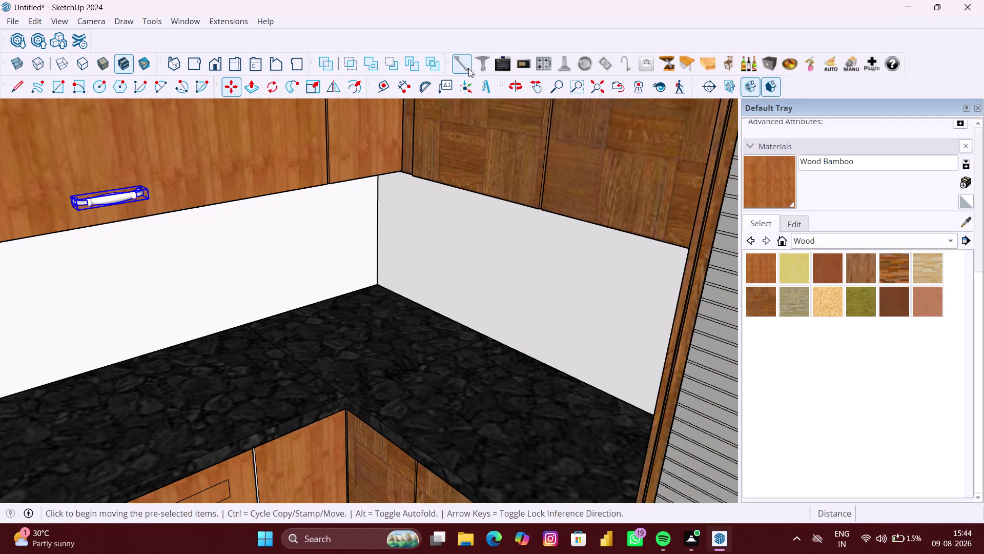
click(468, 68)
triple_click(469, 68)
triple_click(468, 68)
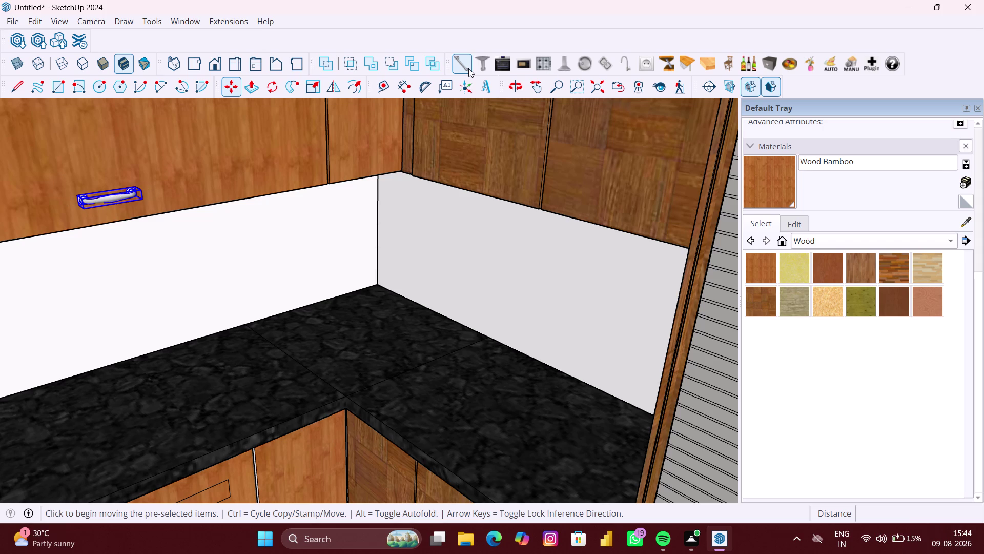
click(469, 68)
click(469, 68)
click(469, 68)
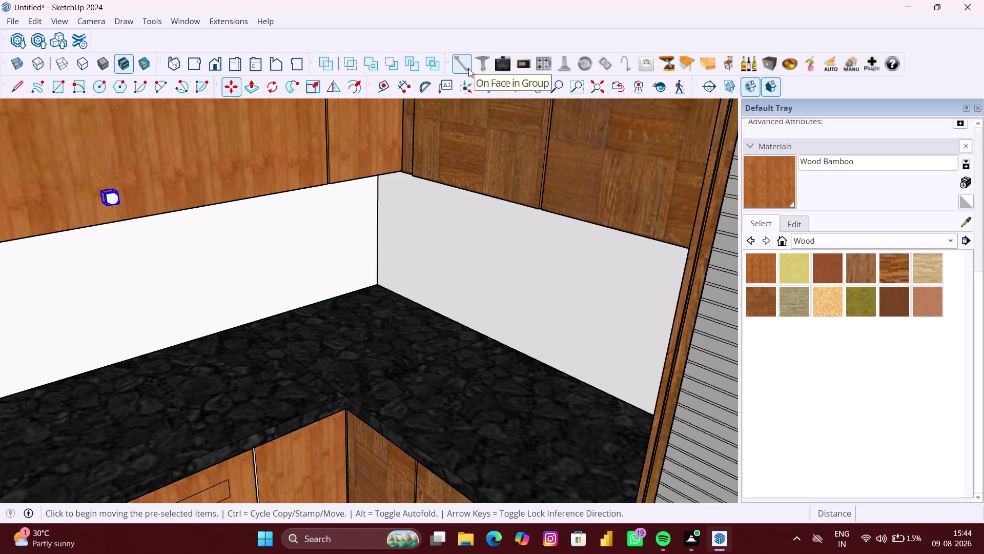
click(468, 68)
click(468, 68)
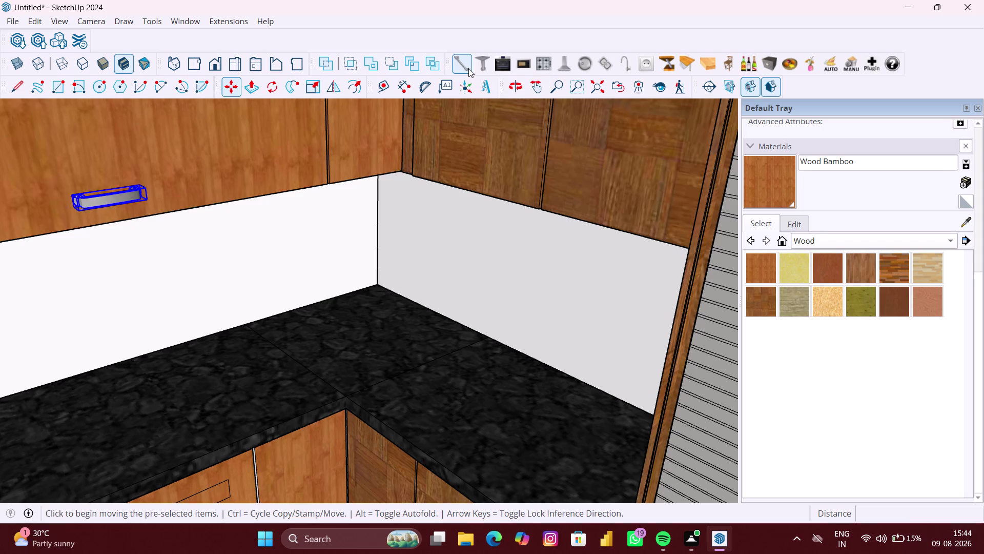
click(469, 69)
Ctrl-copy the handle up the blue axis onto the wall cabinet's upper flap.
scroll(up, 3)
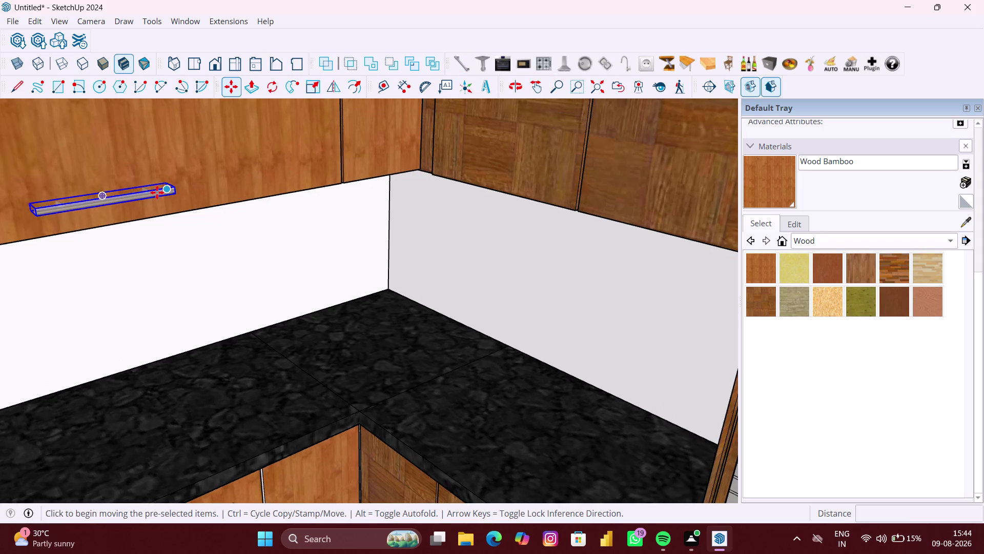
scroll(up, 3)
scroll(up, 3)
scroll(up, 3)
scroll(up, 3)
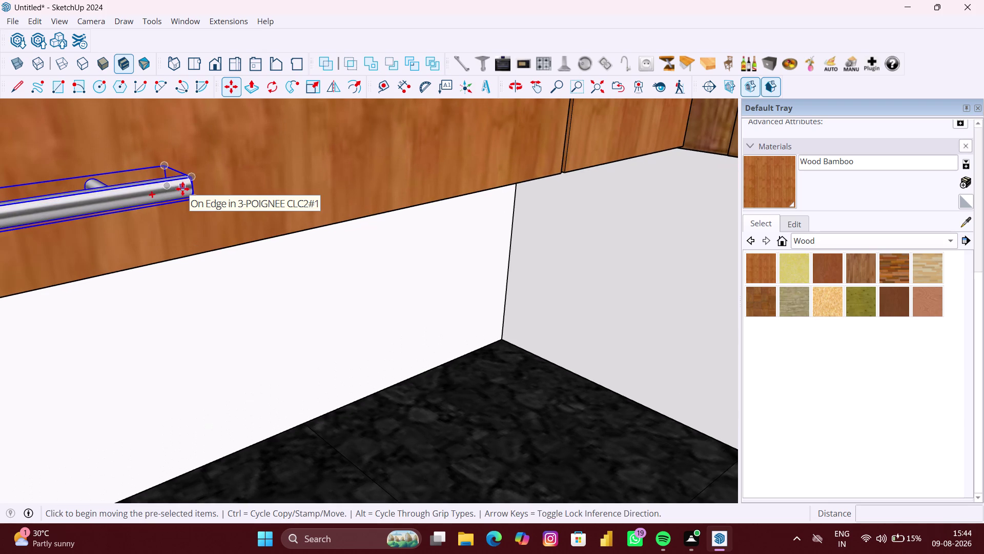
key(m)
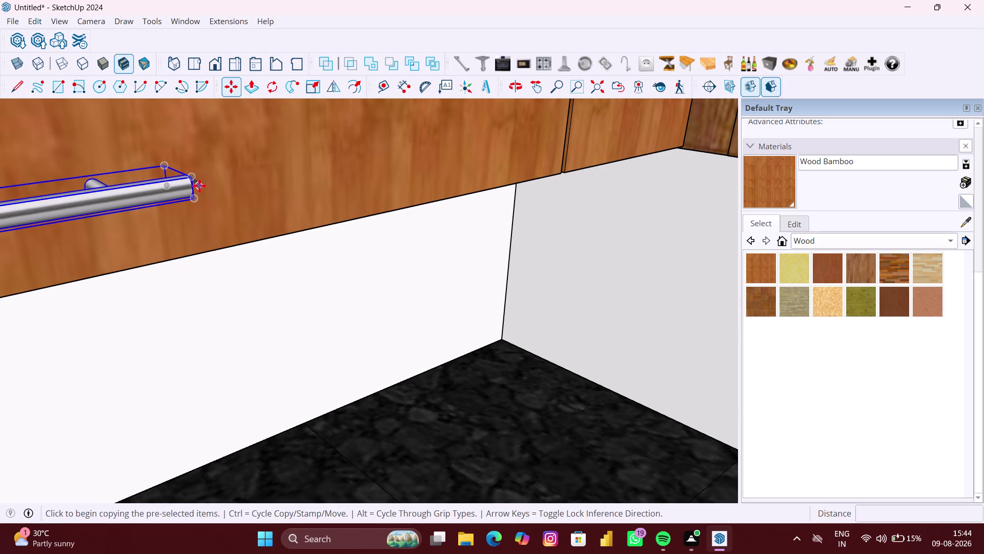
click(193, 187)
scroll(down, 3)
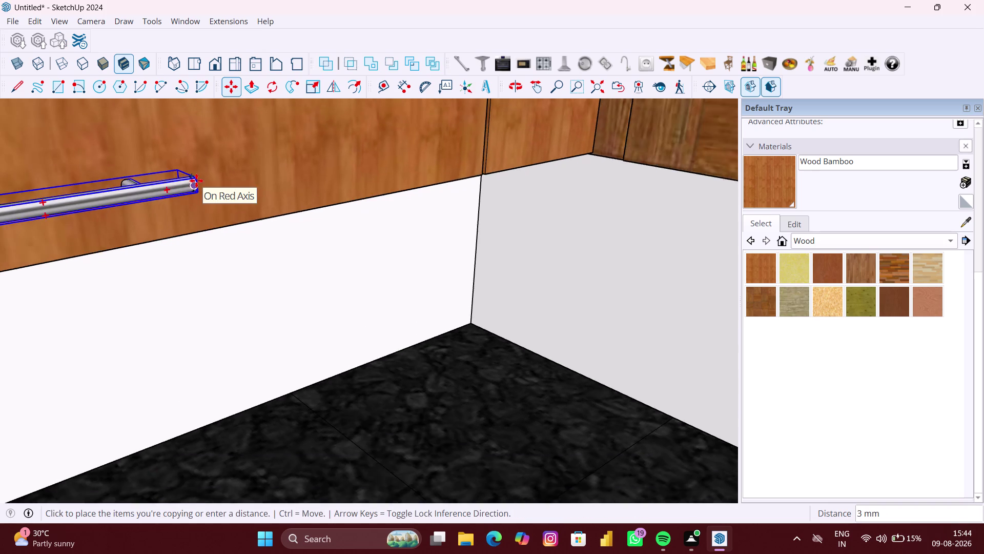
scroll(down, 3)
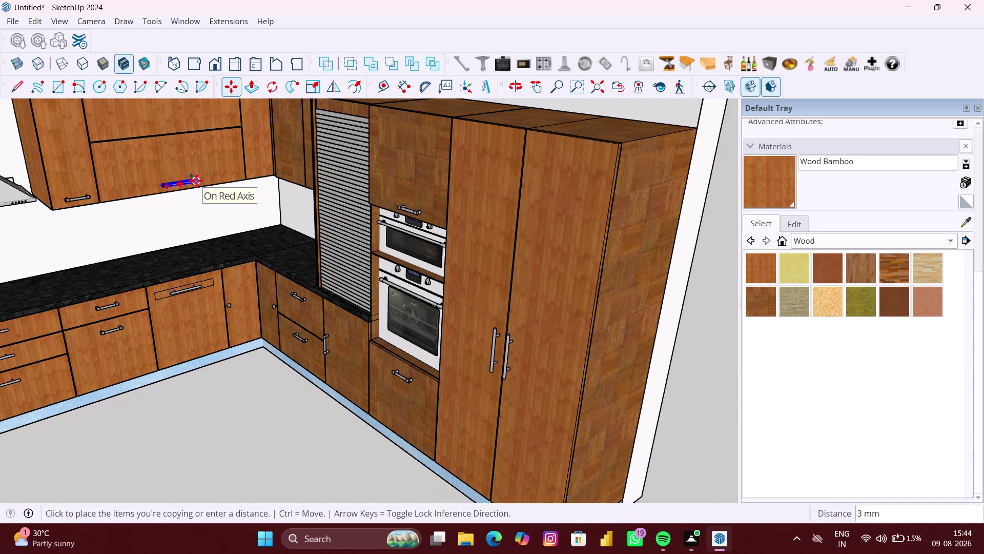
middle_drag(197, 180, 195, 222)
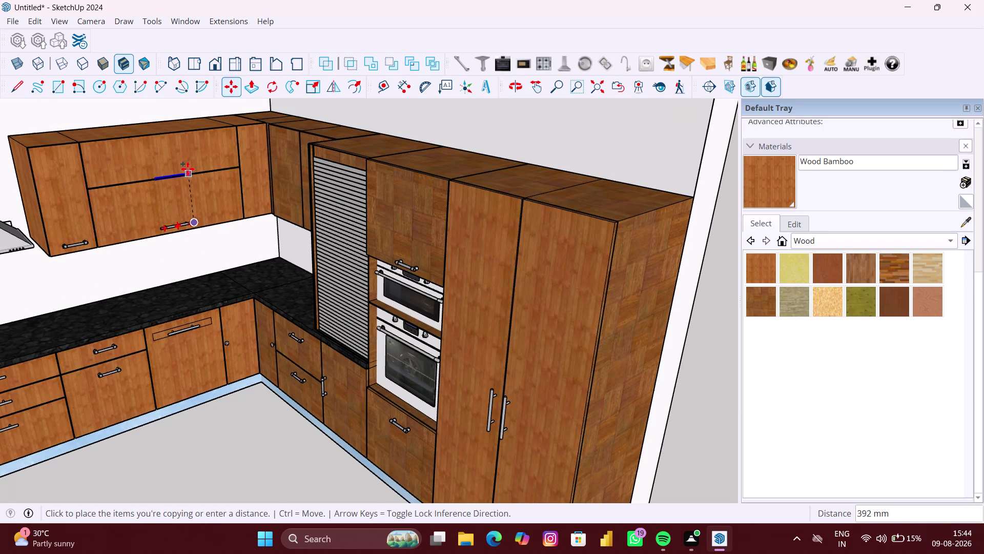
scroll(up, 3)
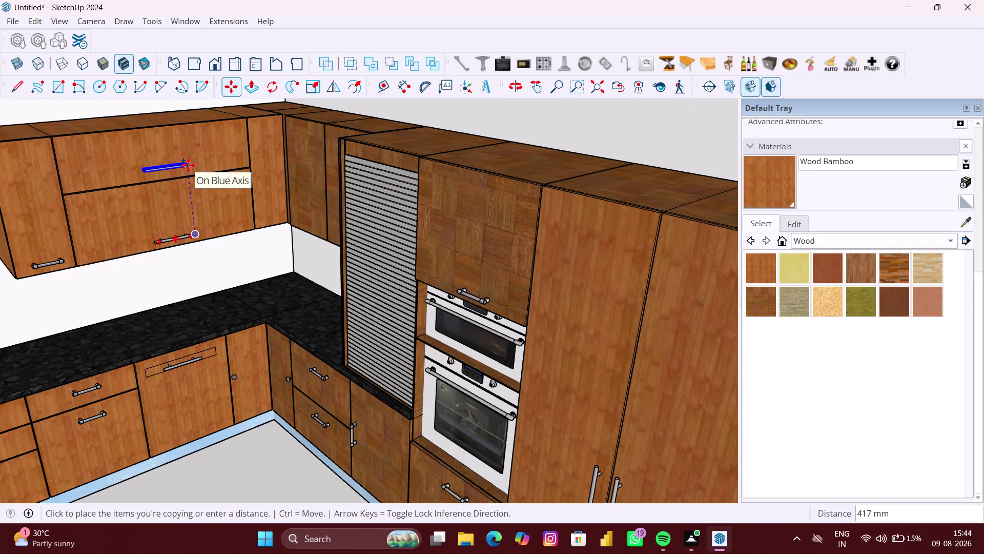
click(188, 165)
scroll(down, 3)
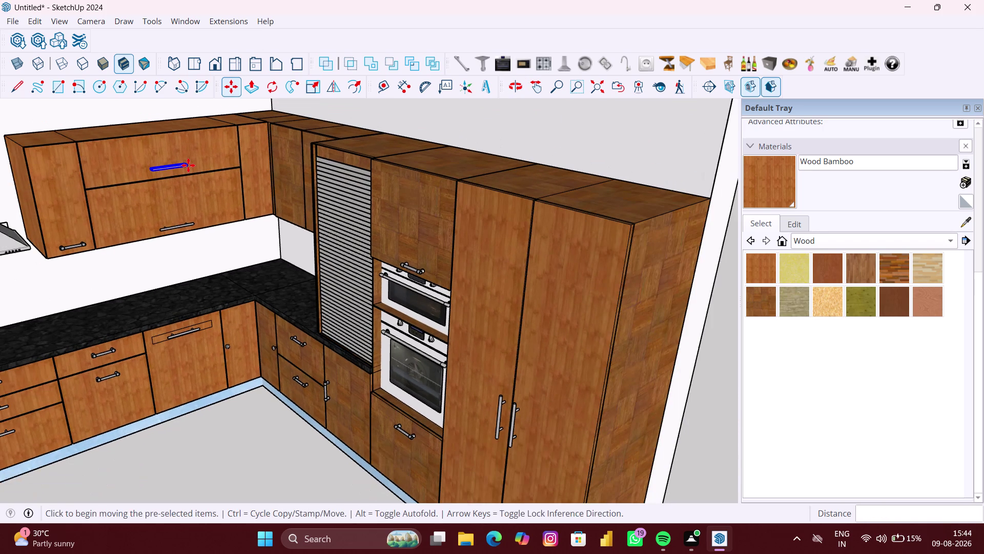
key(space)
click(229, 180)
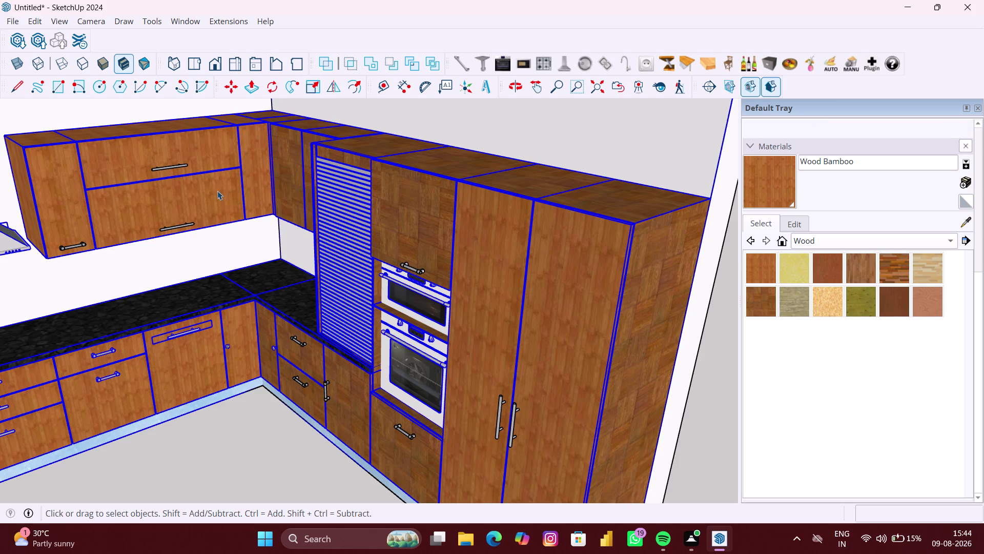
Clear the selection and orbit around the kitchen toward the oven cabinets.
click(190, 264)
scroll(down, 3)
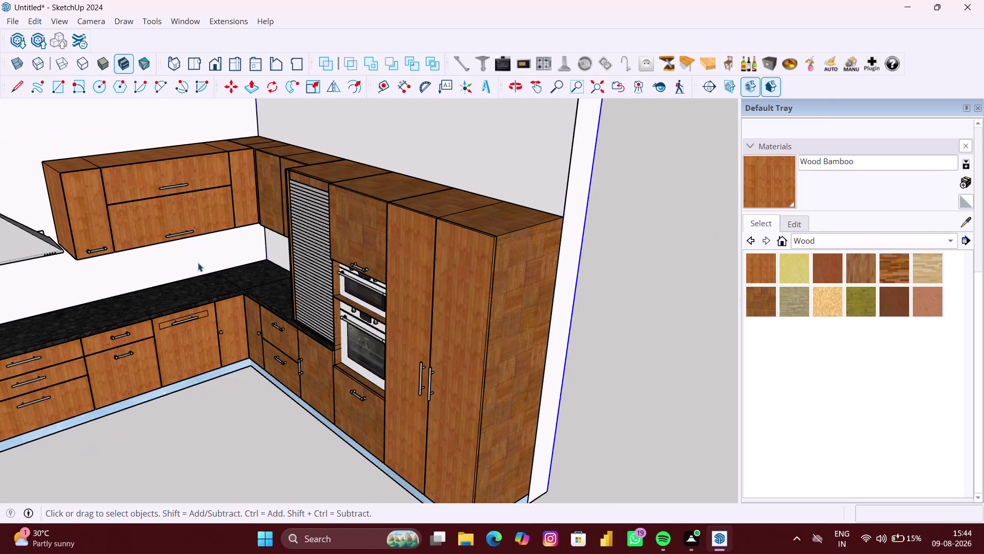
middle_drag(198, 263, 289, 255)
scroll(up, 3)
middle_drag(263, 250, 240, 254)
scroll(up, 3)
middle_drag(245, 215, 270, 220)
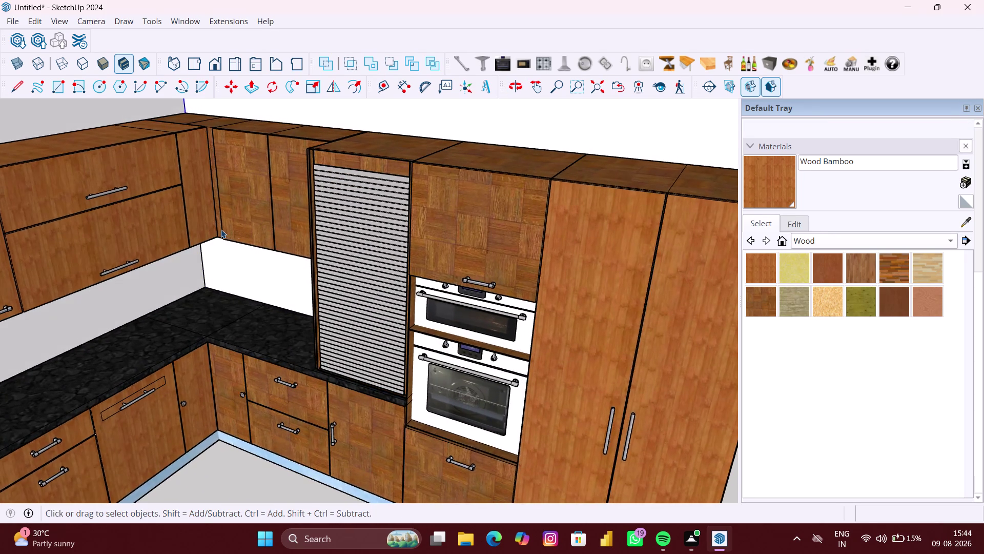
scroll(up, 3)
middle_drag(229, 226, 263, 227)
scroll(down, 3)
middle_drag(261, 235, 292, 237)
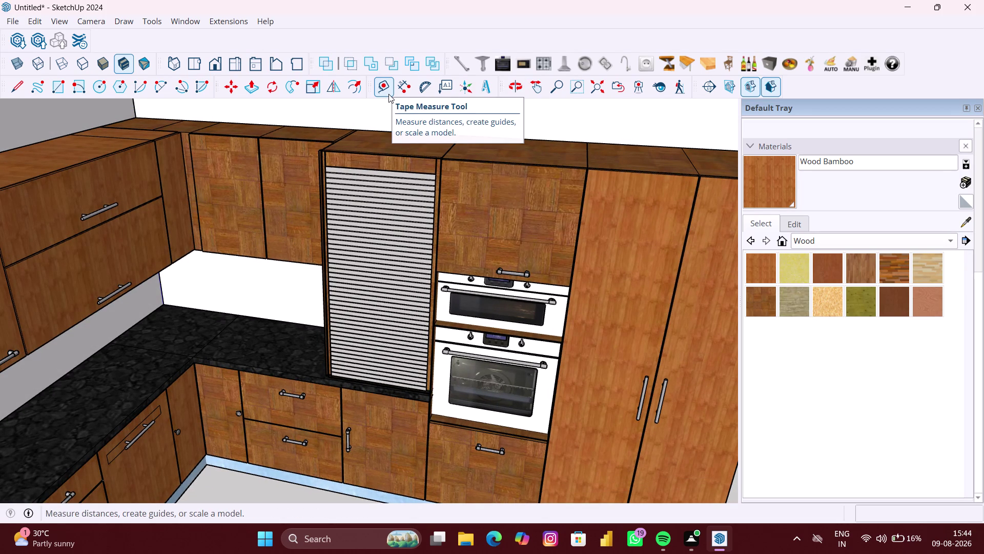
Load a handle component from the Handles plugin, with the view back on the hood-side wall cabinets.
click(460, 65)
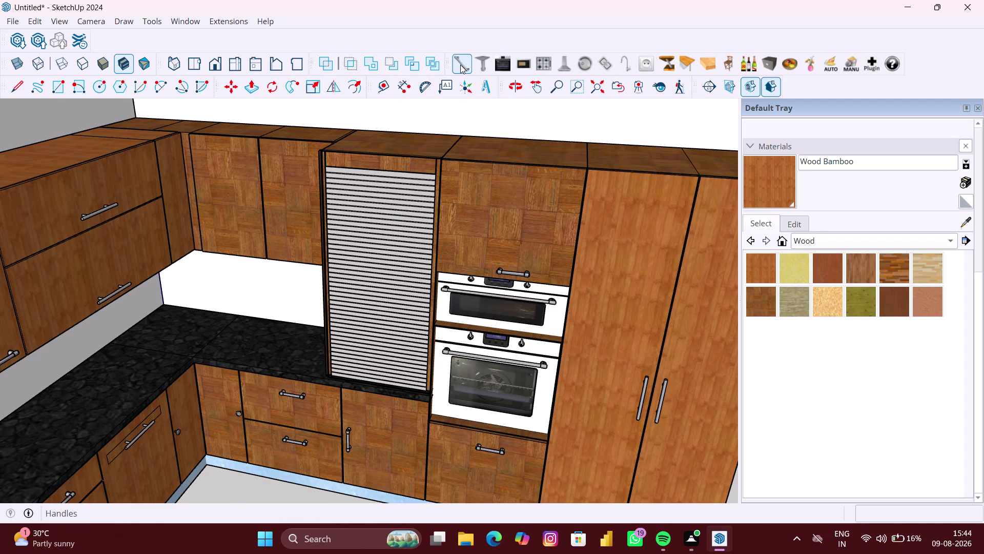
click(629, 224)
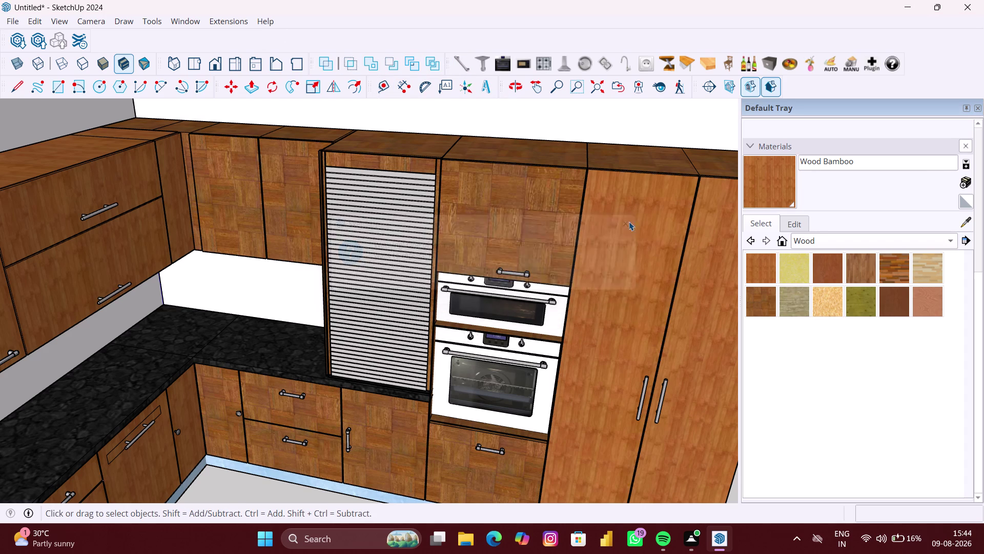
scroll(down, 3)
click(8, 354)
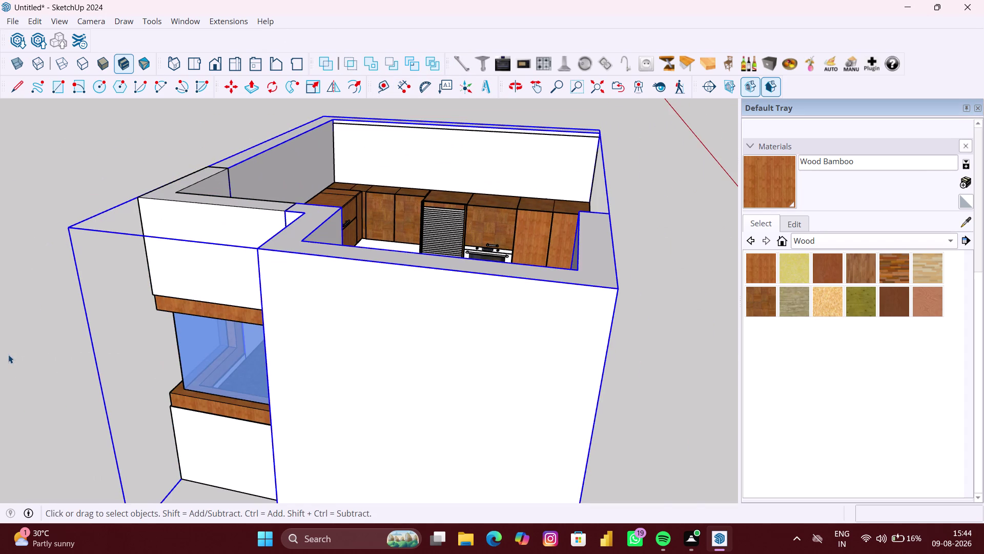
scroll(up, 3)
middle_drag(375, 228, 336, 245)
scroll(up, 3)
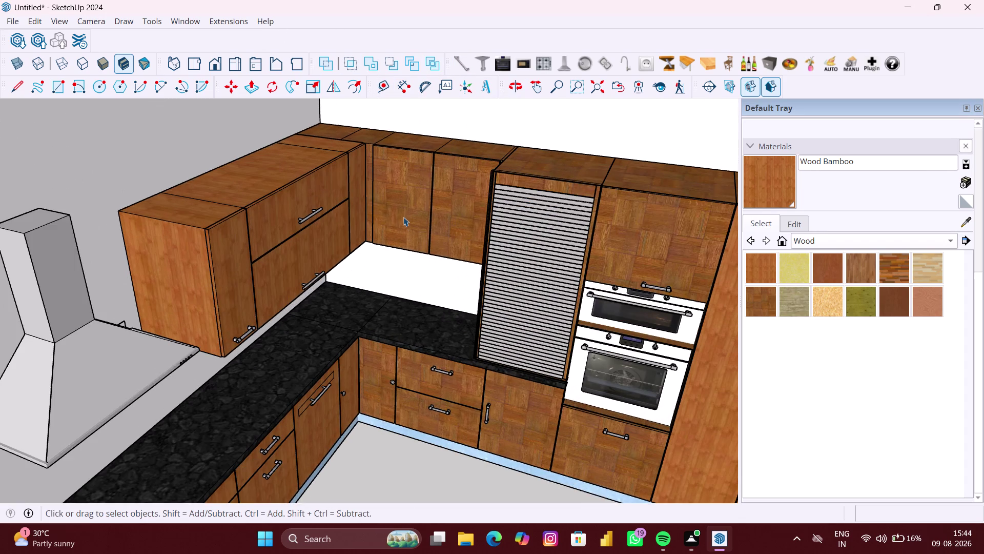
middle_drag(407, 209, 419, 208)
click(466, 64)
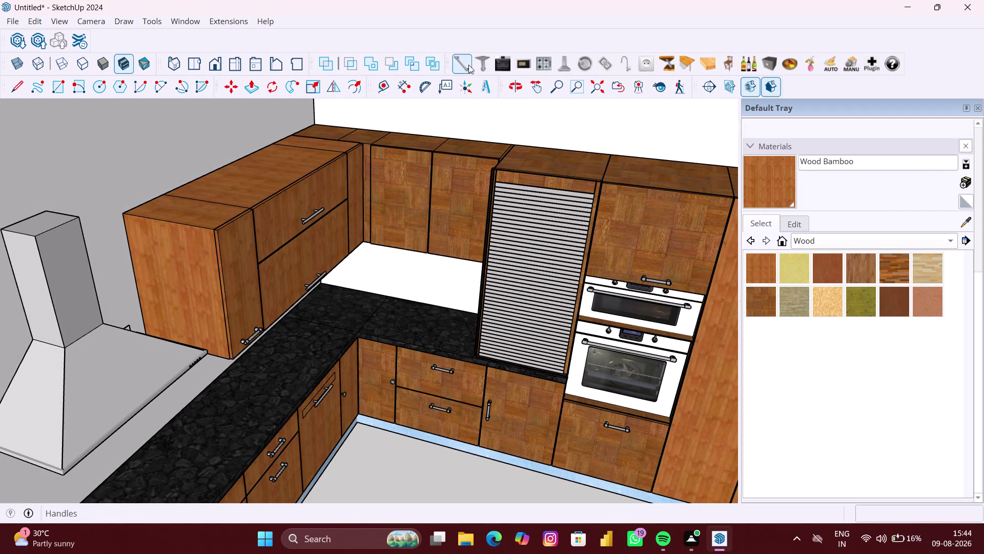
Zoom to the corner wall cabinet doors, reselect the handle component, and orbit to face them.
scroll(up, 3)
scroll(up, 3)
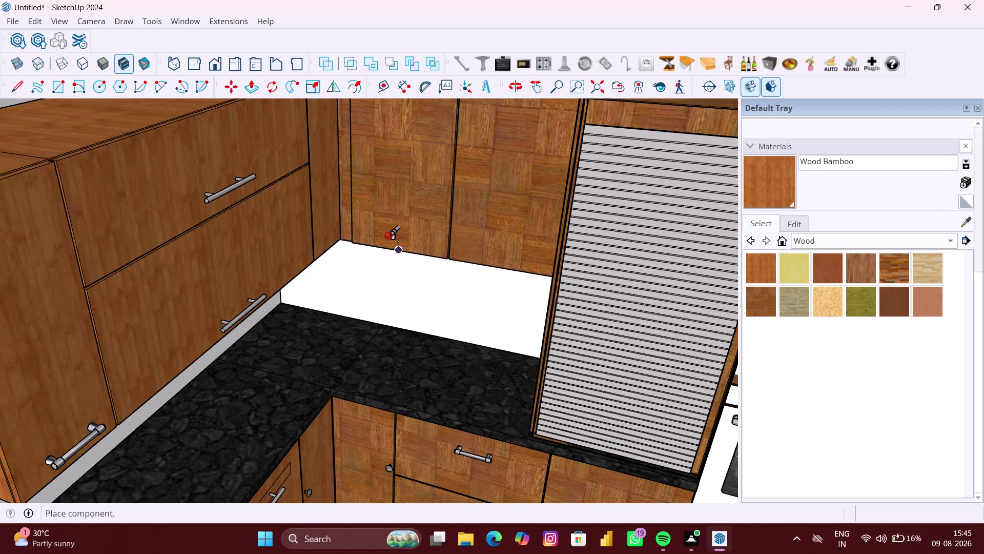
scroll(up, 3)
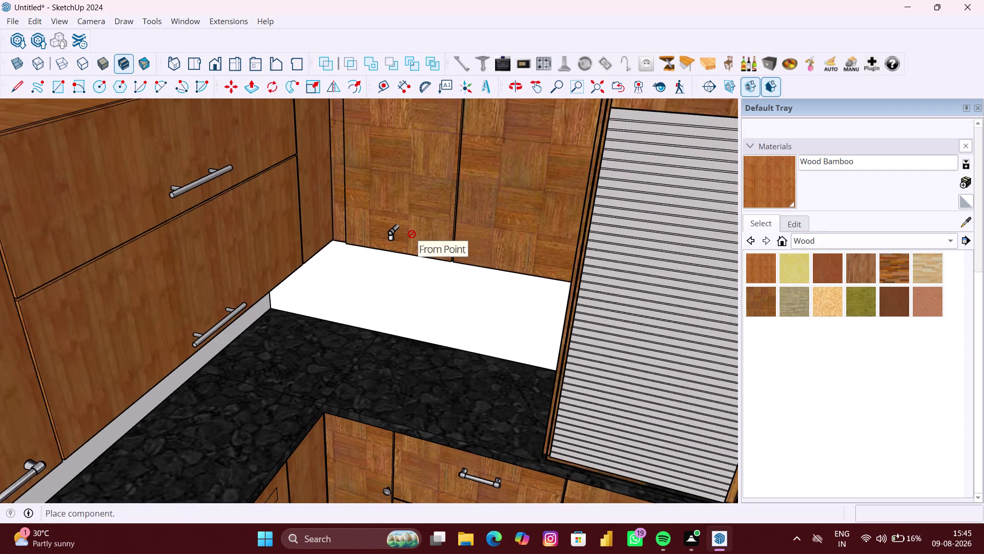
scroll(up, 3)
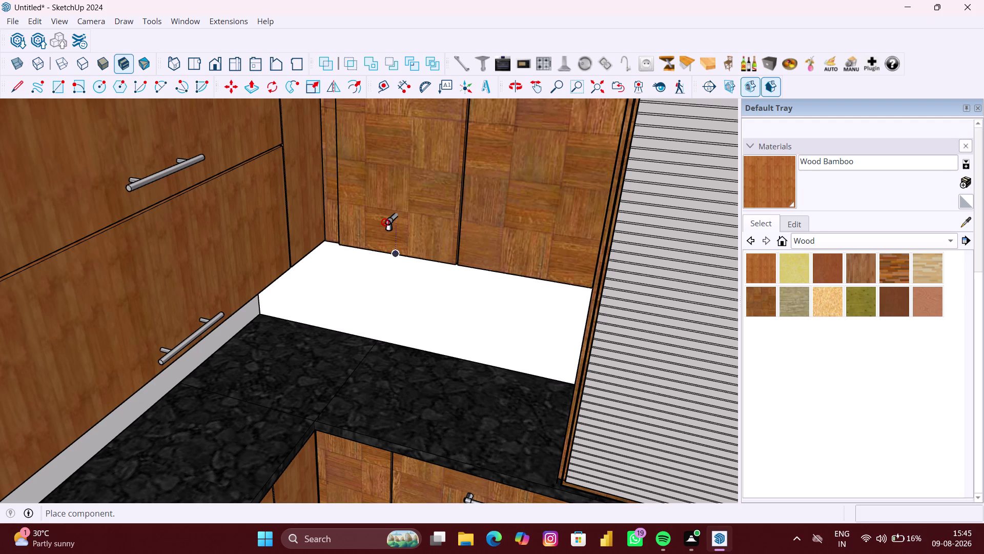
scroll(up, 3)
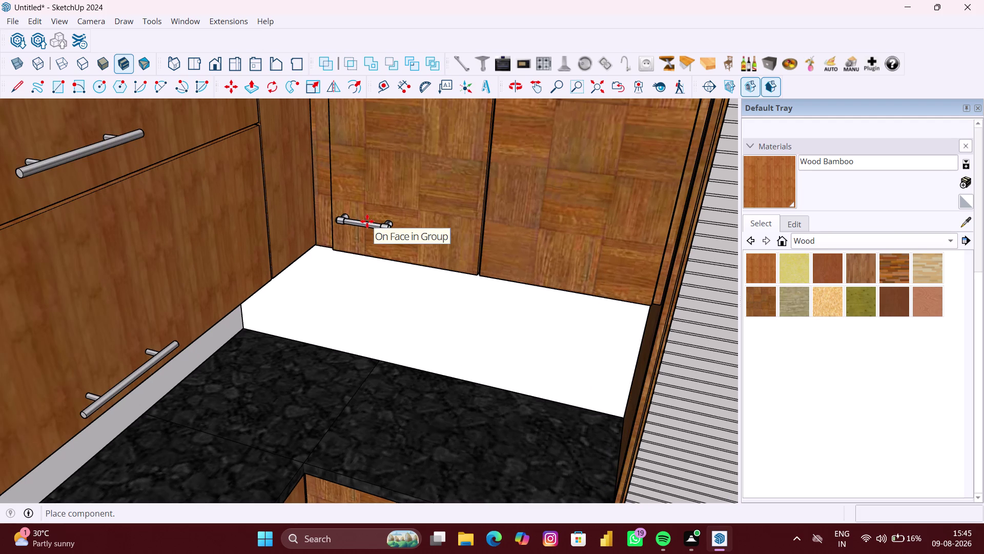
key(space)
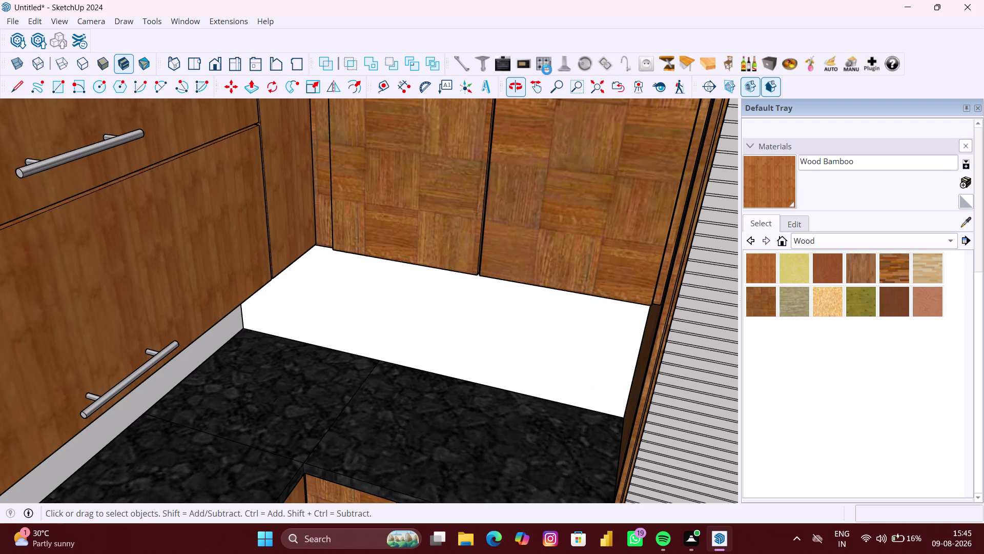
click(471, 66)
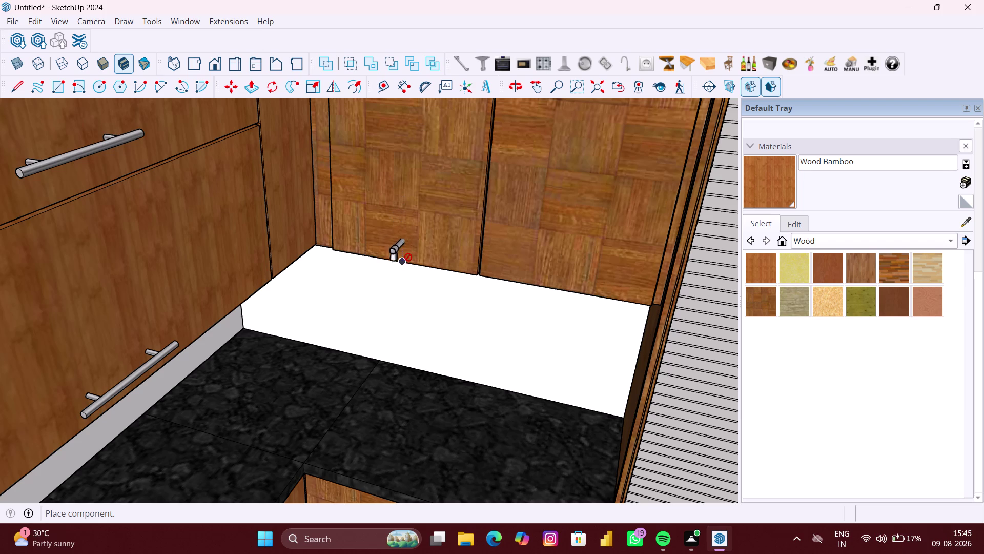
scroll(up, 3)
middle_drag(407, 264, 433, 207)
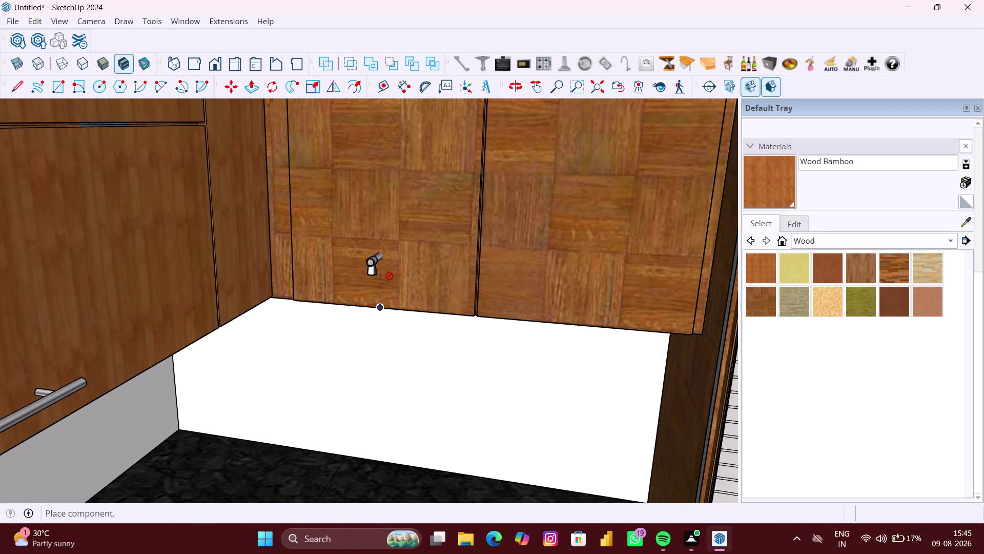
middle_drag(370, 285, 395, 266)
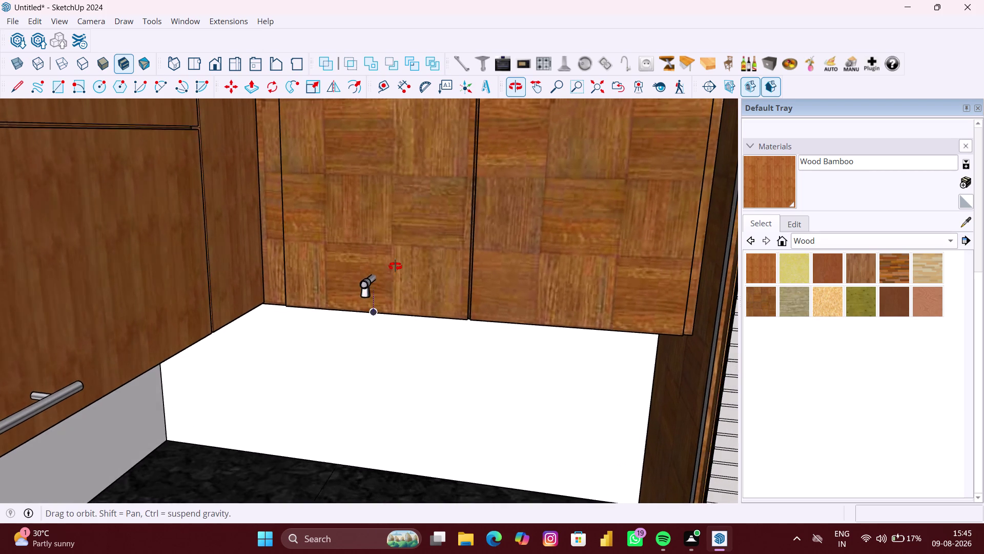
Place the handle on the left door and move it into position.
middle_drag(395, 266, 403, 262)
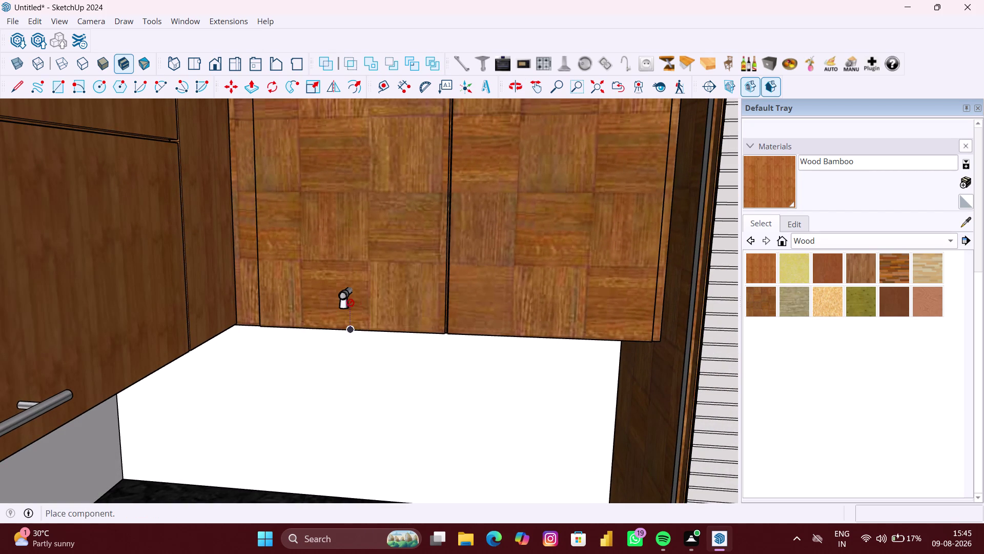
click(375, 300)
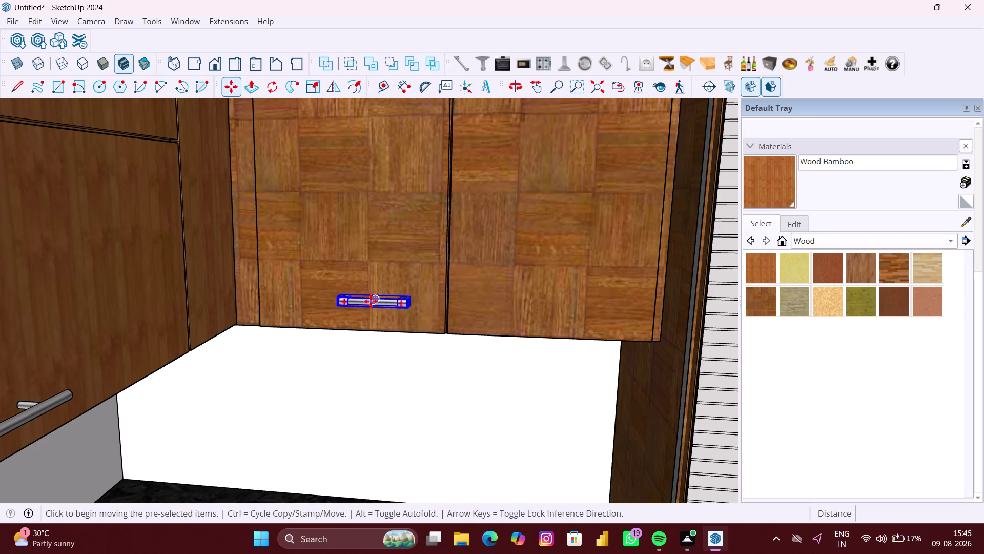
key(m)
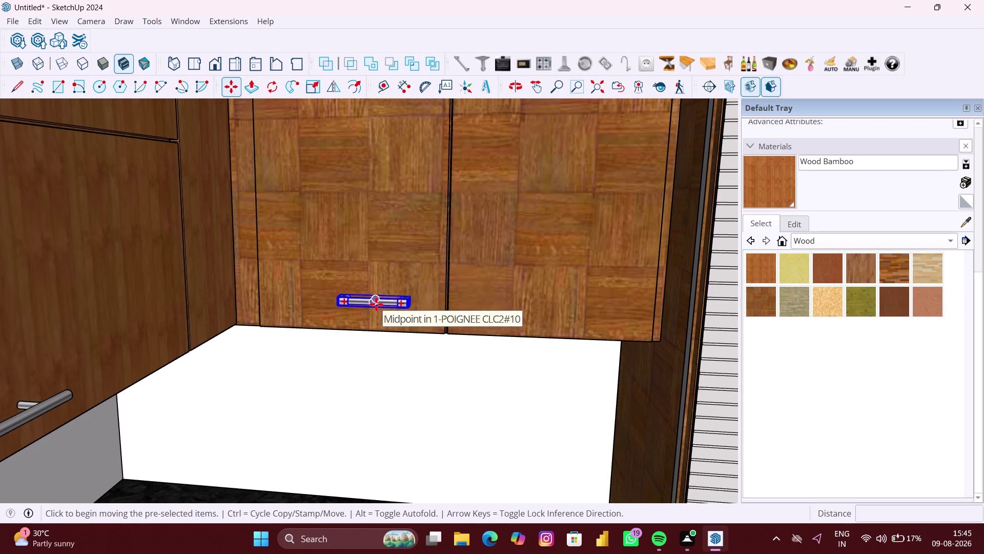
click(376, 304)
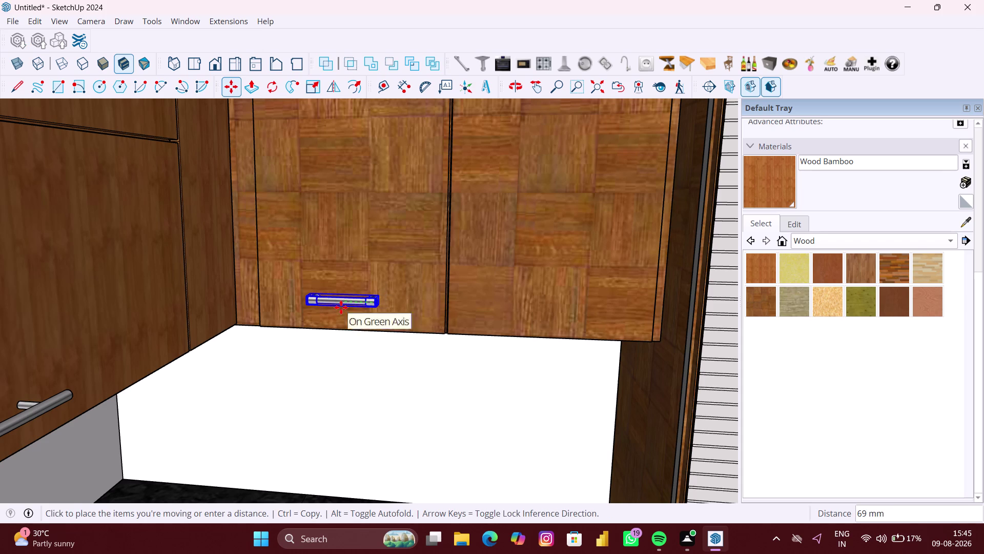
click(341, 307)
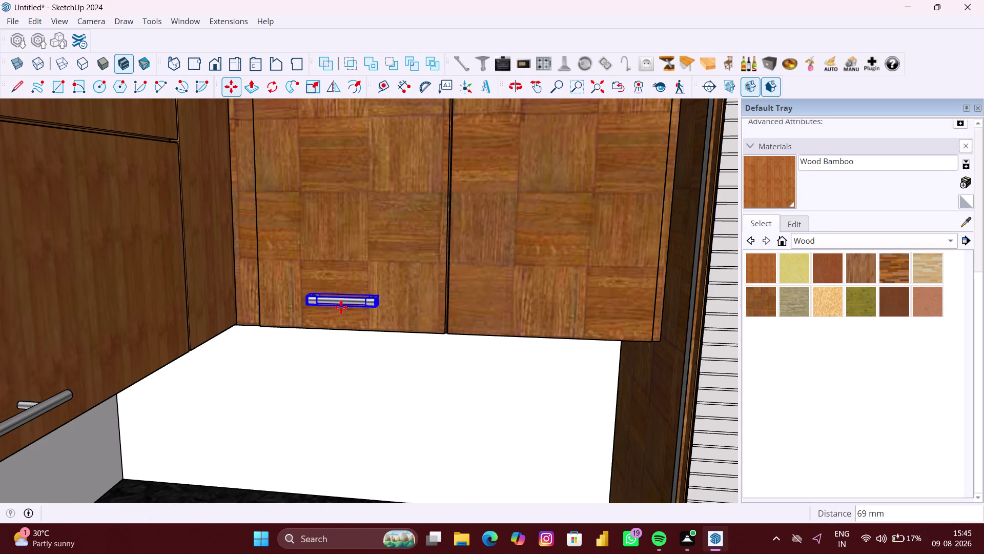
scroll(down, 3)
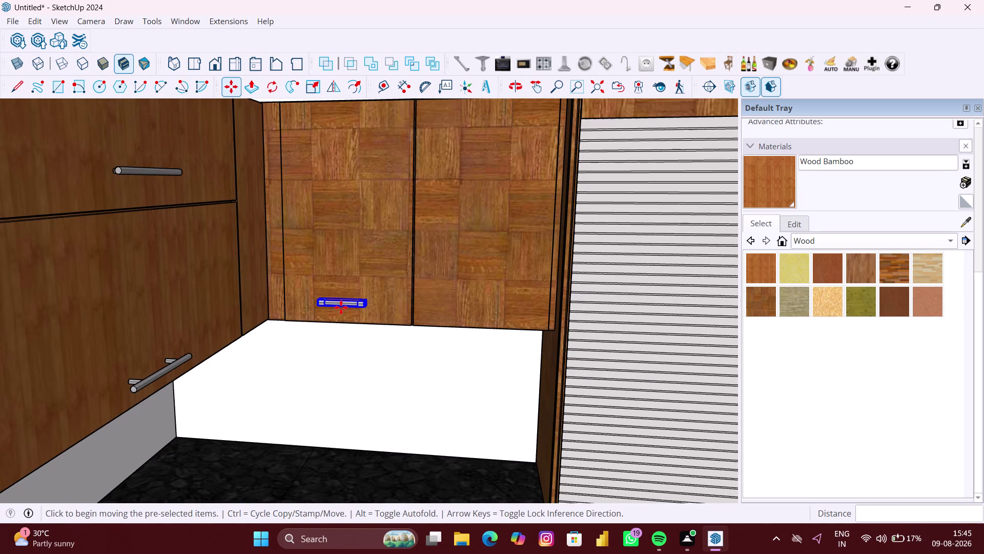
Ctrl-copy the handle from its midpoint onto the right door.
key(m)
scroll(up, 3)
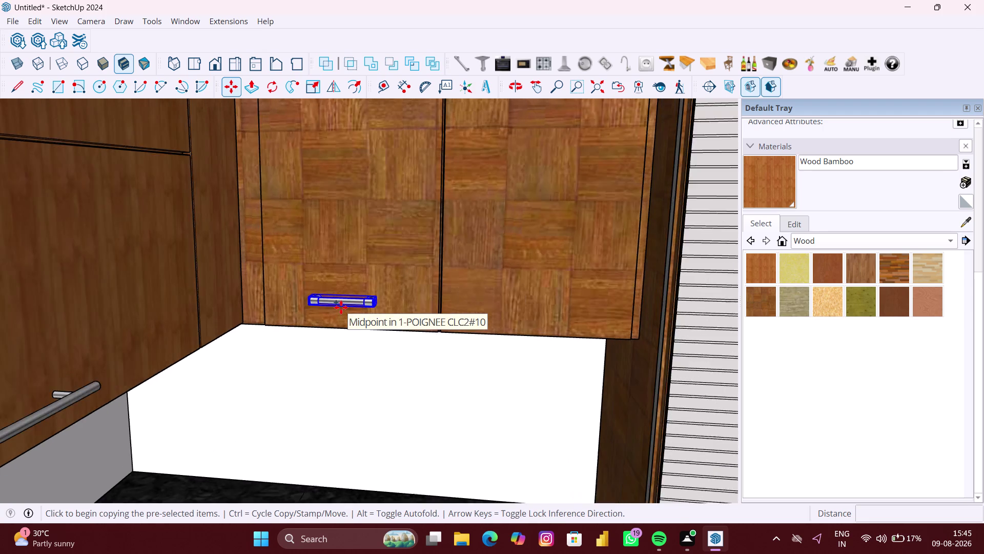
scroll(up, 3)
click(345, 297)
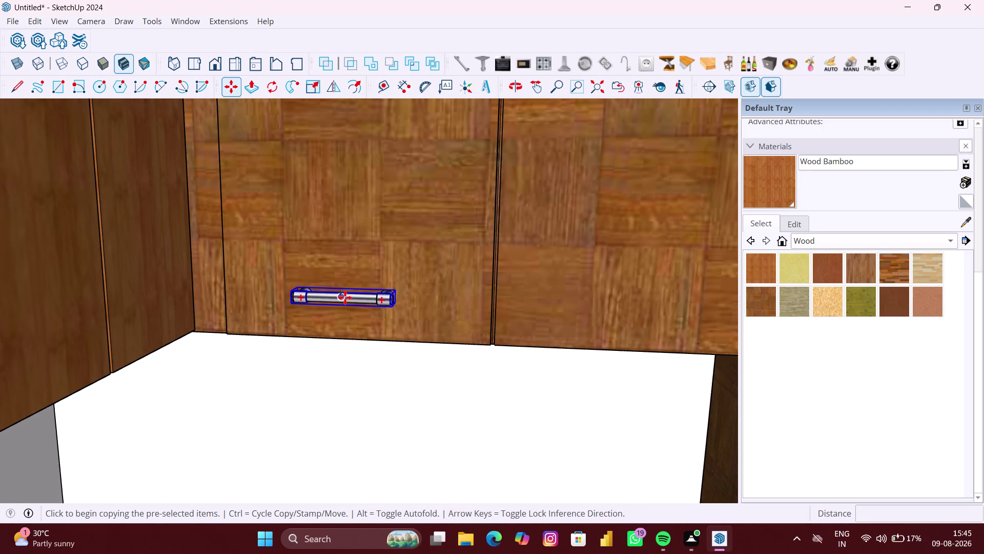
scroll(down, 3)
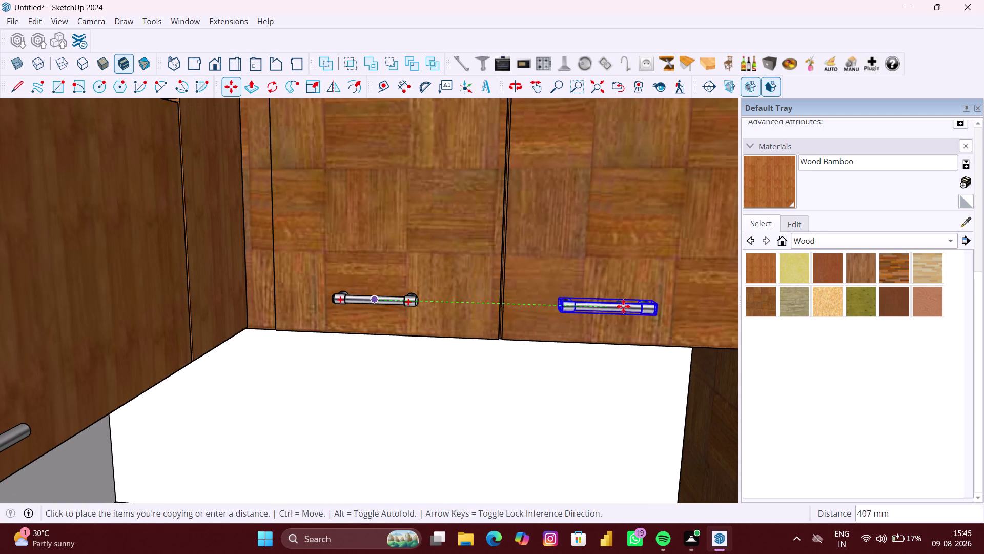
scroll(down, 3)
scroll(down, 3)
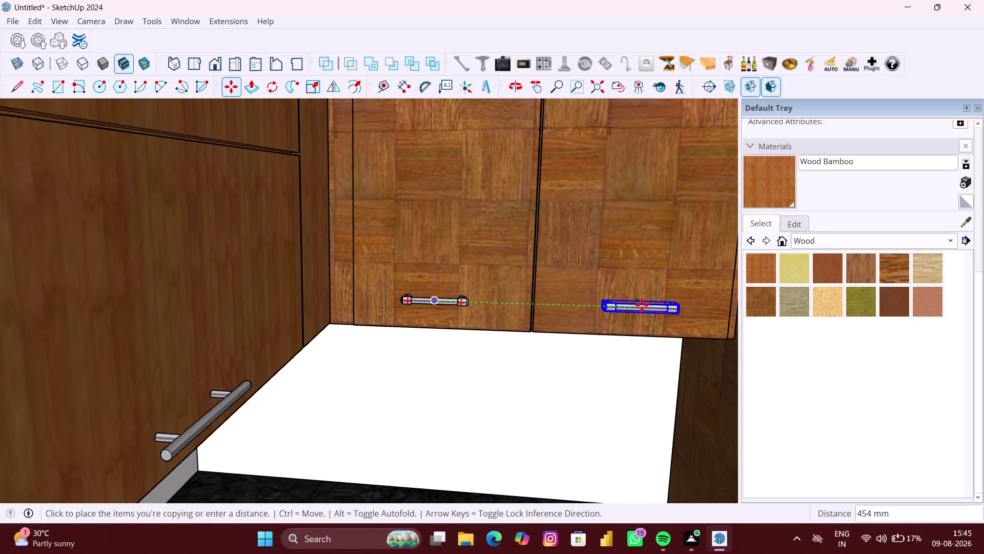
click(641, 304)
scroll(down, 3)
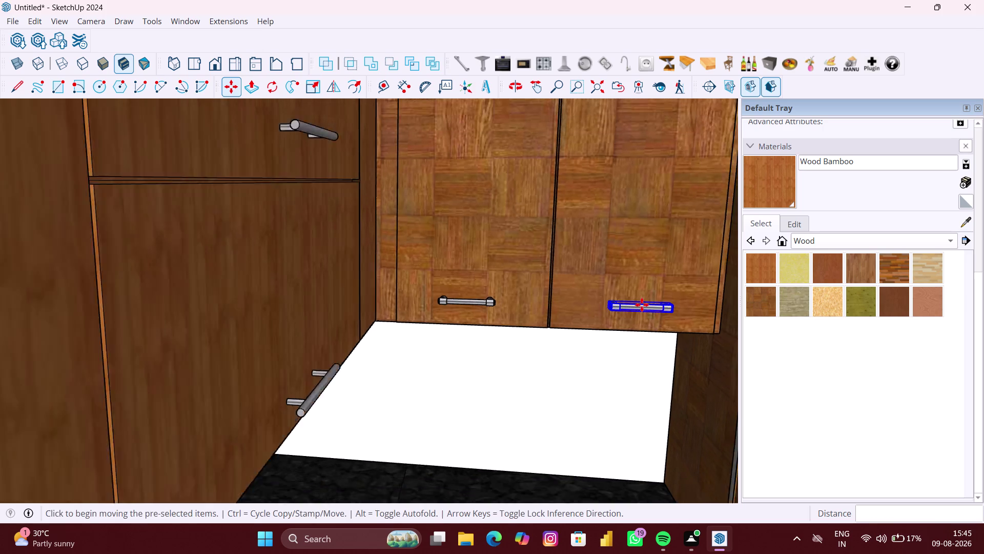
scroll(down, 3)
key(space)
scroll(down, 3)
scroll(down, 3)
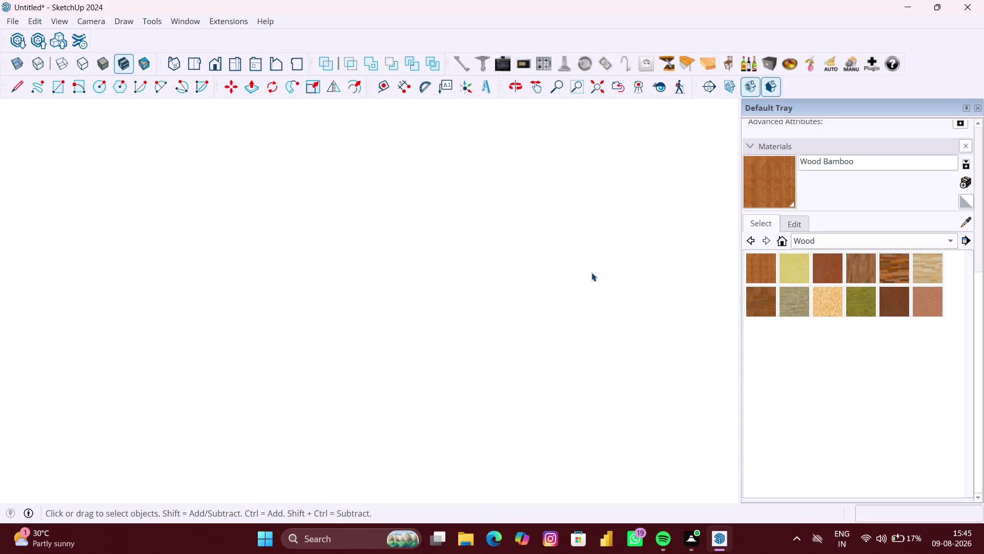
Zoom out to the whole model and orbit to view the kitchen from the front.
key(shift+z)
scroll(down, 3)
middle_drag(586, 276, 342, 283)
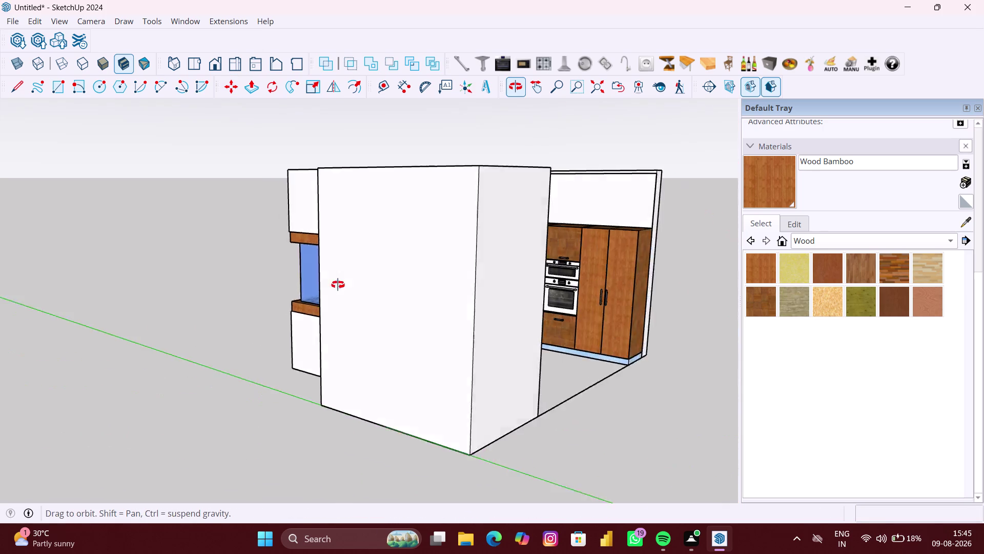
middle_drag(342, 284, 338, 285)
scroll(down, 3)
middle_drag(543, 293, 492, 290)
scroll(up, 3)
scroll(up, 3)
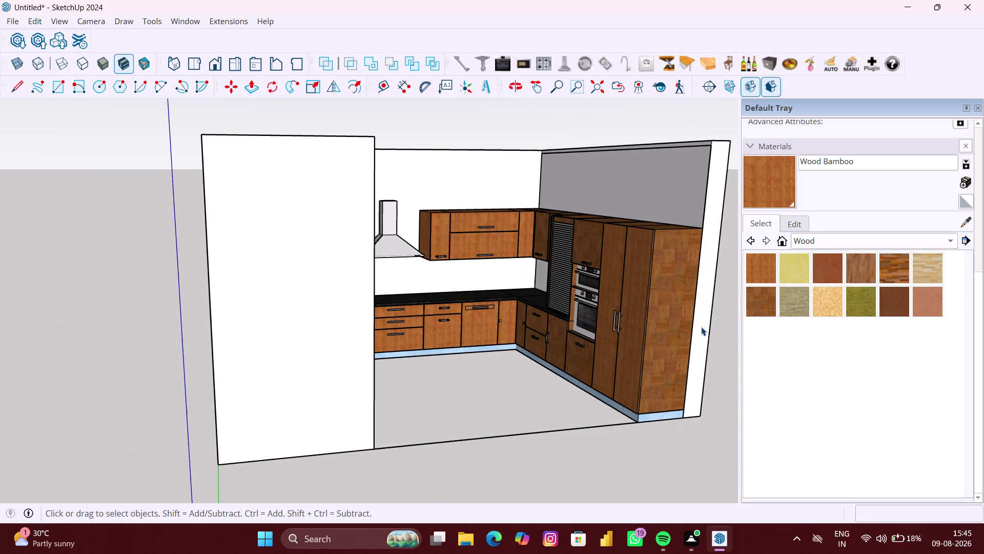
click(696, 439)
scroll(up, 3)
middle_drag(642, 441, 570, 449)
scroll(down, 3)
middle_drag(524, 439, 414, 444)
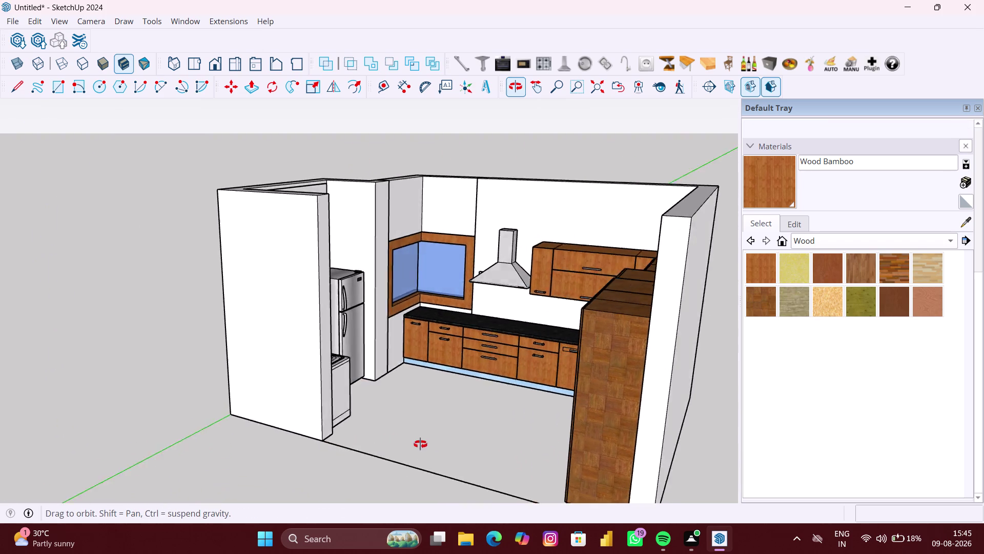
middle_drag(414, 444, 435, 444)
Select an object in the kitchen and delete it.
key(space)
click(440, 450)
click(390, 489)
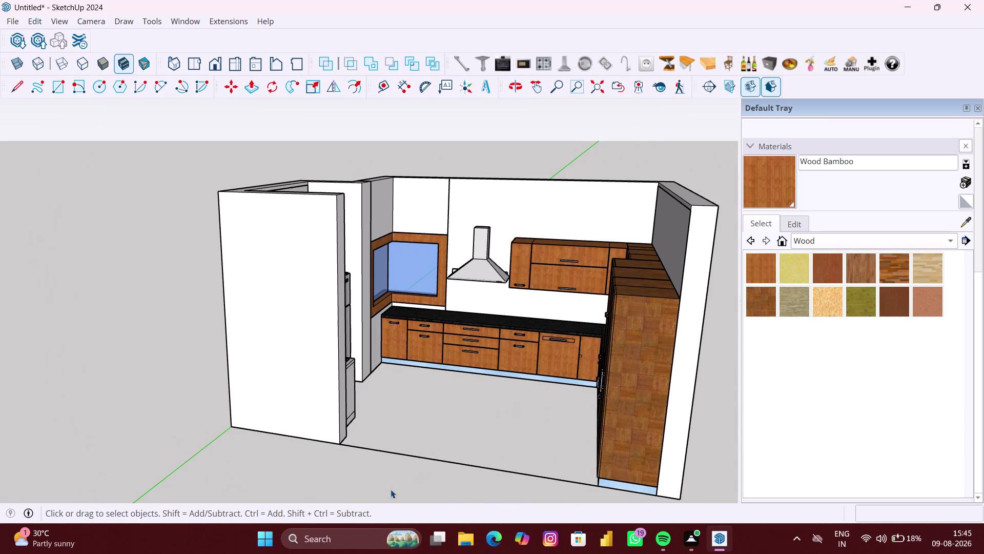
scroll(up, 3)
drag(444, 484, 411, 462)
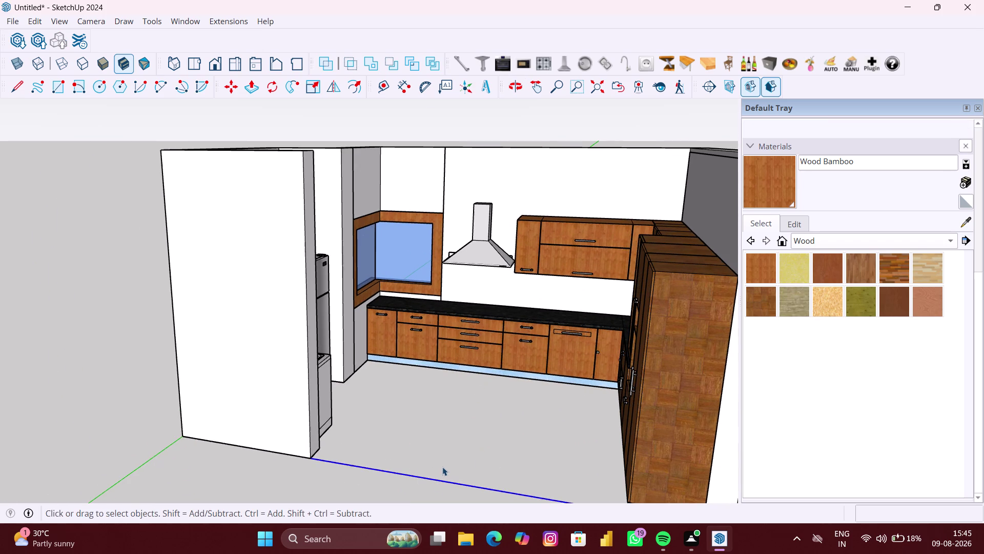
key(Delete)
scroll(down, 3)
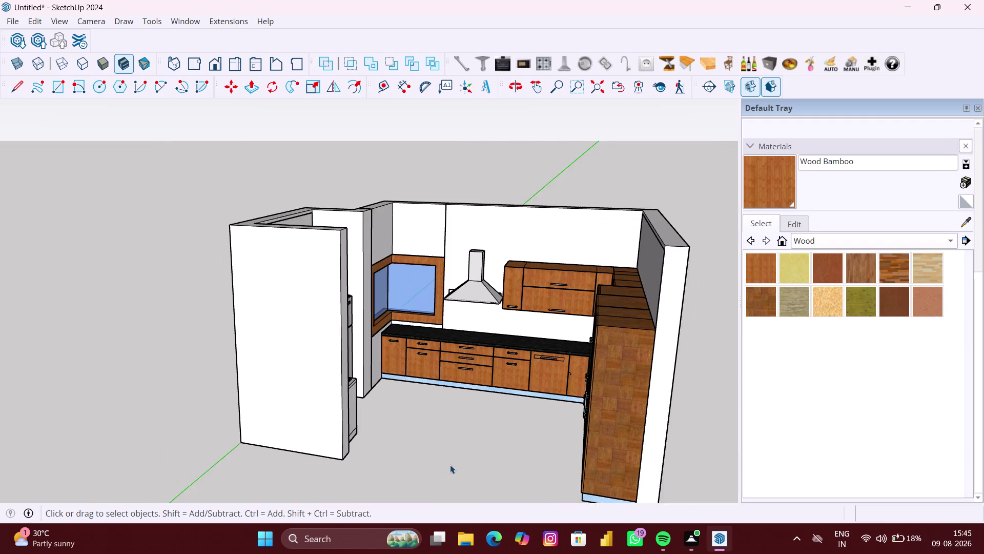
scroll(down, 3)
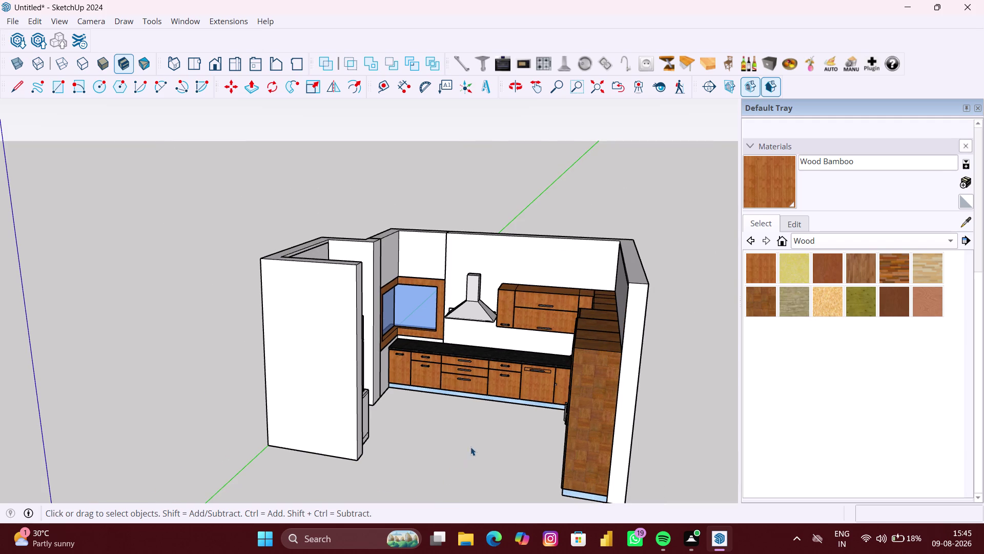
scroll(up, 3)
Select the wall block above the window inside the walls group, then return to the textured view.
click(511, 260)
triple_click(511, 259)
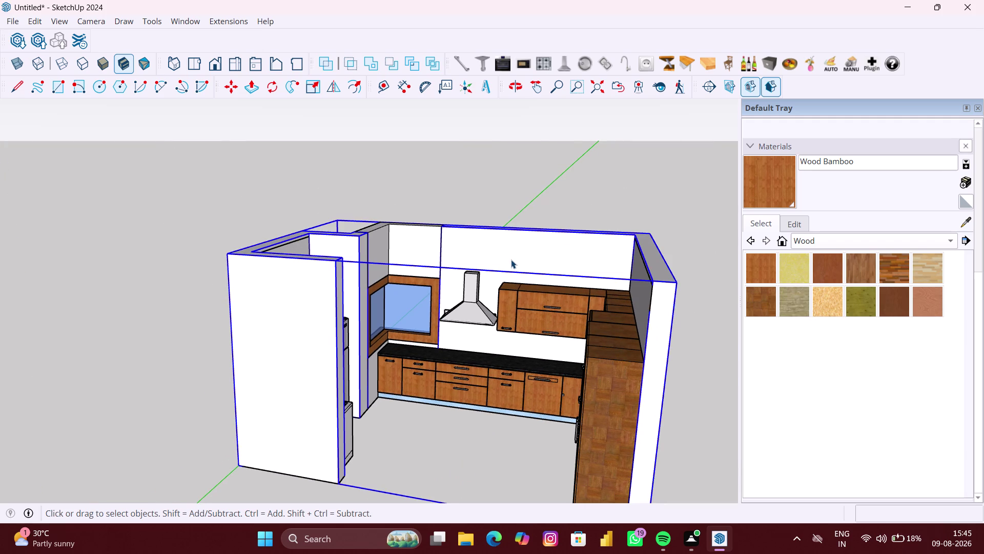
click(423, 265)
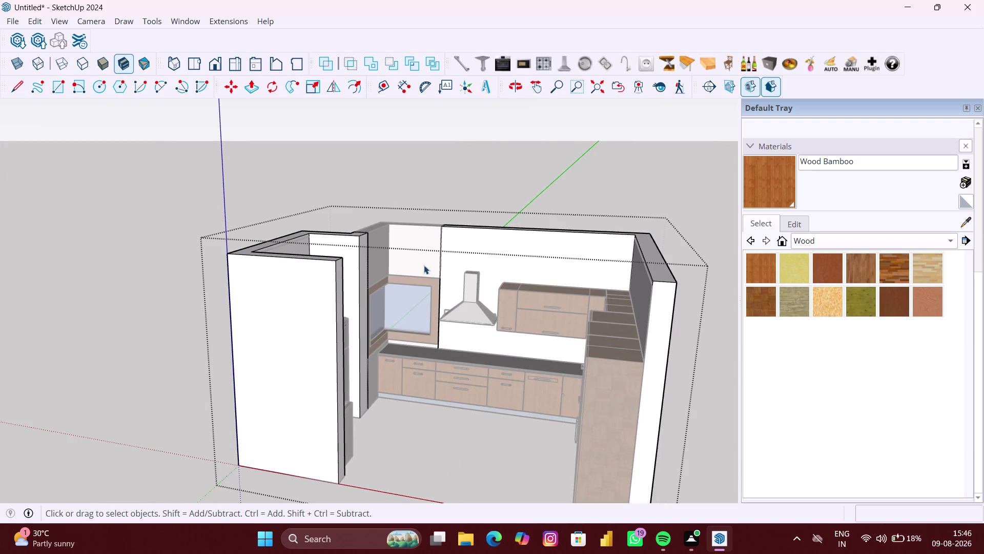
scroll(up, 3)
click(424, 265)
double_click(424, 265)
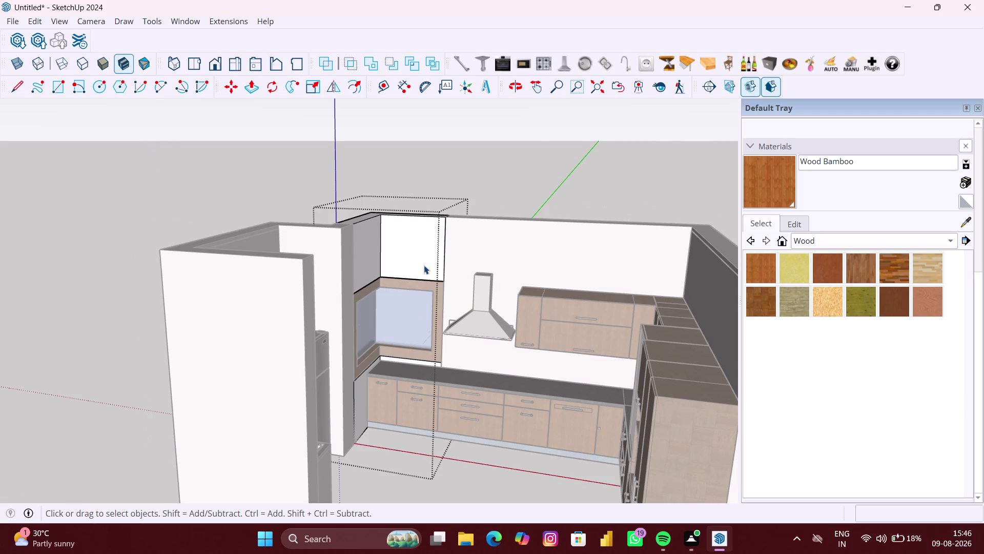
click(424, 265)
scroll(down, 3)
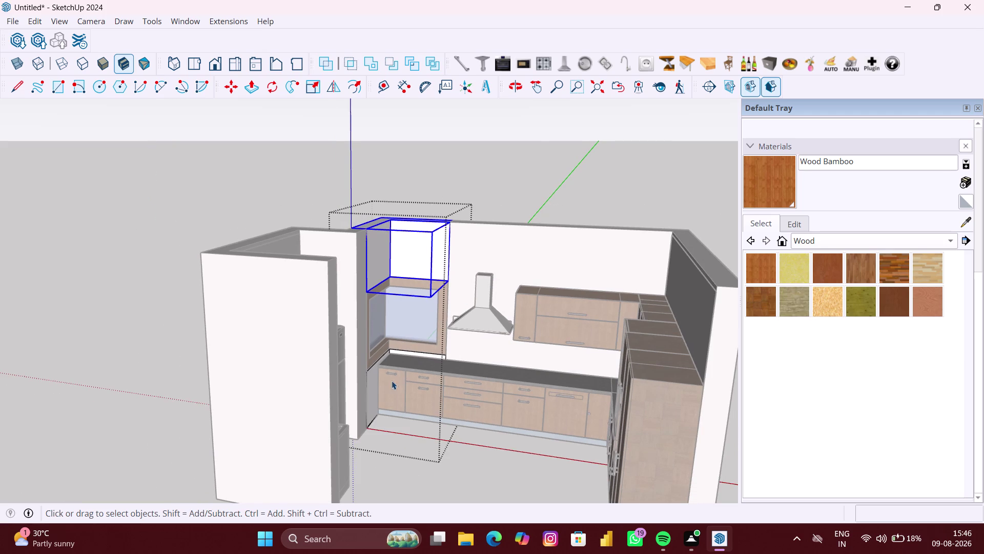
click(368, 392)
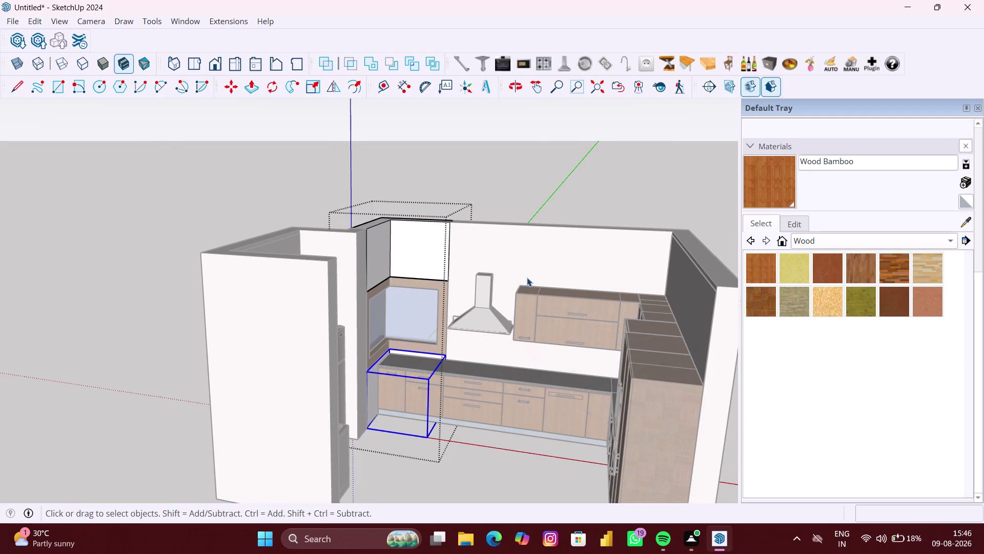
click(529, 272)
double_click(534, 268)
click(533, 267)
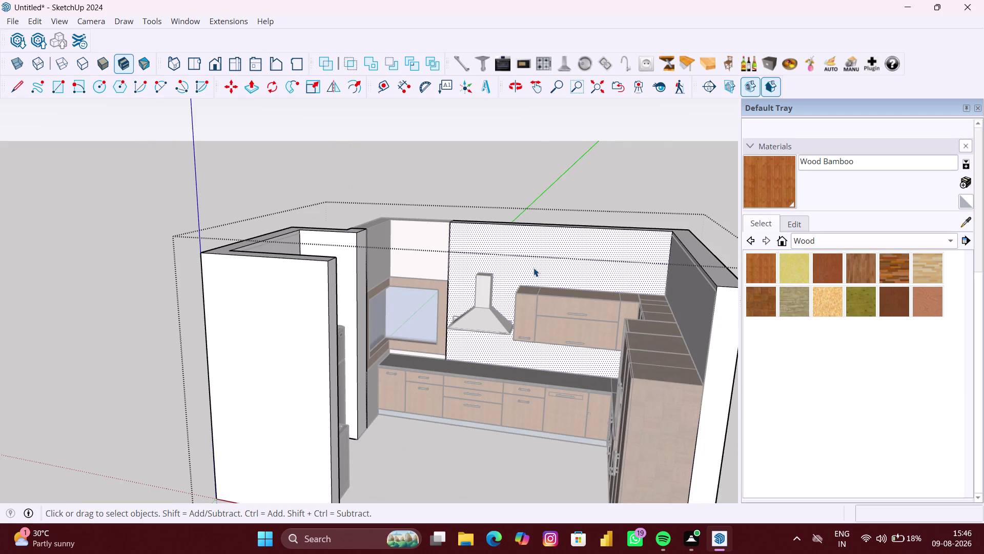
scroll(down, 3)
click(546, 180)
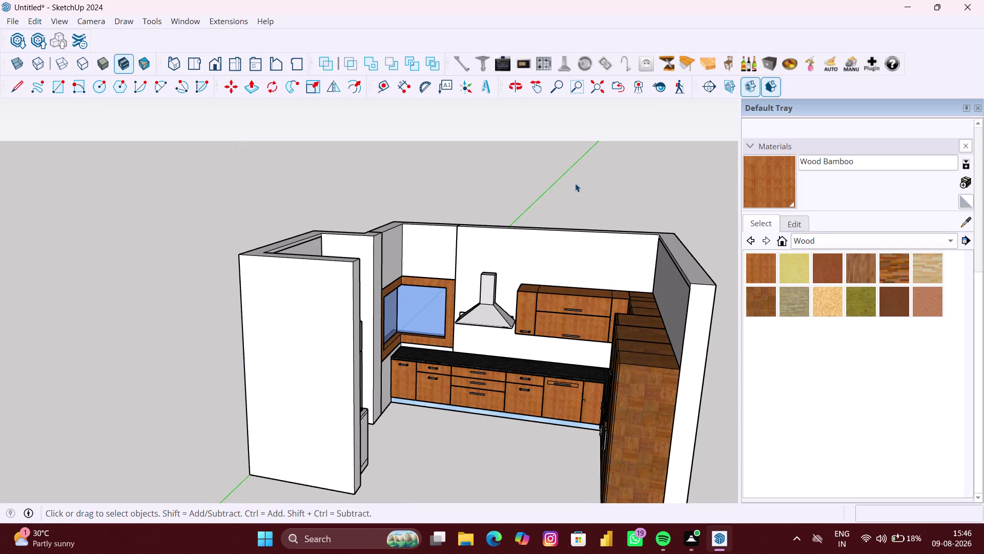
click(856, 247)
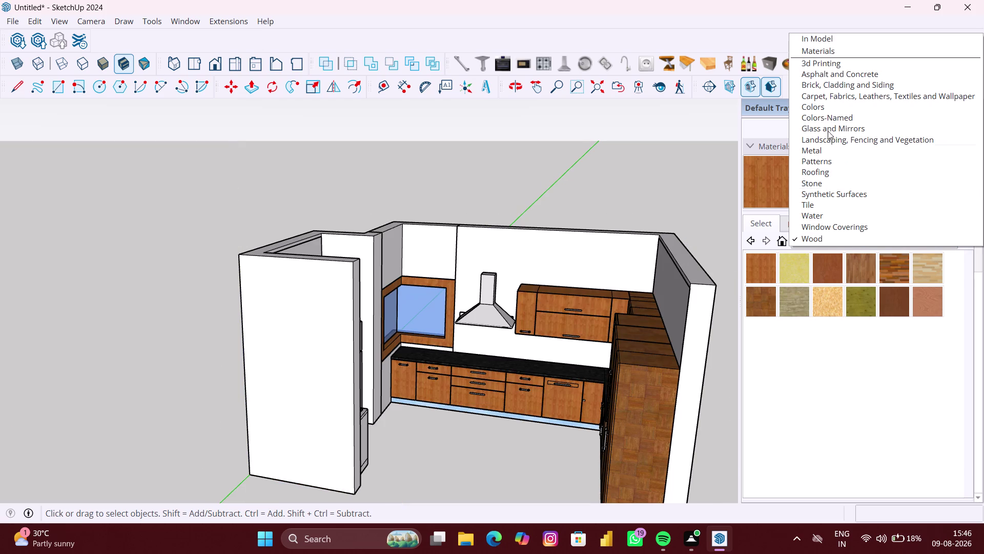
Paint the kitchen walls with Resin Blue from the 3d Printing collection.
click(823, 62)
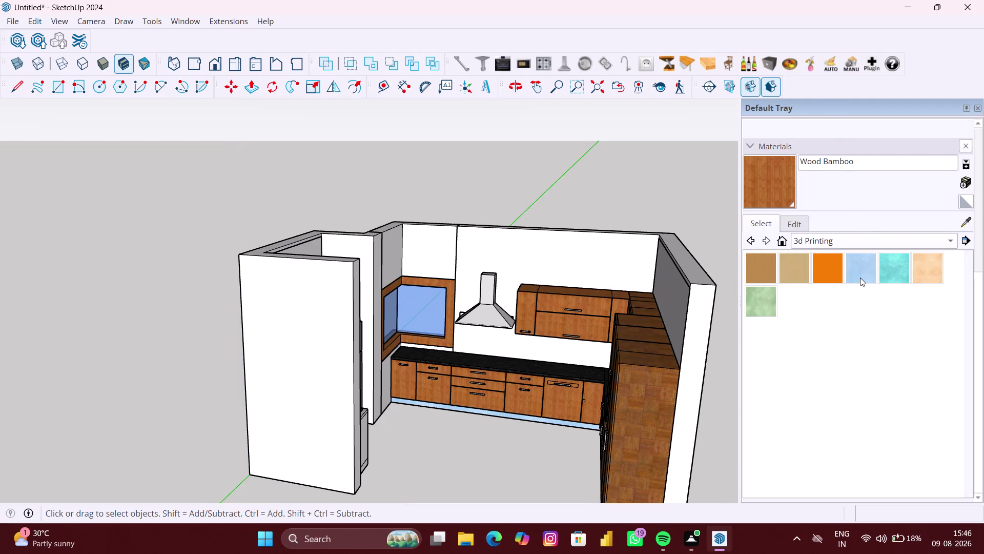
click(860, 278)
click(590, 267)
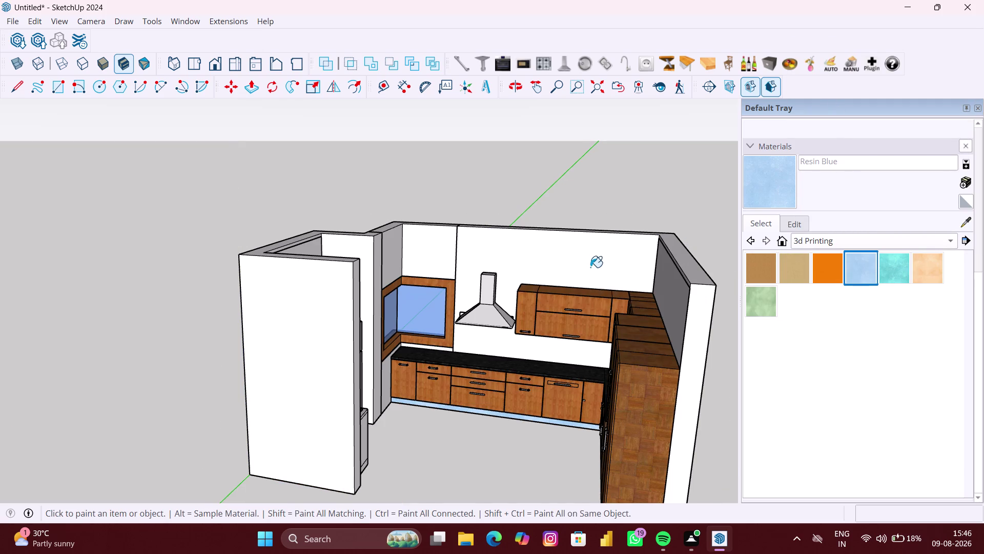
click(440, 258)
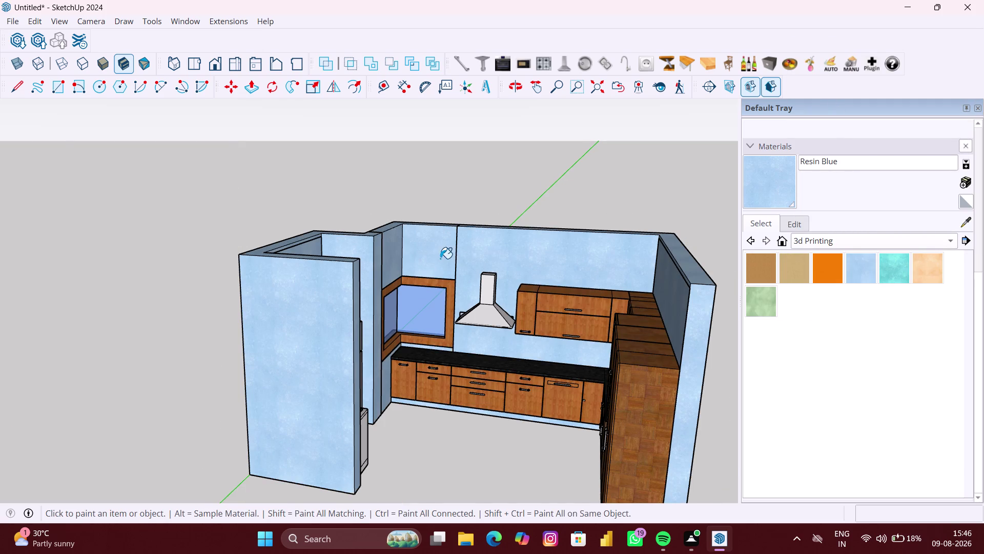
Orbit around the walls inside and out to check the blue finish.
scroll(down, 3)
middle_drag(433, 362, 657, 362)
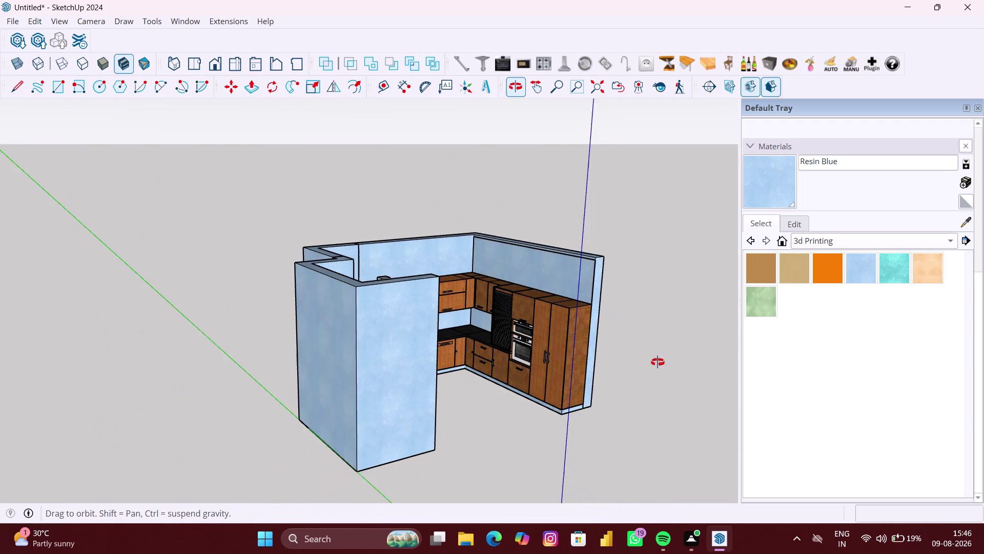
middle_drag(657, 362, 673, 362)
scroll(up, 3)
middle_drag(491, 354, 708, 349)
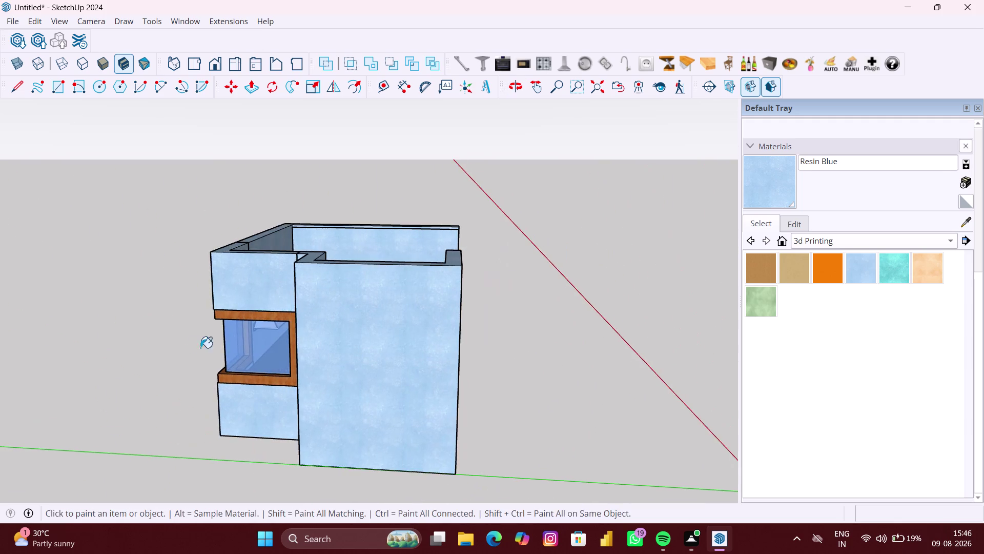
middle_drag(201, 348, 536, 337)
middle_drag(126, 344, 467, 344)
middle_drag(88, 351, 366, 370)
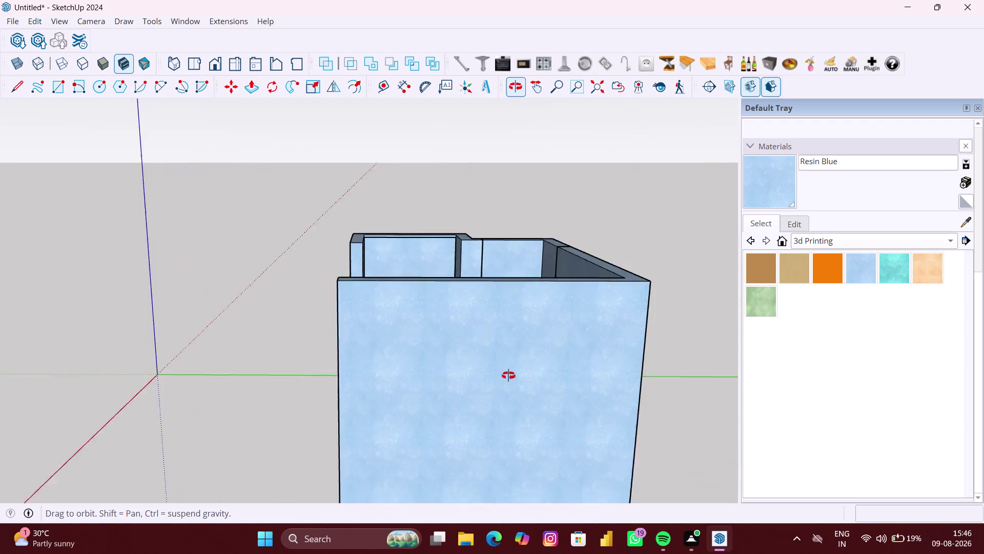
middle_drag(366, 370, 555, 377)
middle_drag(349, 378, 433, 378)
key(space)
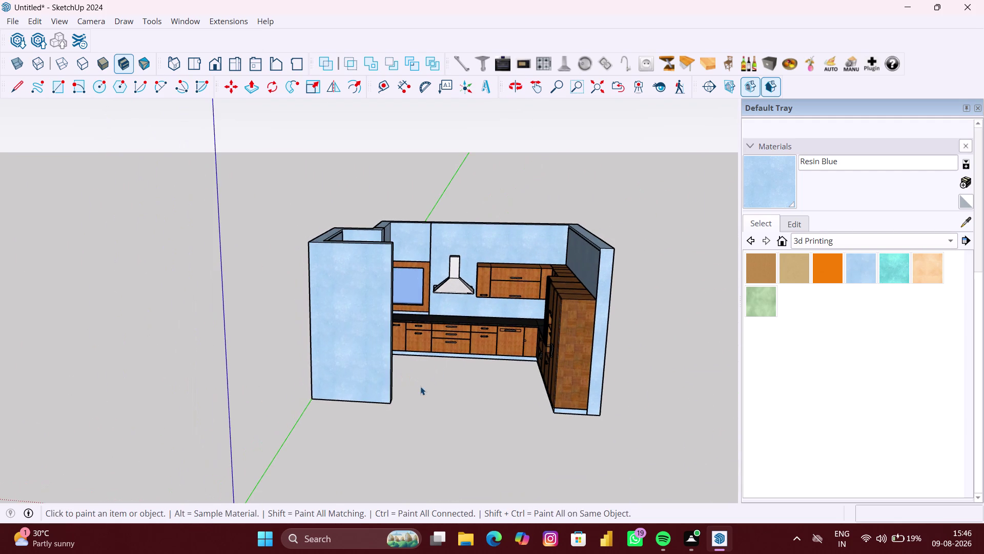
click(547, 449)
scroll(up, 3)
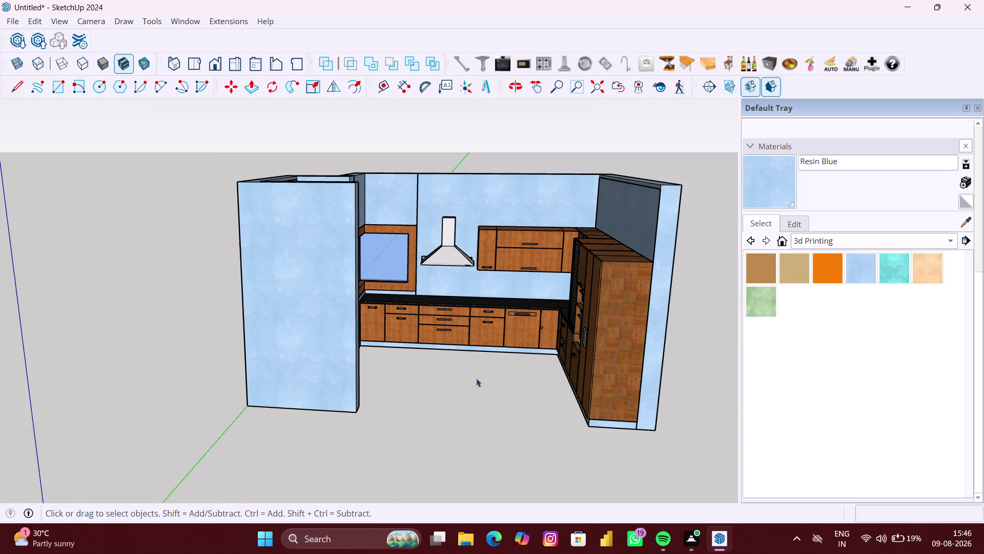
Zoom in on the counter and open the kitchen cabinet group for editing.
middle_drag(476, 377, 470, 426)
scroll(up, 3)
scroll(up, 3)
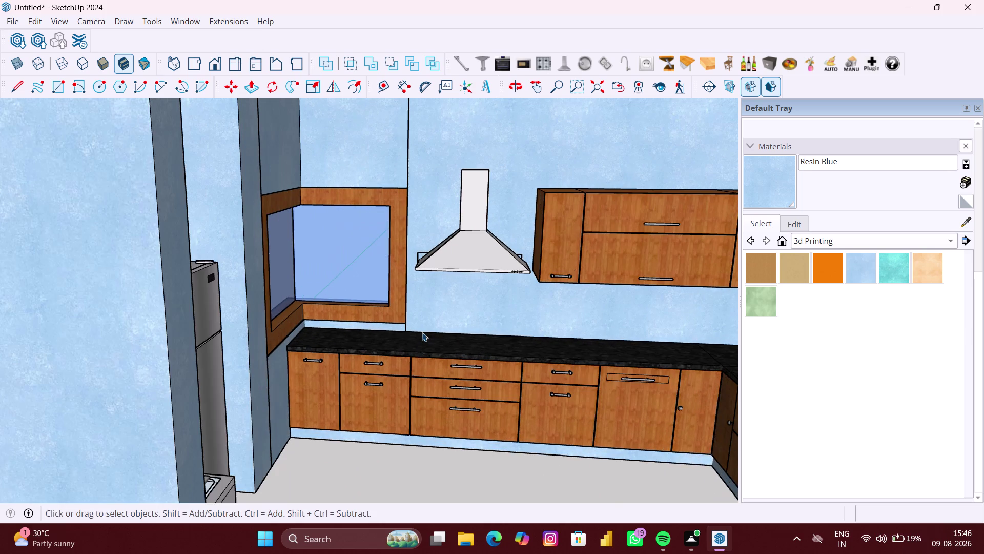
scroll(up, 3)
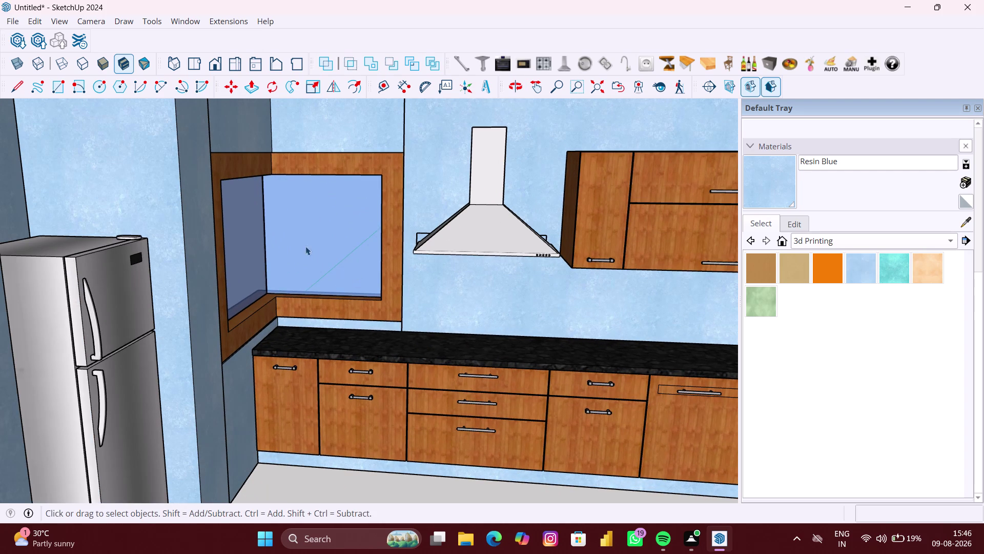
click(978, 107)
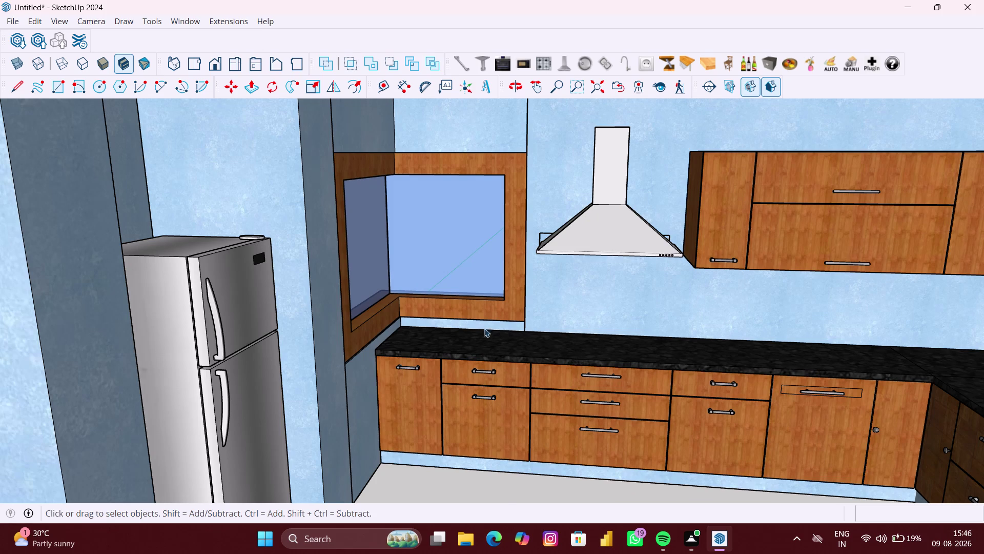
click(449, 326)
click(449, 340)
double_click(451, 345)
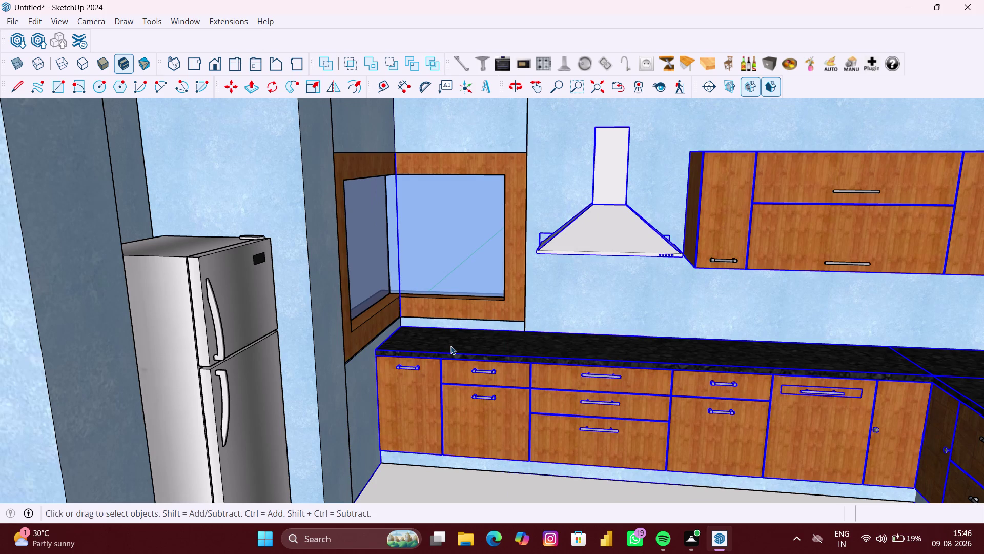
click(430, 341)
double_click(430, 341)
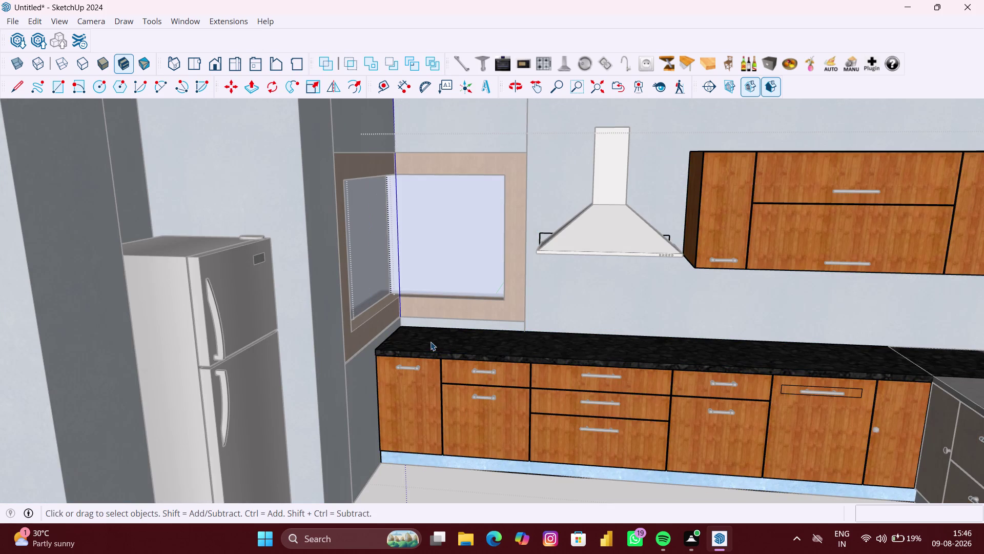
Place a Kitchen Storage bottle on the countertop corner beside the window.
click(750, 69)
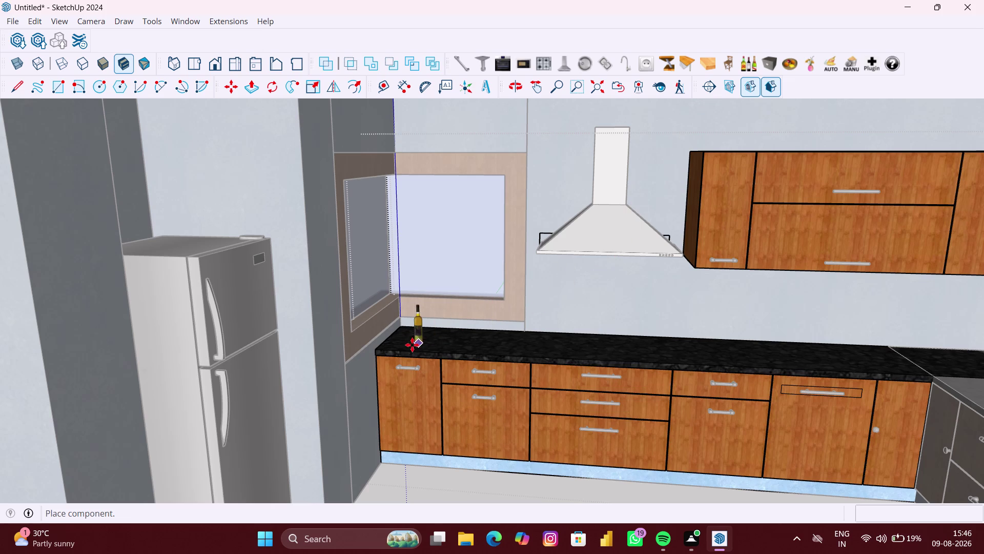
scroll(up, 3)
scroll(up, 3)
scroll(up, 3)
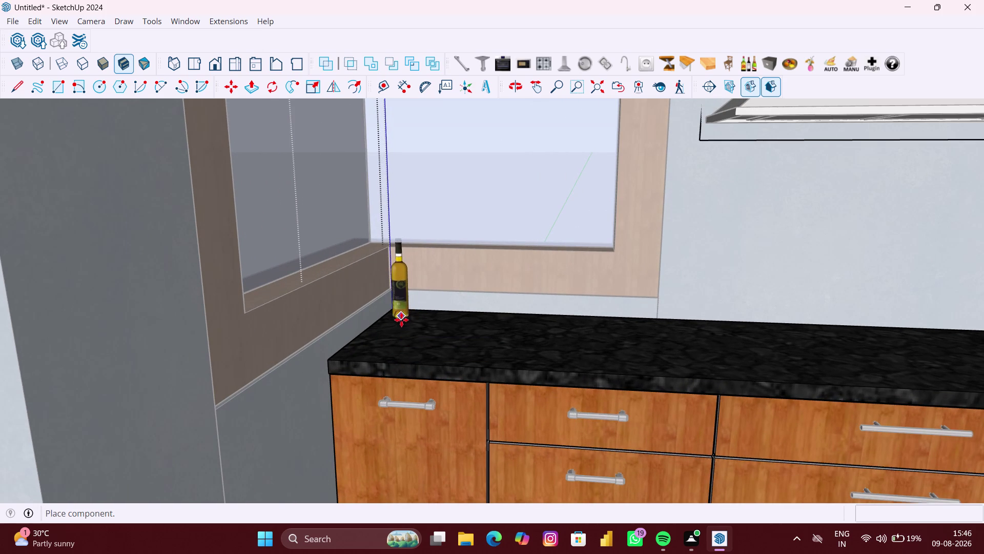
click(404, 326)
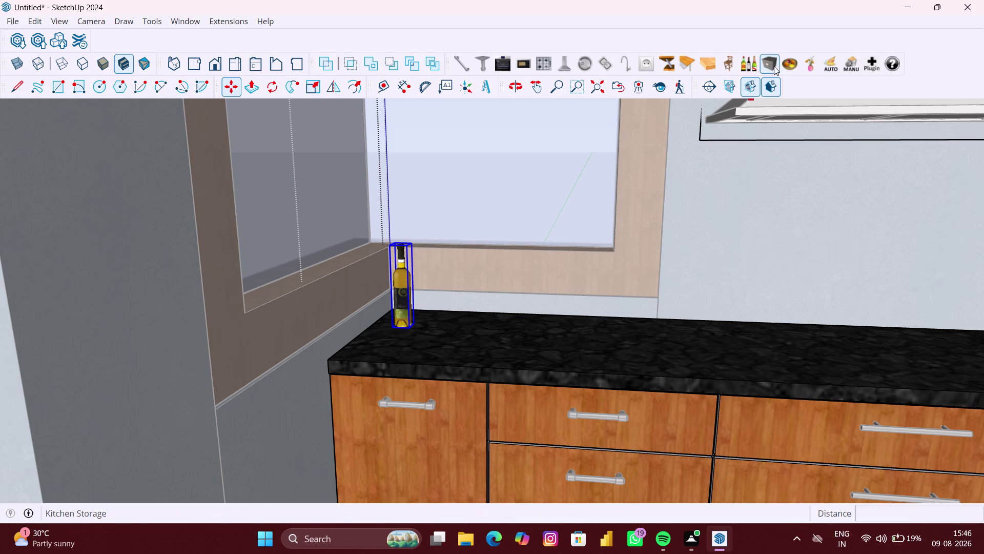
Cycle the item through ketchup, pepper mill, small bottle and storage jar variants.
click(743, 66)
click(742, 65)
click(743, 66)
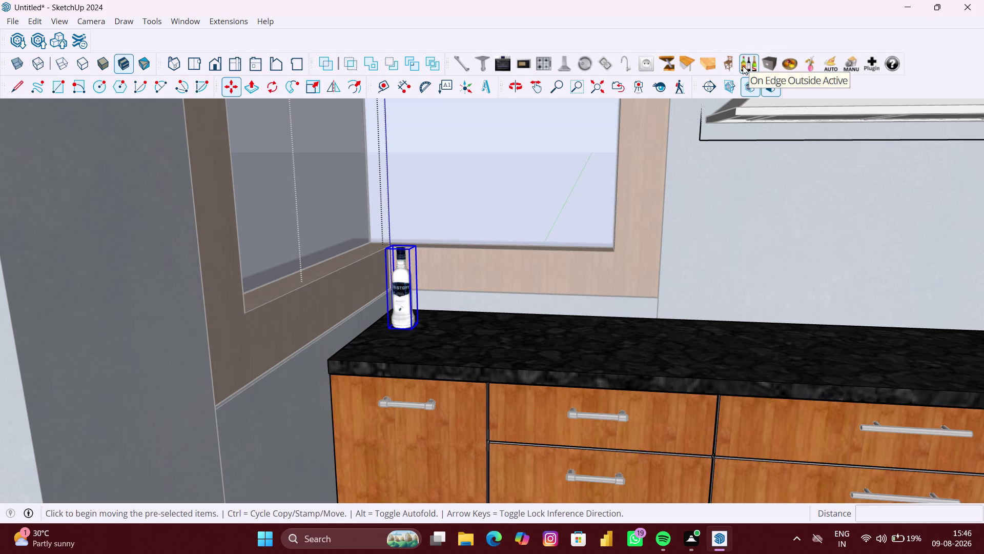
click(743, 65)
click(743, 65)
click(742, 66)
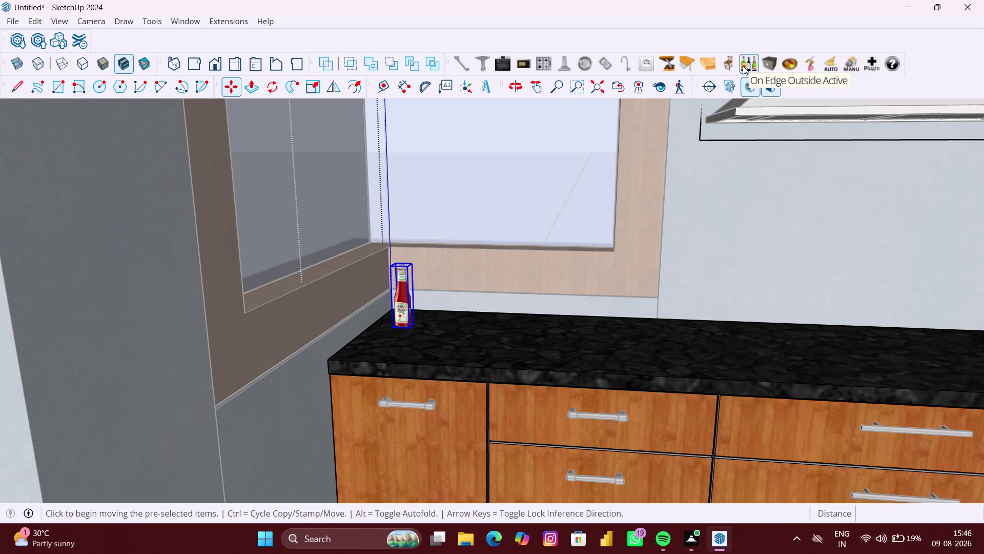
click(743, 65)
click(743, 65)
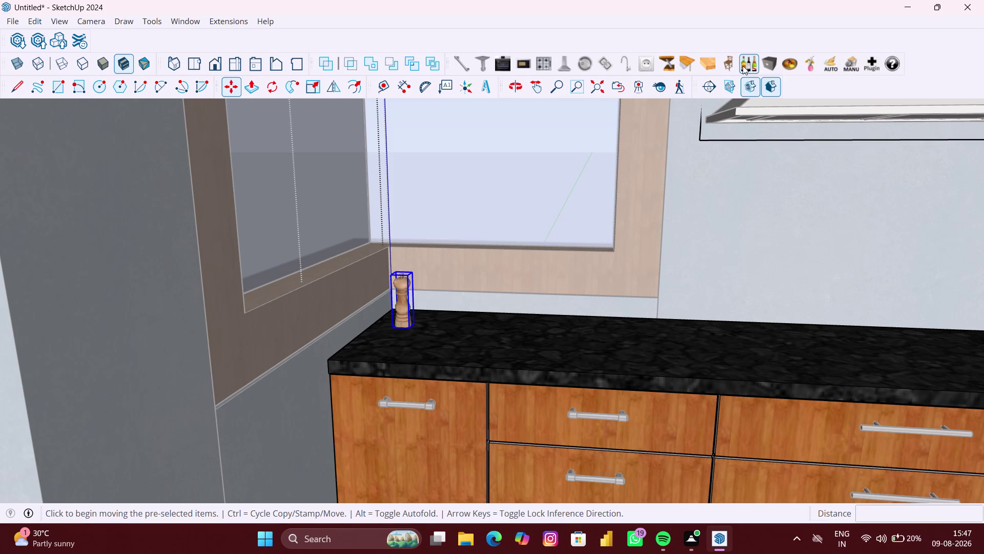
click(743, 66)
click(743, 66)
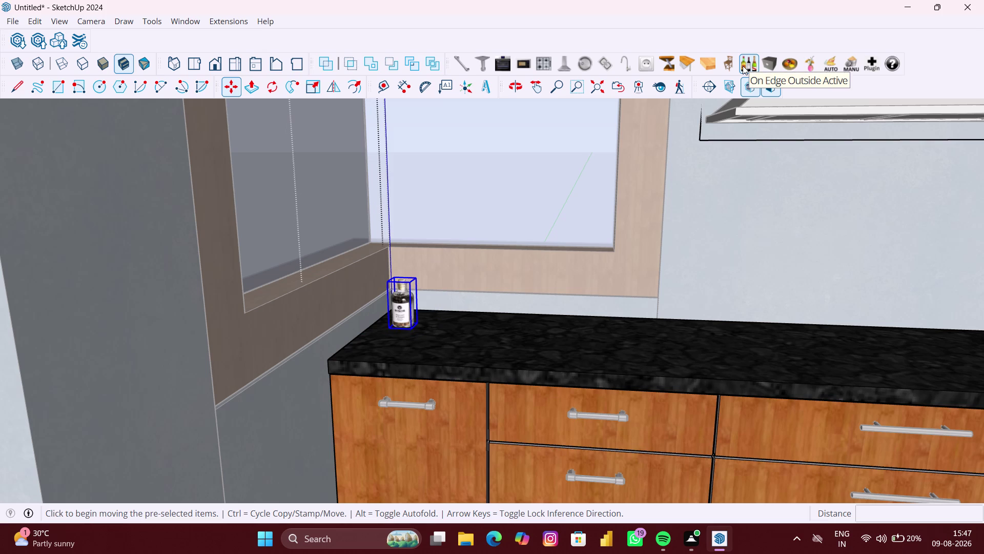
click(742, 65)
click(742, 66)
click(743, 66)
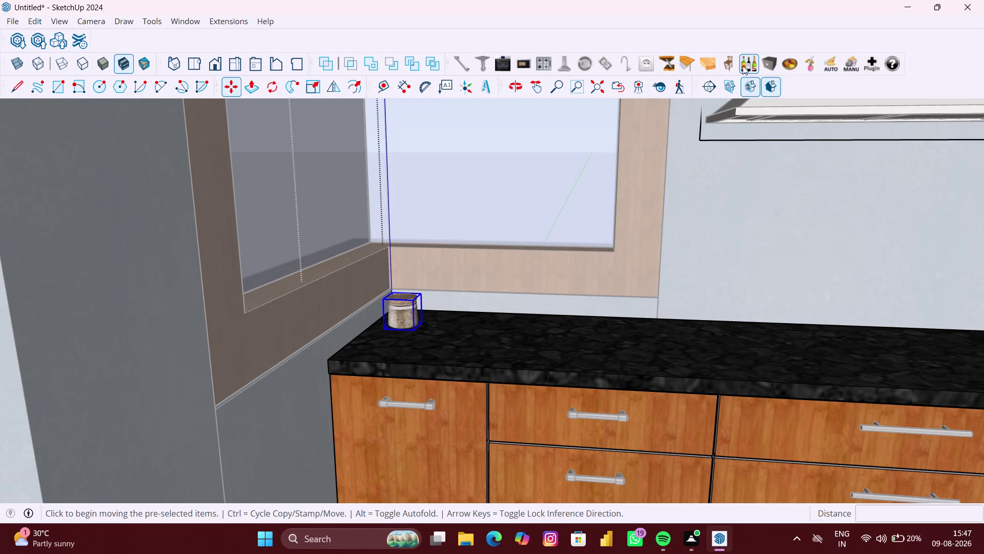
Zoom out, delete a selected object, and open 3D Warehouse.
scroll(down, 3)
scroll(down, 3)
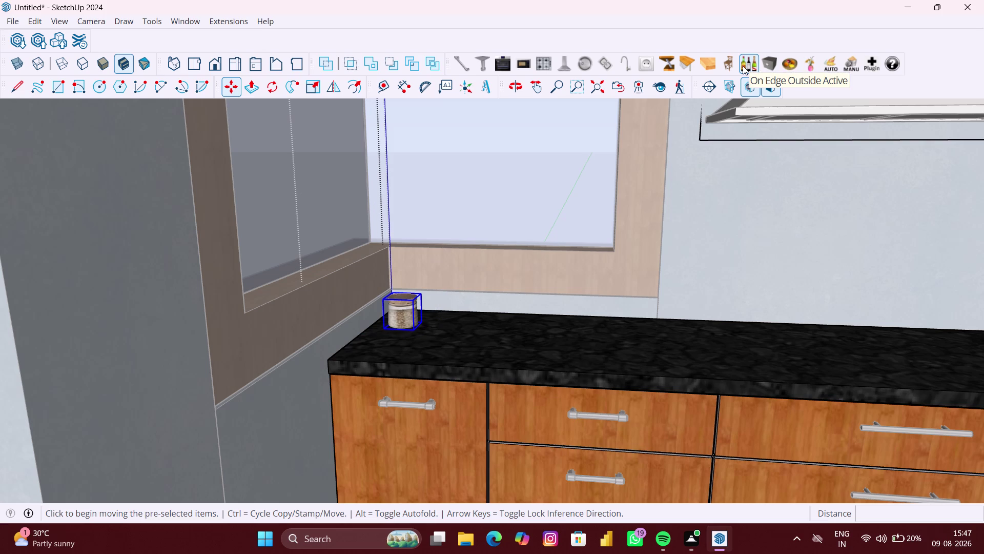
scroll(down, 3)
scroll(down, 3)
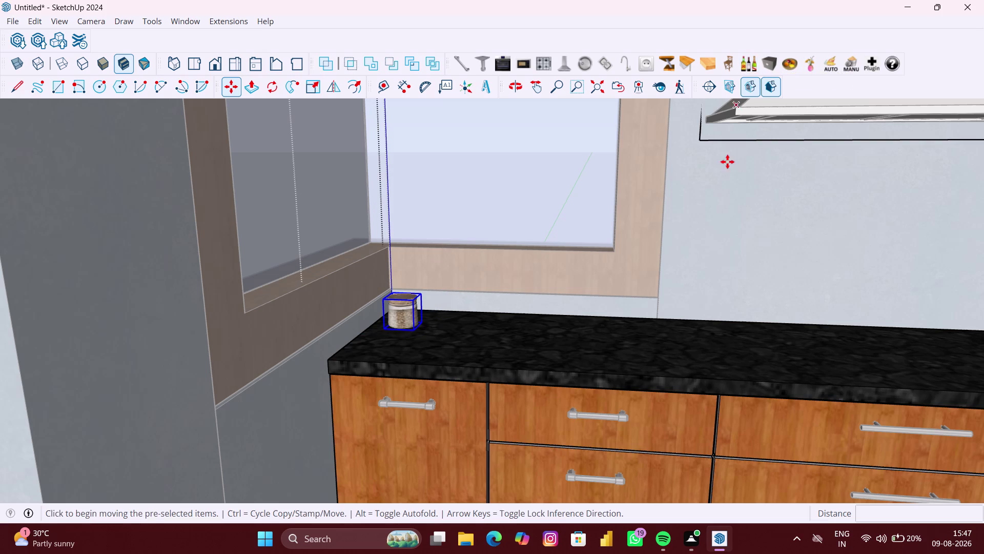
scroll(down, 3)
key(Escape)
key(space)
click(424, 305)
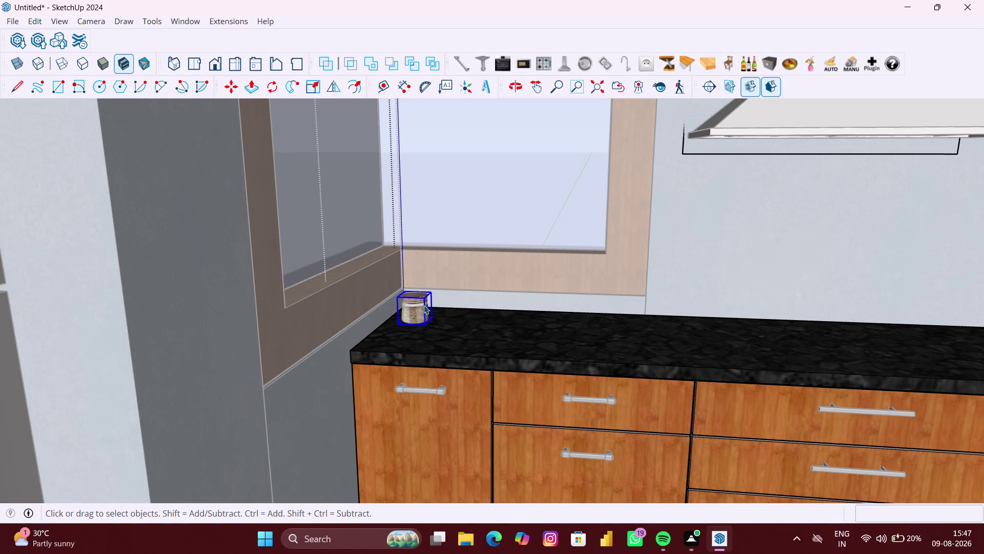
key(Delete)
scroll(down, 3)
scroll(down, 3)
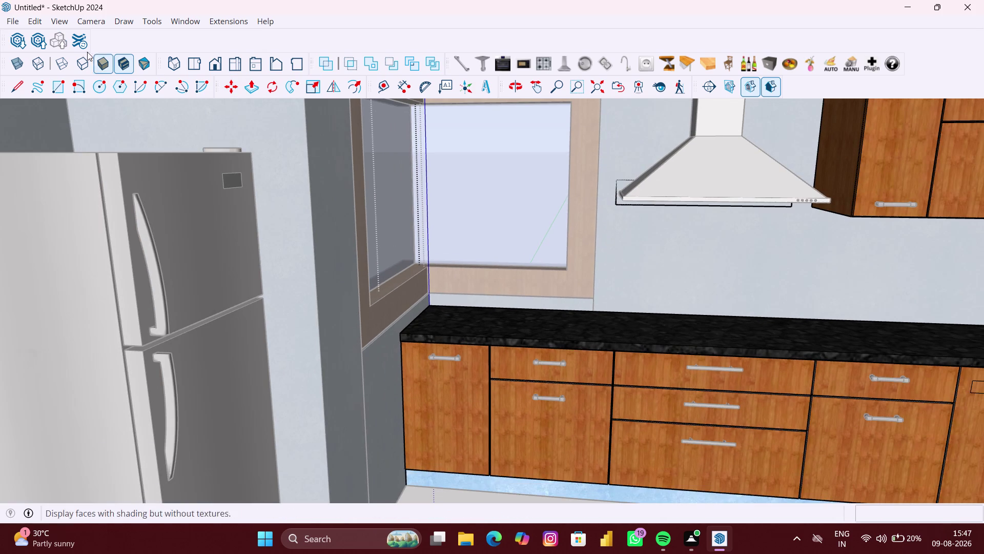
click(17, 43)
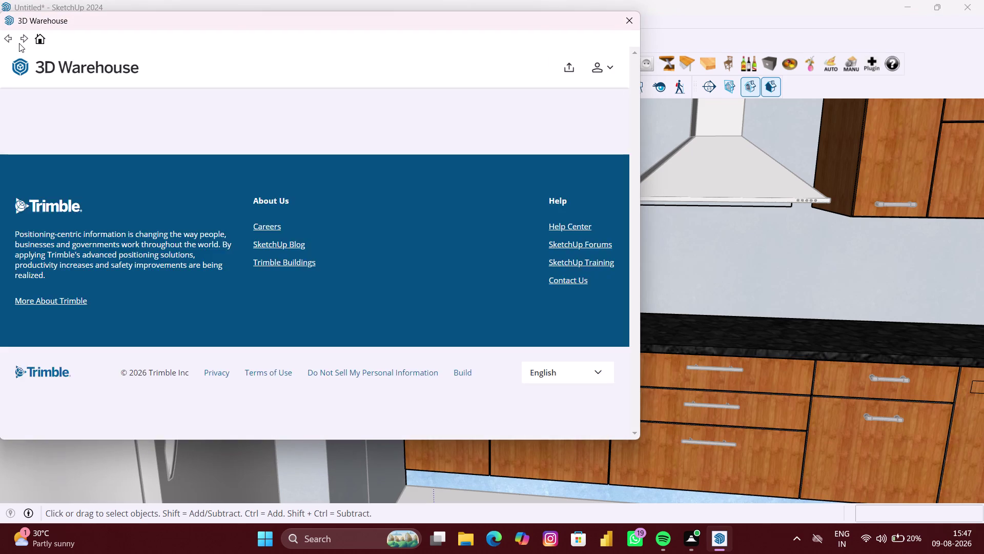
click(472, 71)
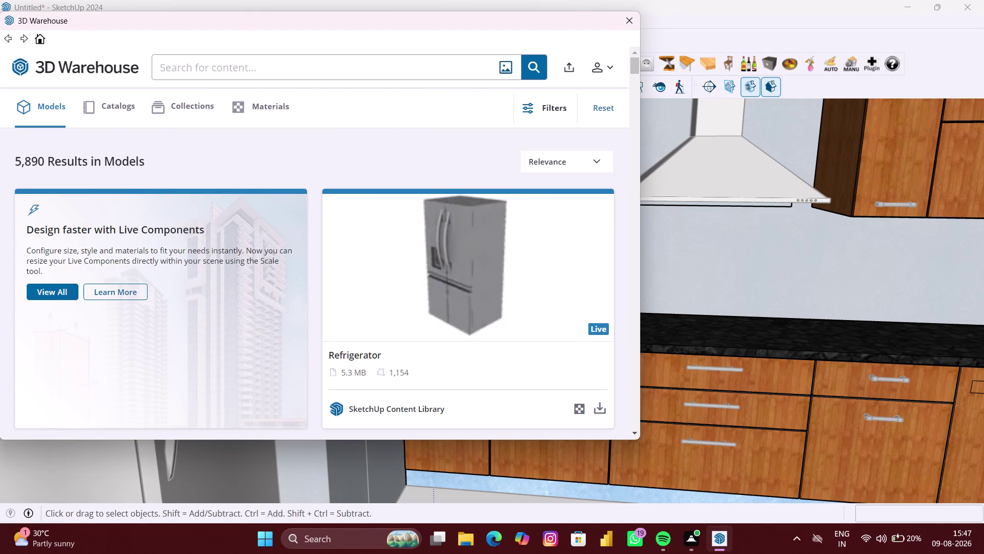
text(GAS S)
key(BackSpace)
key(Return)
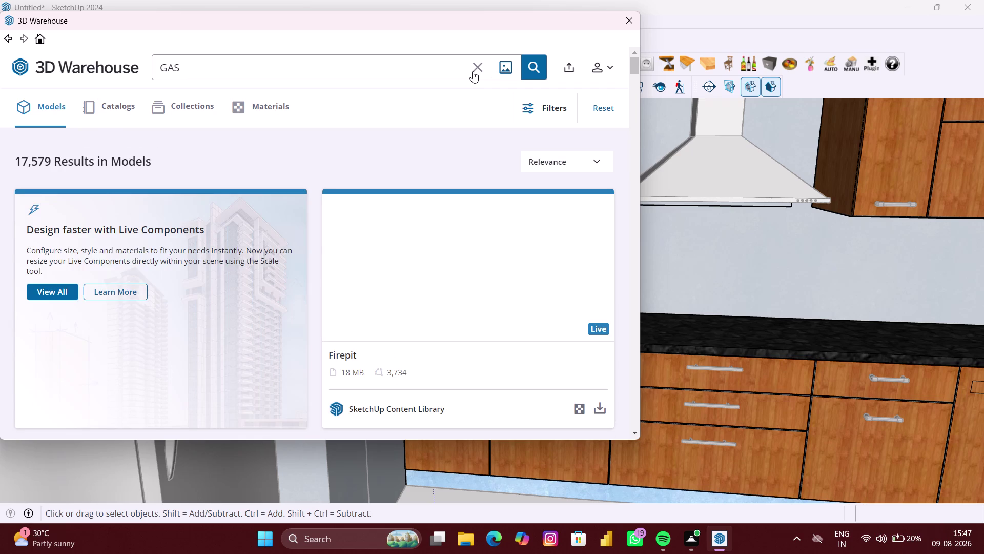
scroll(down, 3)
scroll(down, 3)
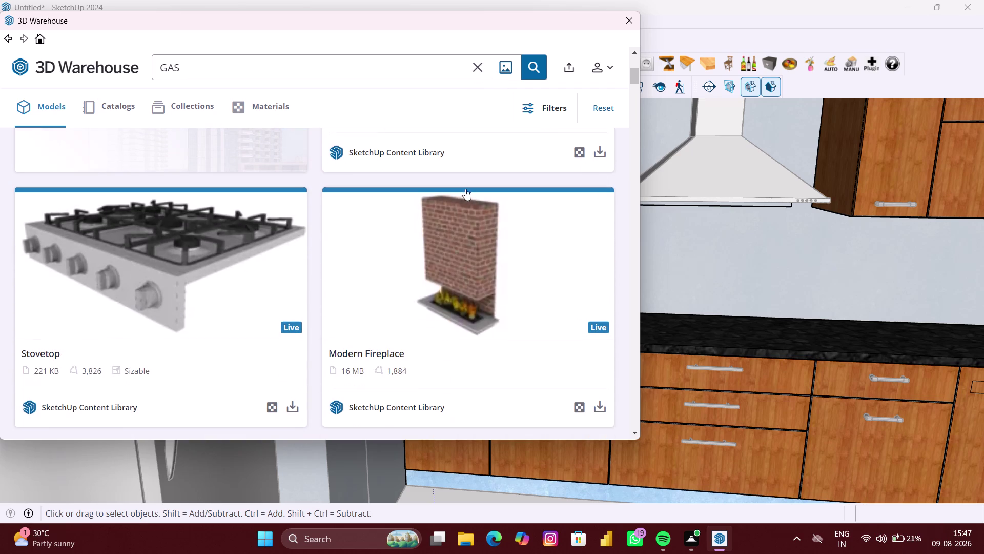
scroll(down, 3)
scroll(down, 3)
scroll(down, 3)
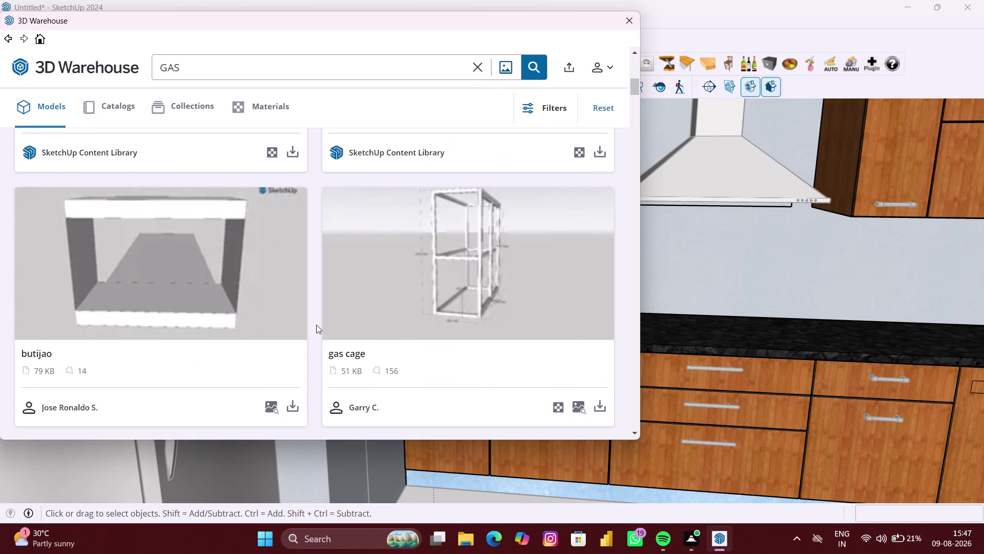
scroll(down, 3)
scroll(down, 3)
scroll(down, 3)
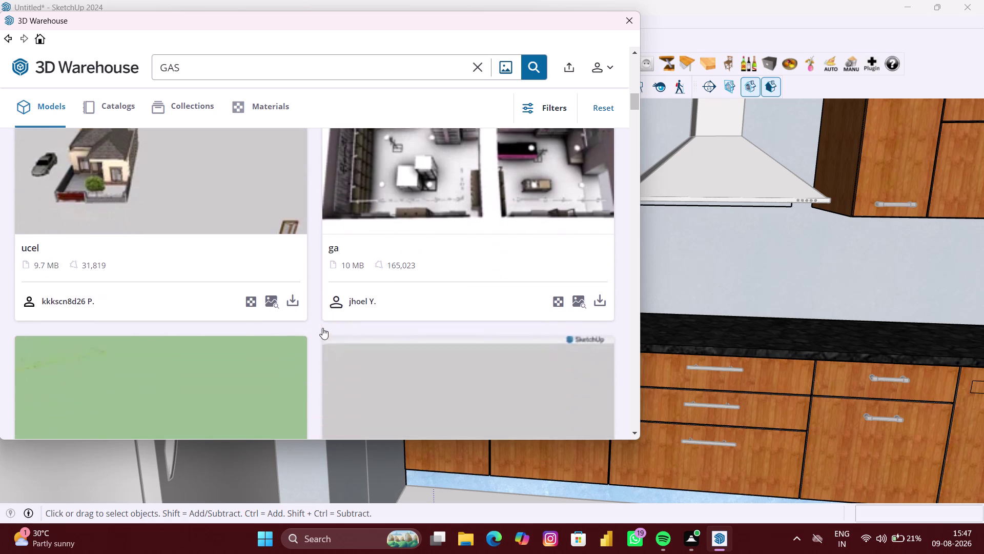
scroll(down, 3)
scroll(down, 3)
scroll(down, 3)
scroll(down, 3)
scroll(up, 3)
scroll(down, 3)
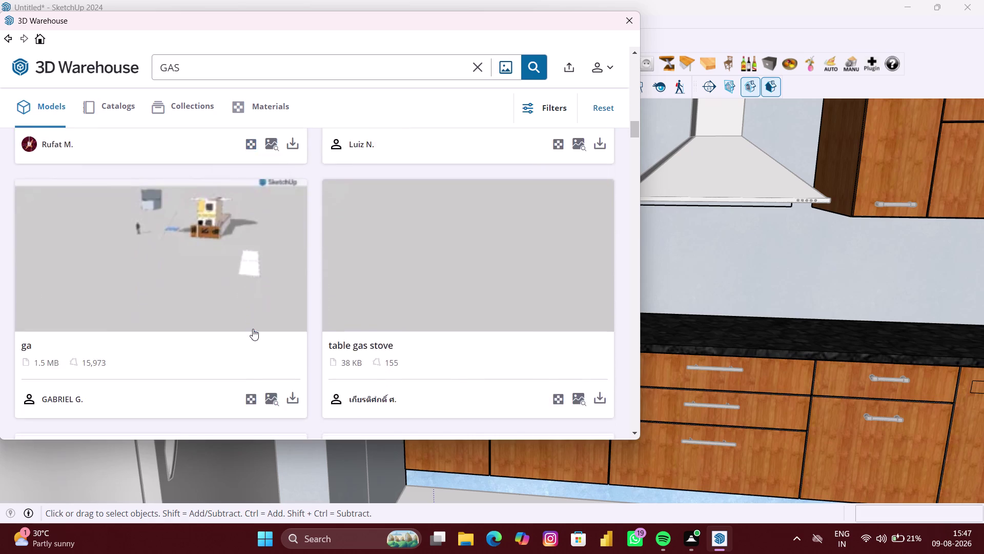
scroll(down, 3)
scroll(down, 3)
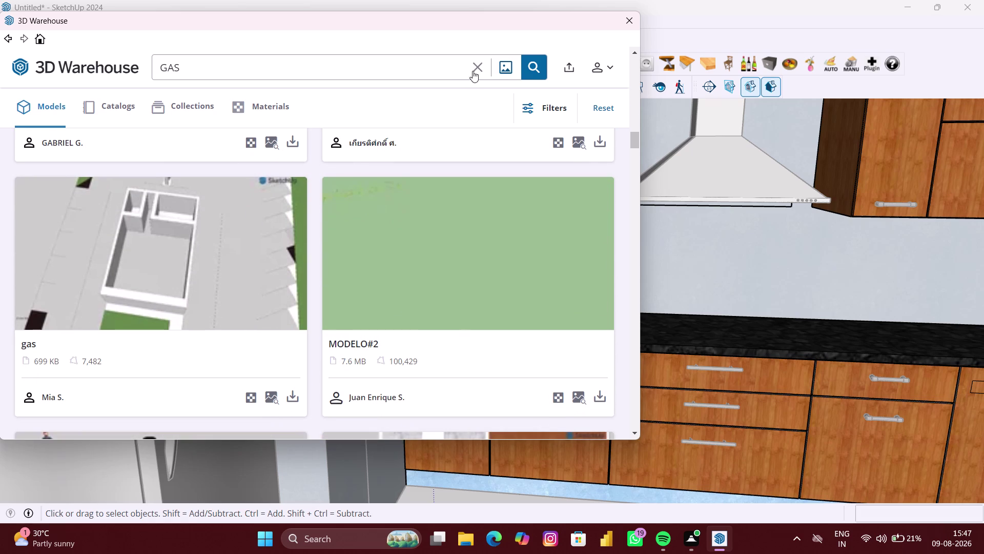
click(473, 71)
text(KI)
Search 3D Warehouse for KITCHEN.
text(TCHEN)
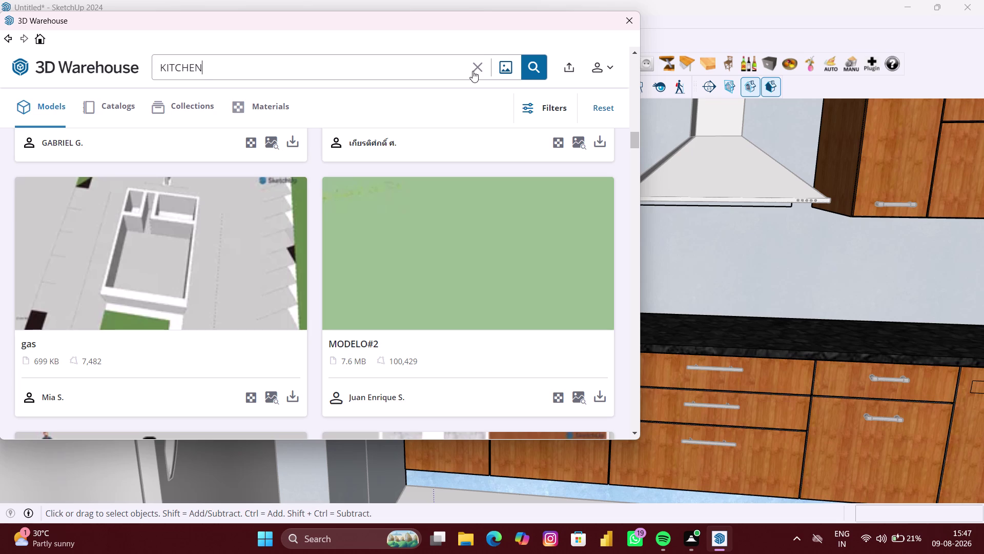
key(space)
key(g)
key(BackSpace)
key(Return)
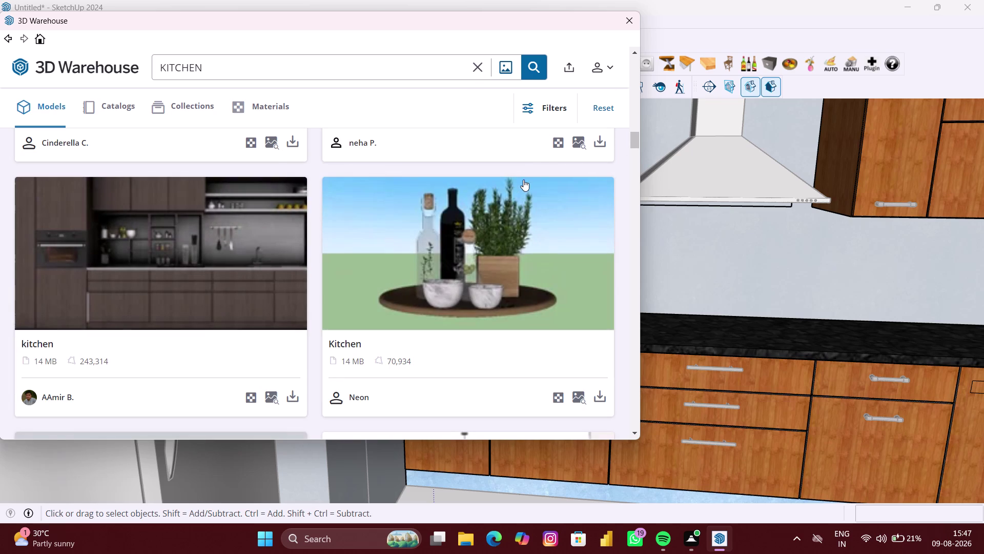
Scroll through the KITCHEN results, then return to the end of the search text.
scroll(down, 3)
scroll(down, 3)
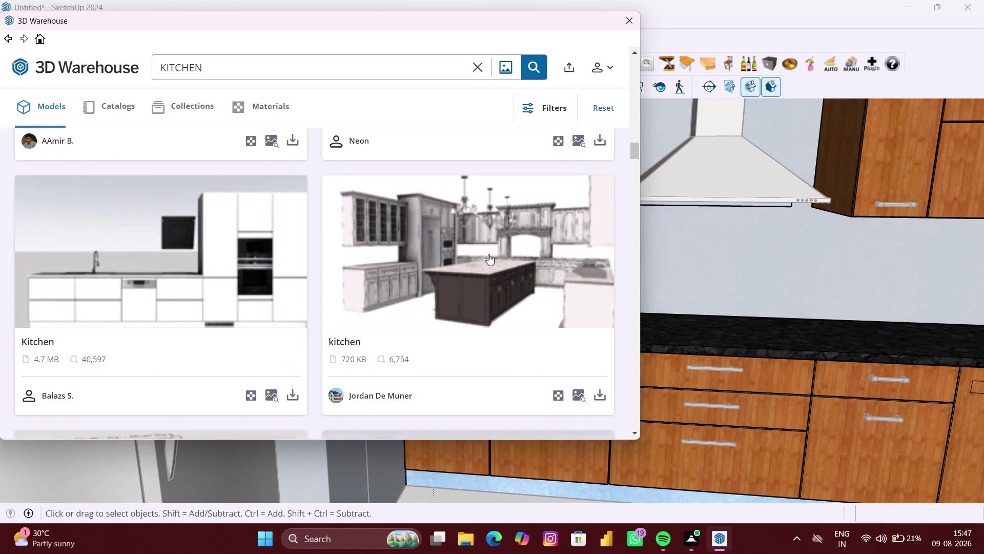
scroll(down, 3)
scroll(down, 3)
scroll(down, 3)
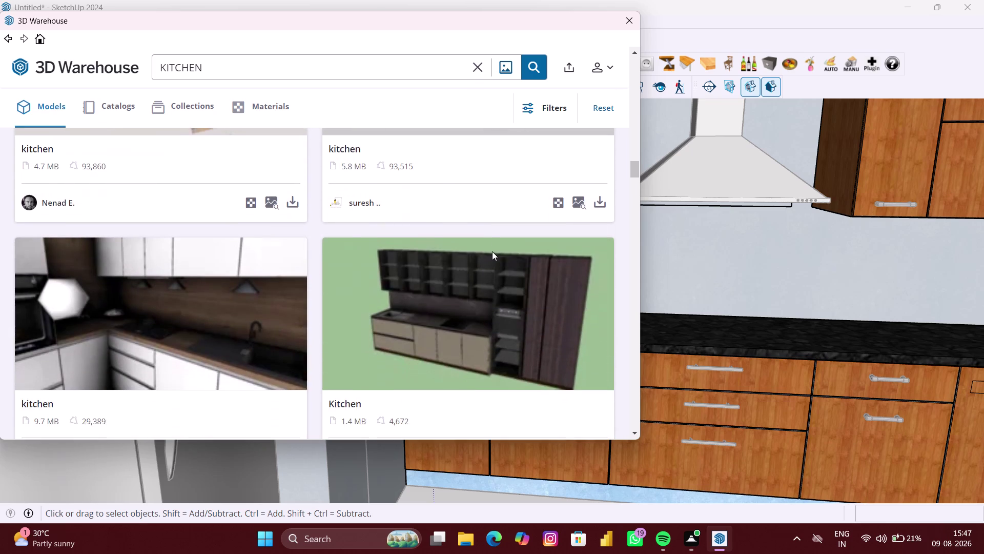
scroll(down, 3)
scroll(down, 3)
scroll(down, 3)
scroll(down, 3)
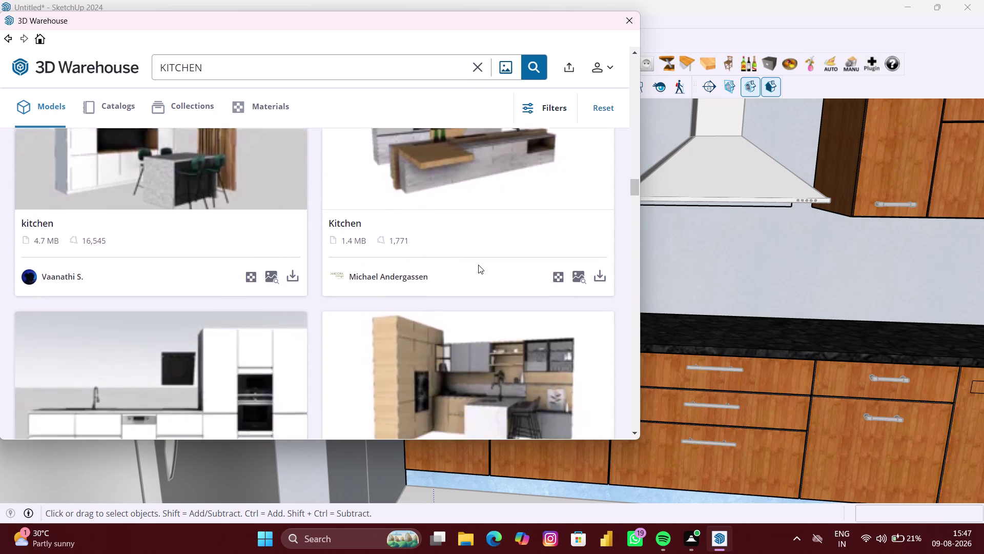
scroll(down, 3)
scroll(down, 3)
scroll(down, 3)
scroll(down, 3)
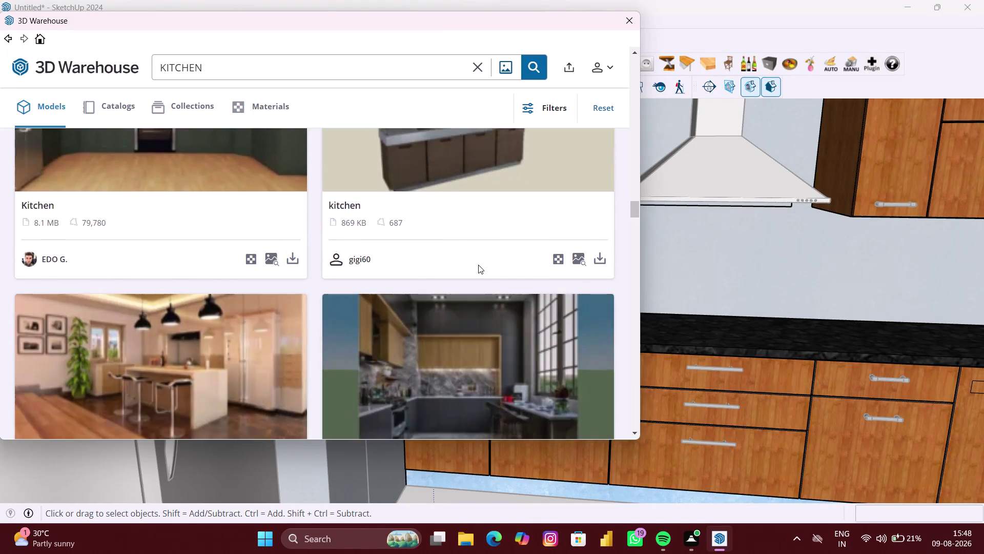
scroll(down, 3)
scroll(down, 3)
scroll(down, 3)
scroll(down, 3)
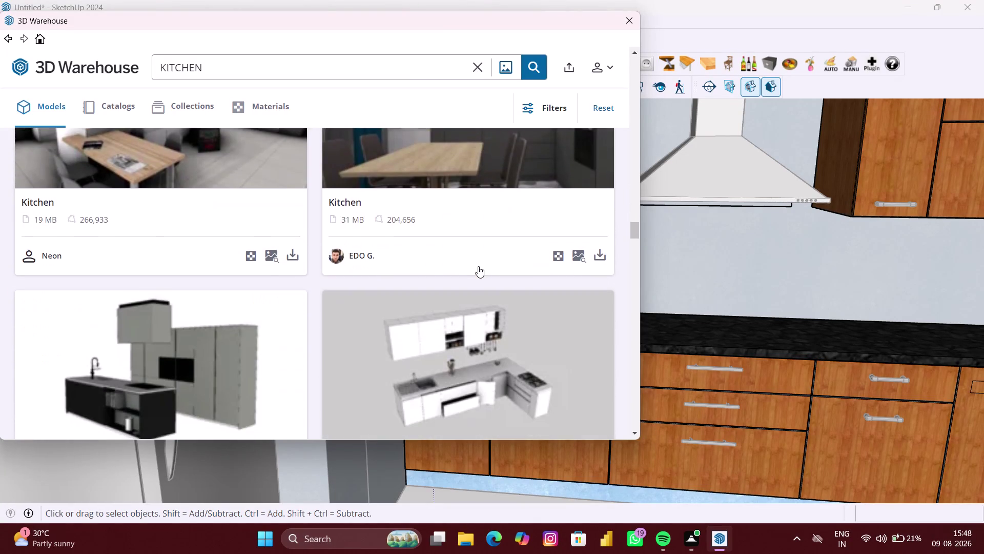
scroll(down, 3)
scroll(down, 3)
scroll(down, 3)
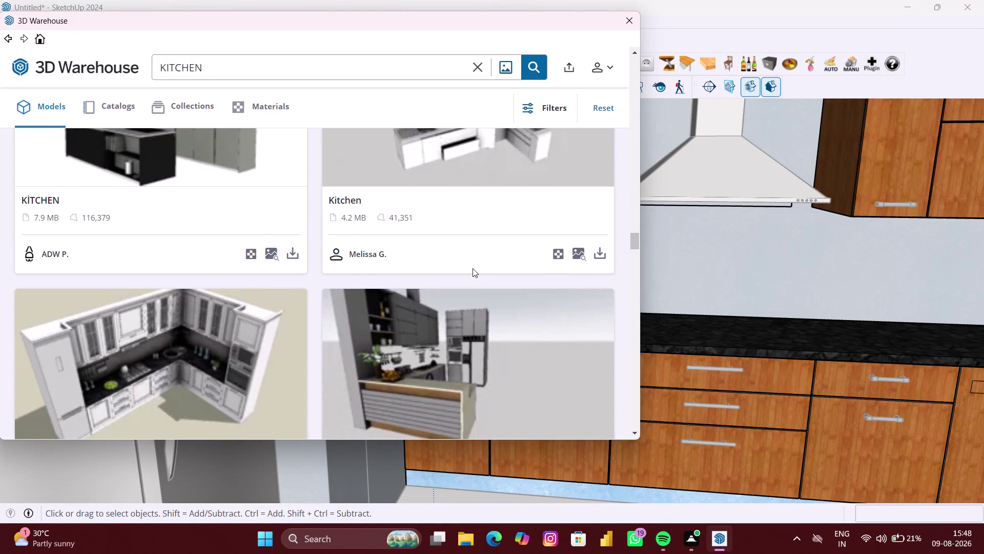
scroll(down, 3)
scroll(down, 3)
scroll(down, 3)
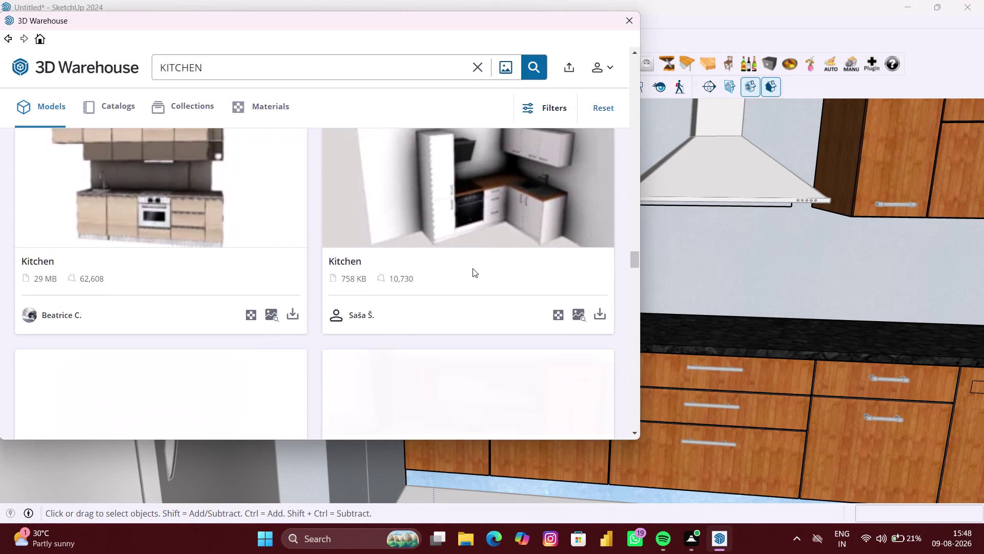
scroll(down, 3)
scroll(down, 3)
click(348, 70)
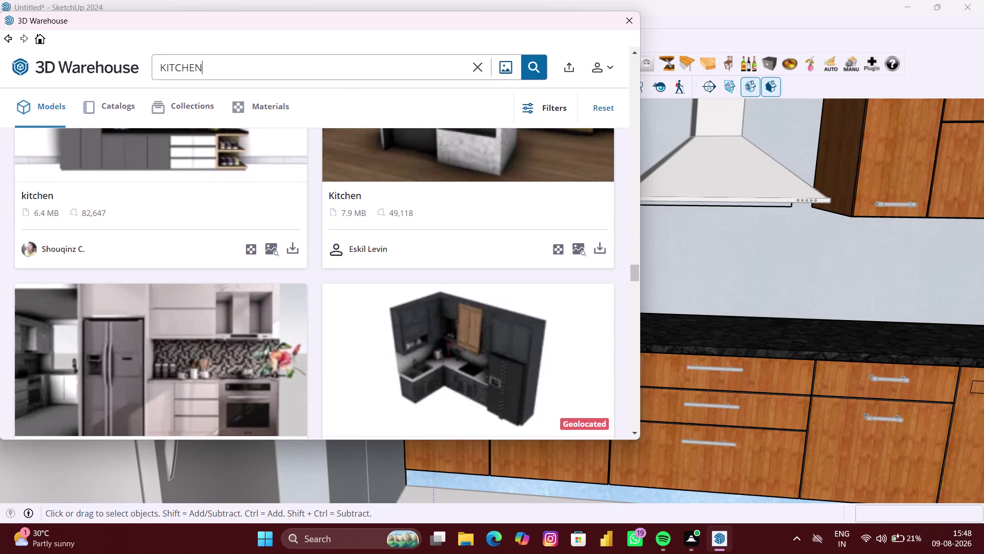
Run the search for KITCHEN GAS.
key(space)
text(G)
text(AS)
key(Return)
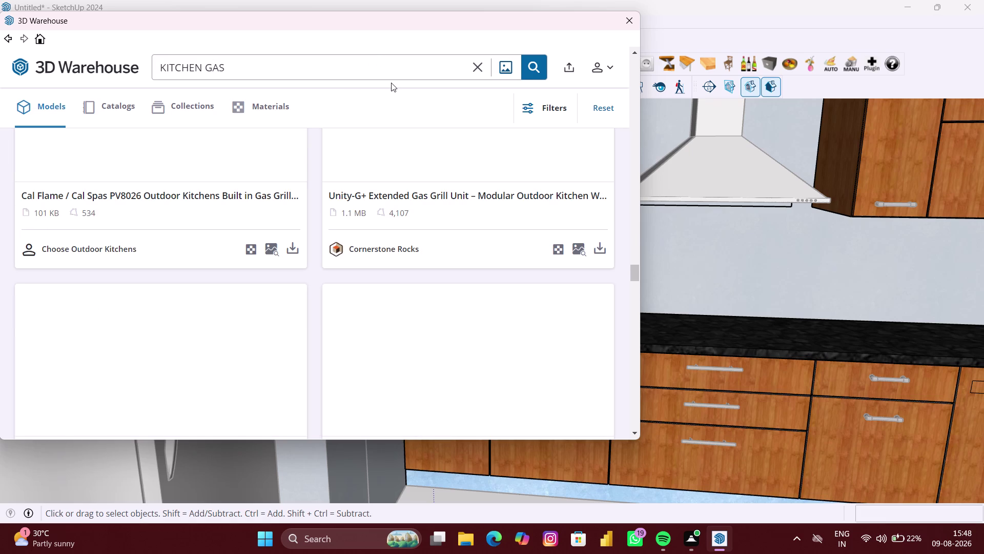
Browse the KITCHEN GAS results for stovetops and gas stoves.
scroll(up, 3)
scroll(up, 3)
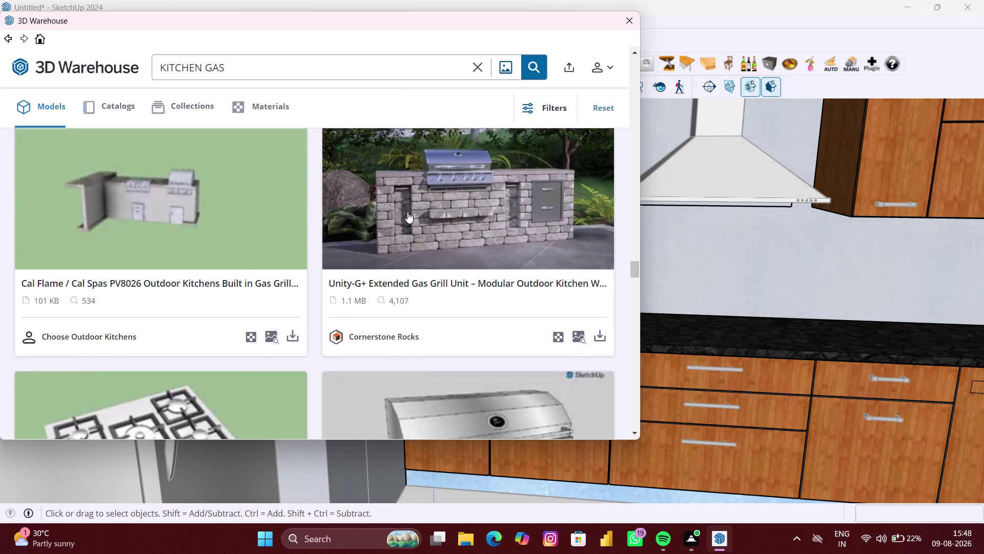
scroll(down, 3)
scroll(up, 3)
scroll(up, 3)
scroll(up, 3)
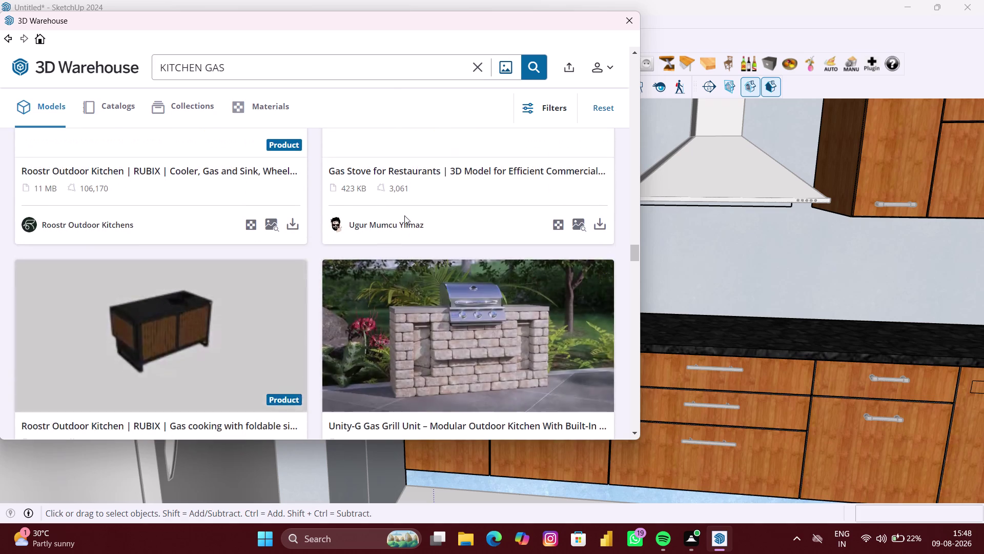
scroll(up, 3)
drag(639, 226, 628, 85)
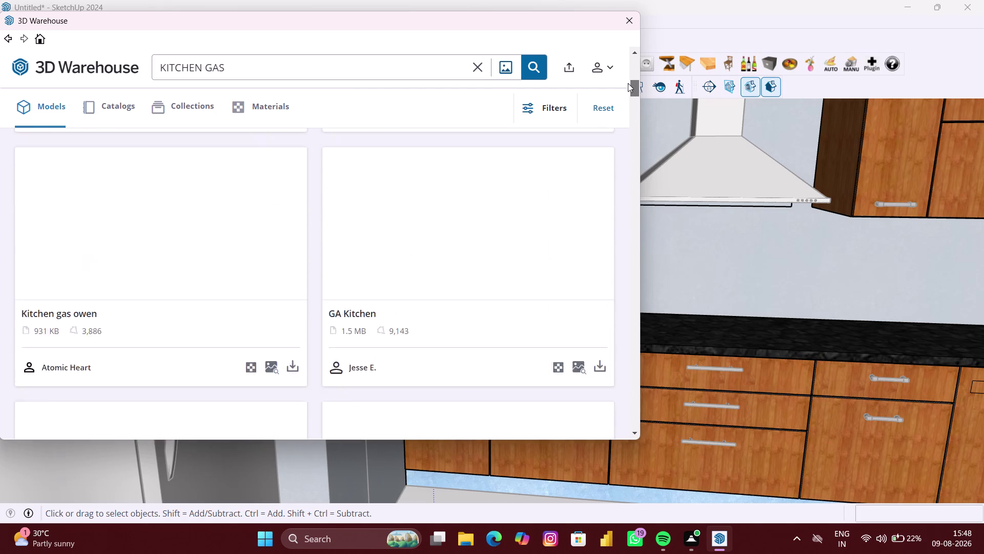
drag(627, 85, 622, 55)
Find the Stovetop model in the KITCHEN GAS results, download it and confirm loading.
scroll(down, 3)
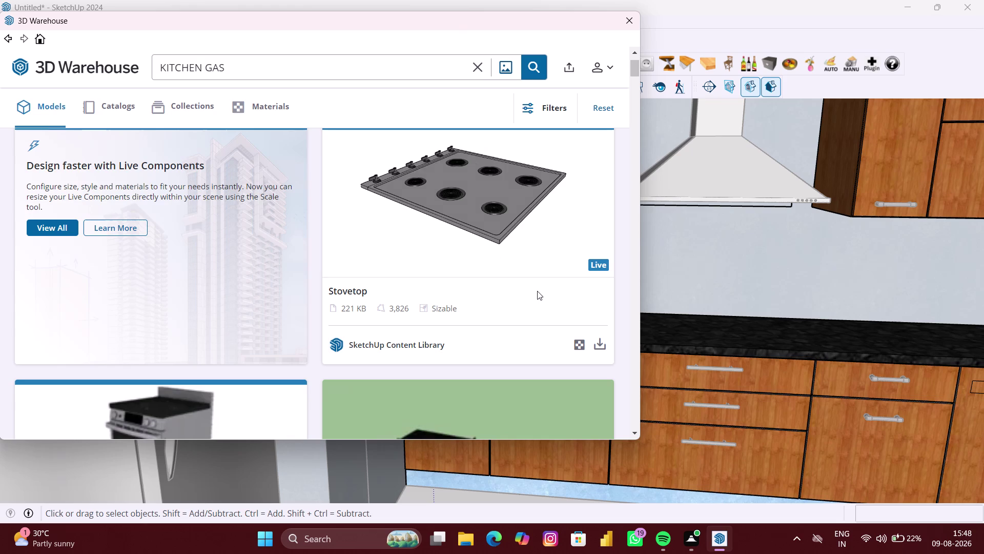
scroll(down, 3)
scroll(down, 3)
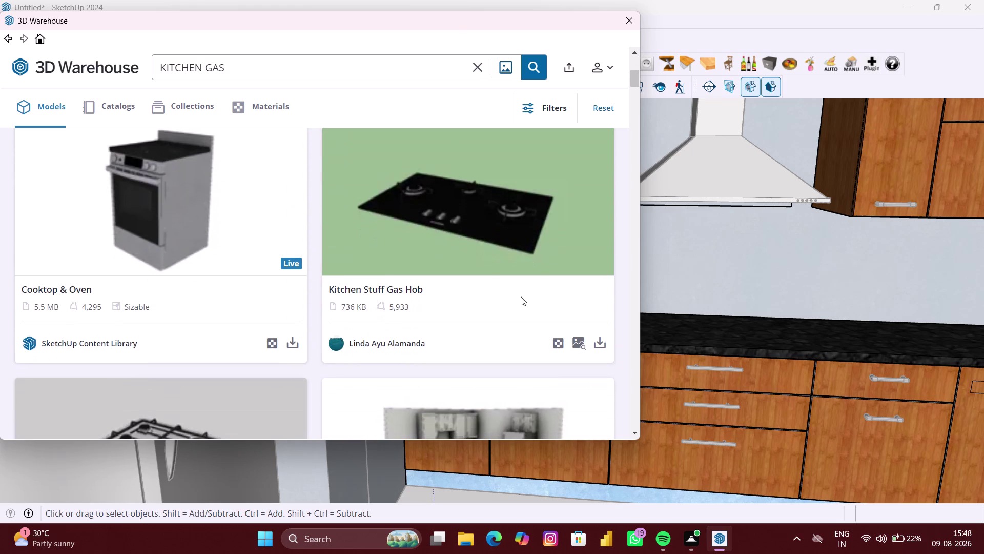
scroll(down, 3)
scroll(down, 3)
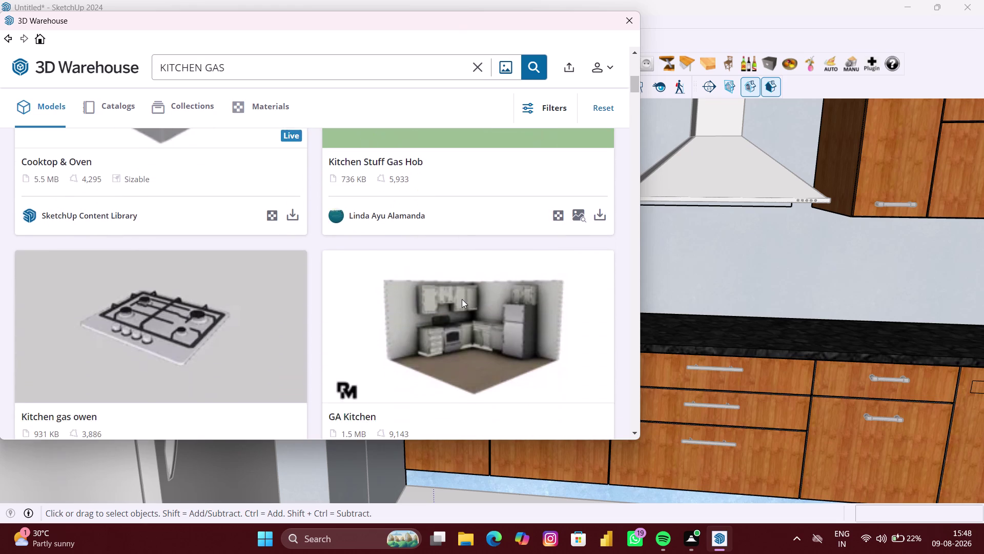
scroll(down, 3)
scroll(down, 3)
scroll(down, 3)
scroll(down, 3)
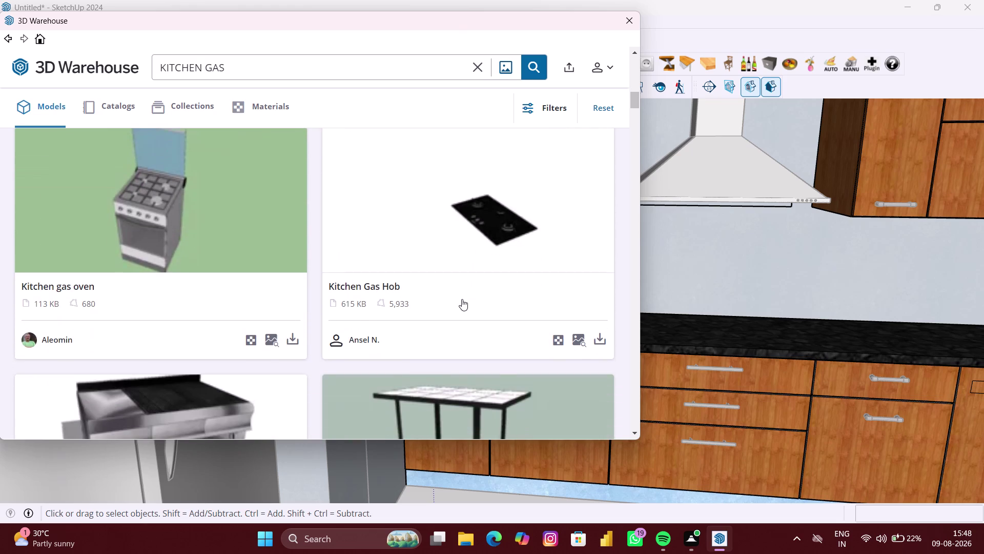
scroll(down, 3)
scroll(down, 3)
scroll(down, 3)
scroll(down, 3)
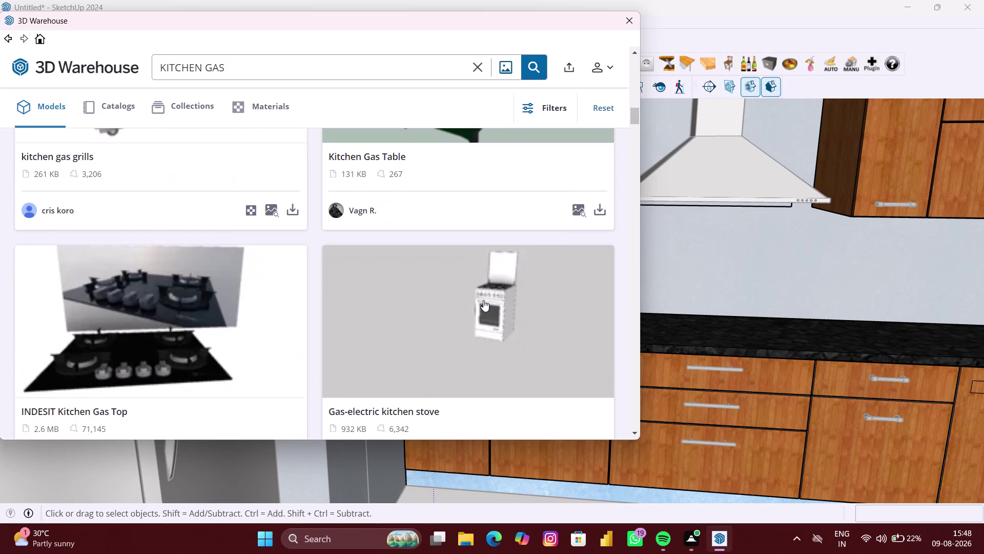
scroll(down, 3)
scroll(down, 3)
scroll(up, 3)
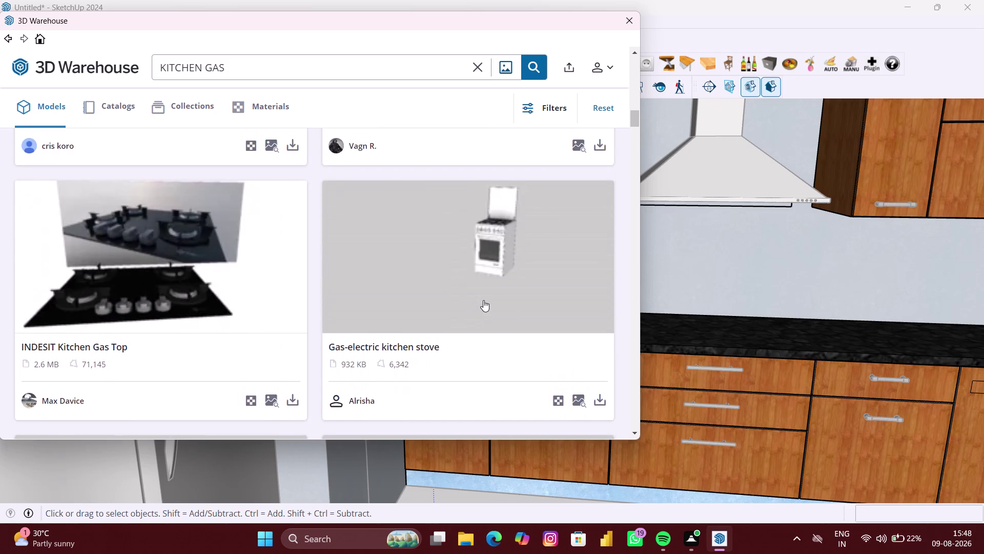
scroll(down, 3)
scroll(down, 3)
scroll(down, 3)
scroll(down, 3)
scroll(down, 3)
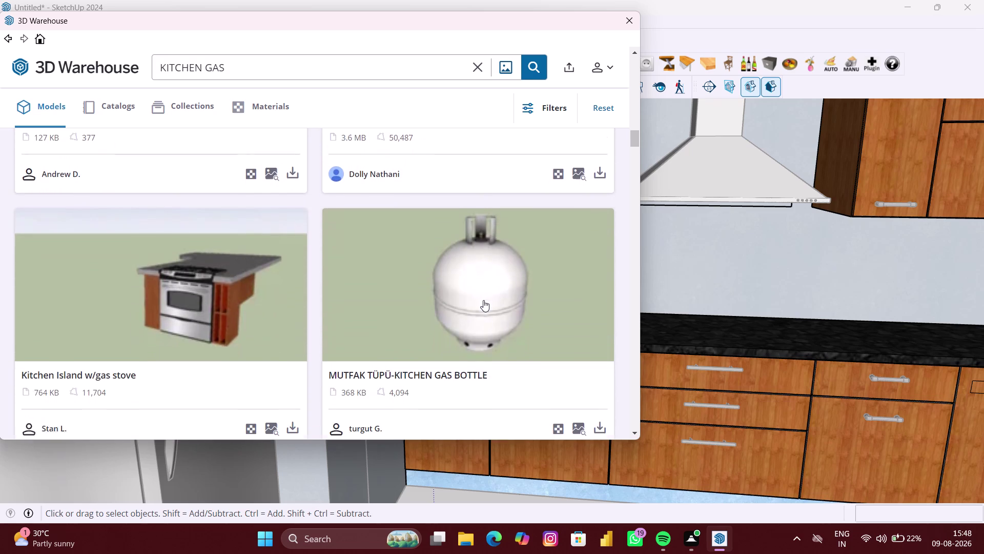
scroll(down, 3)
scroll(down, 3)
scroll(down, 3)
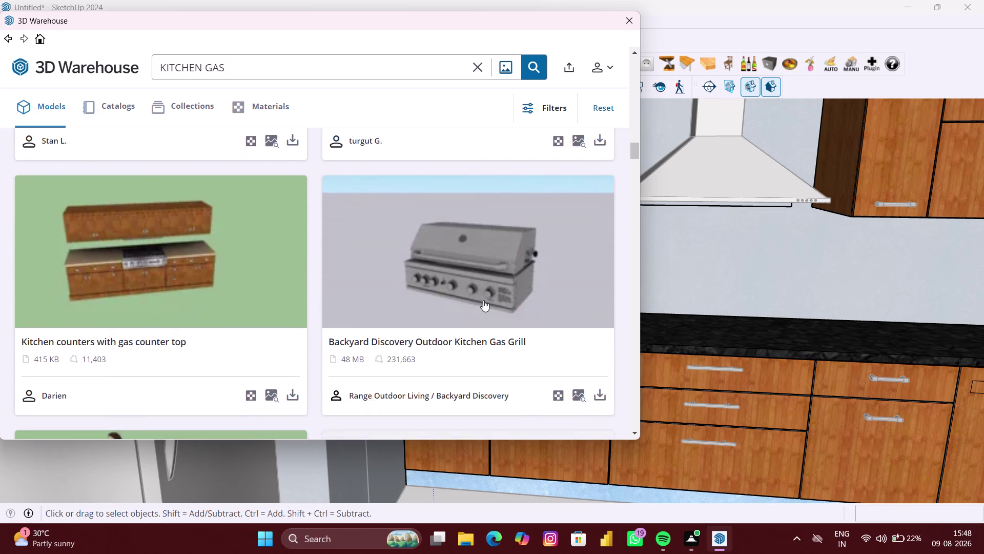
scroll(down, 3)
scroll(down, 3)
scroll(down, 3)
scroll(down, 3)
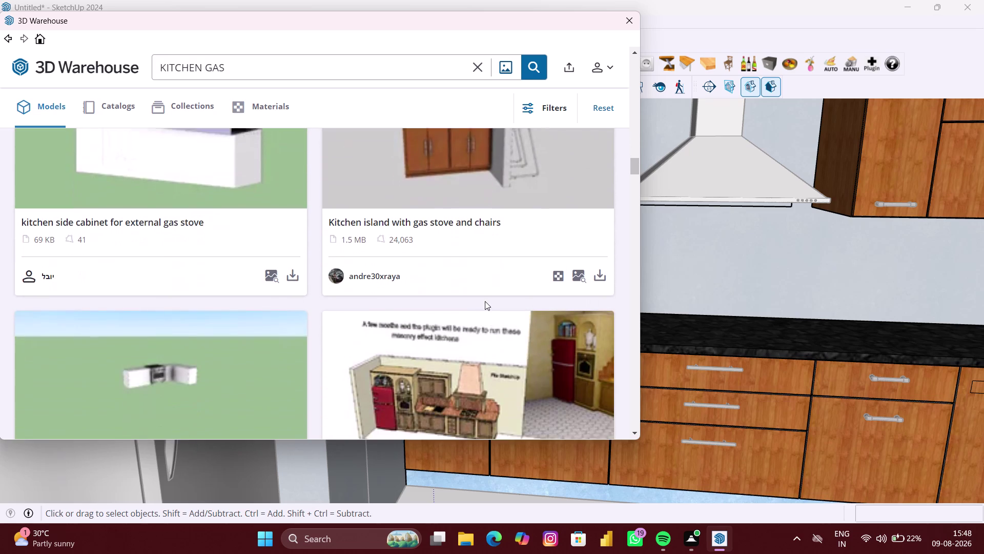
scroll(down, 3)
scroll(down, 3)
scroll(down, 3)
scroll(down, 3)
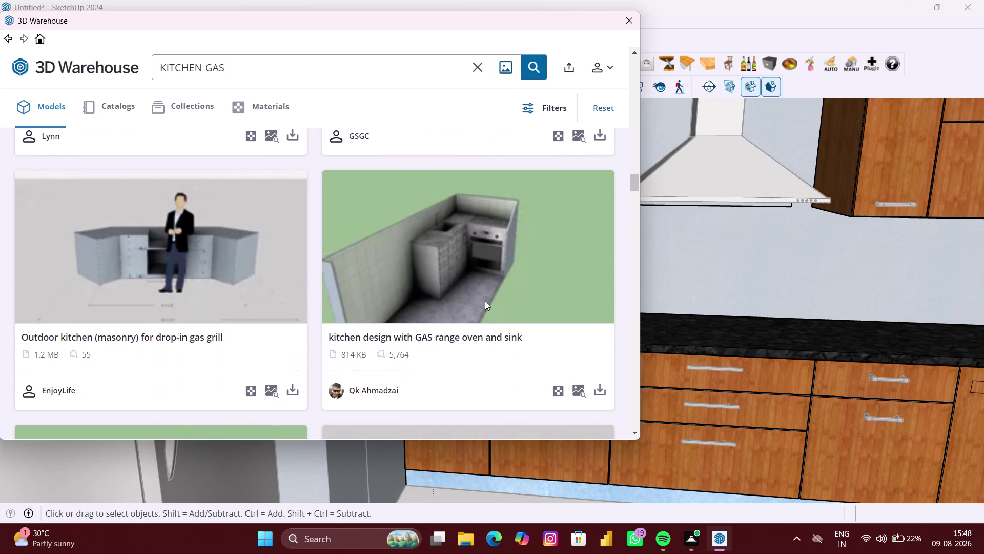
scroll(down, 3)
scroll(down, 3)
scroll(down, 3)
scroll(down, 3)
scroll(down, 3)
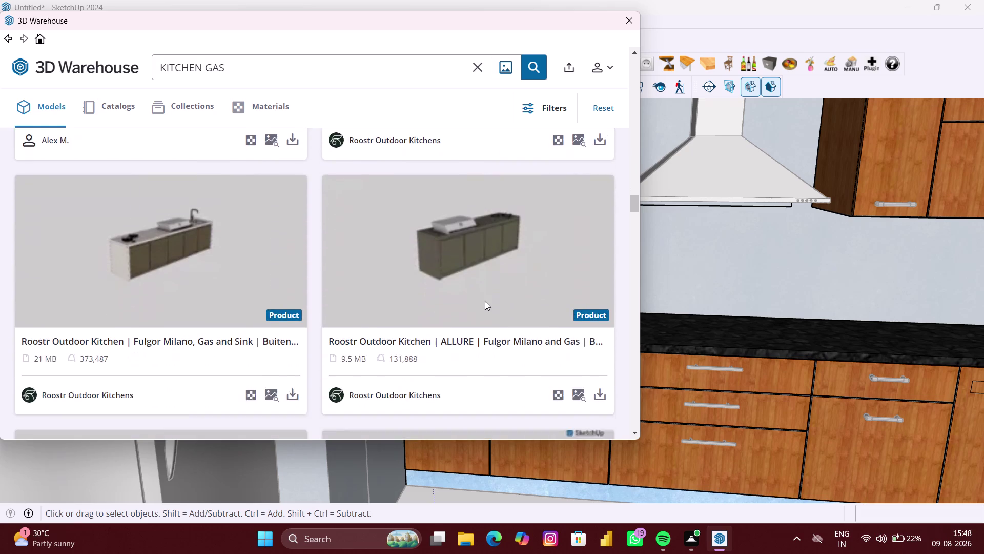
scroll(down, 3)
scroll(down, 3)
scroll(down, 3)
scroll(down, 3)
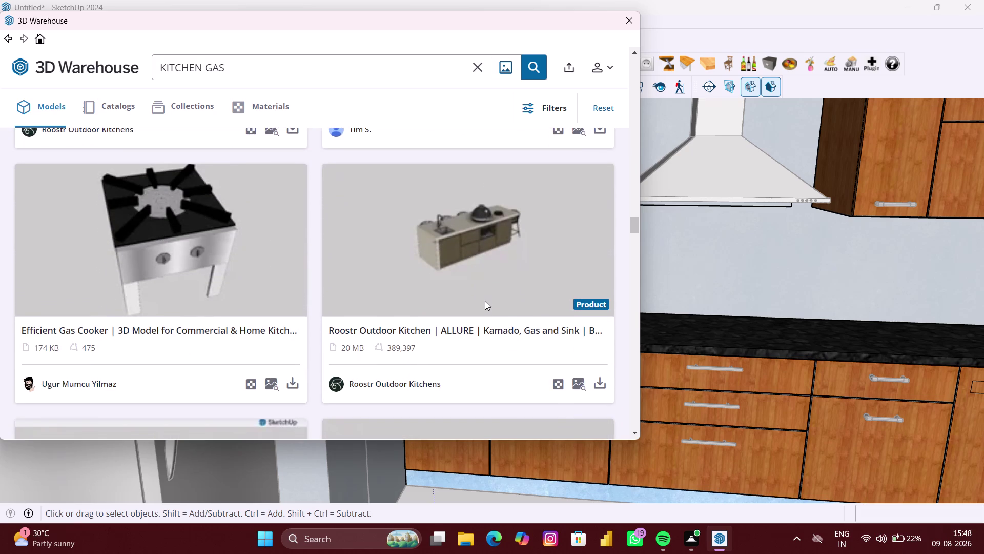
scroll(down, 3)
scroll(down, 3)
scroll(down, 3)
scroll(down, 3)
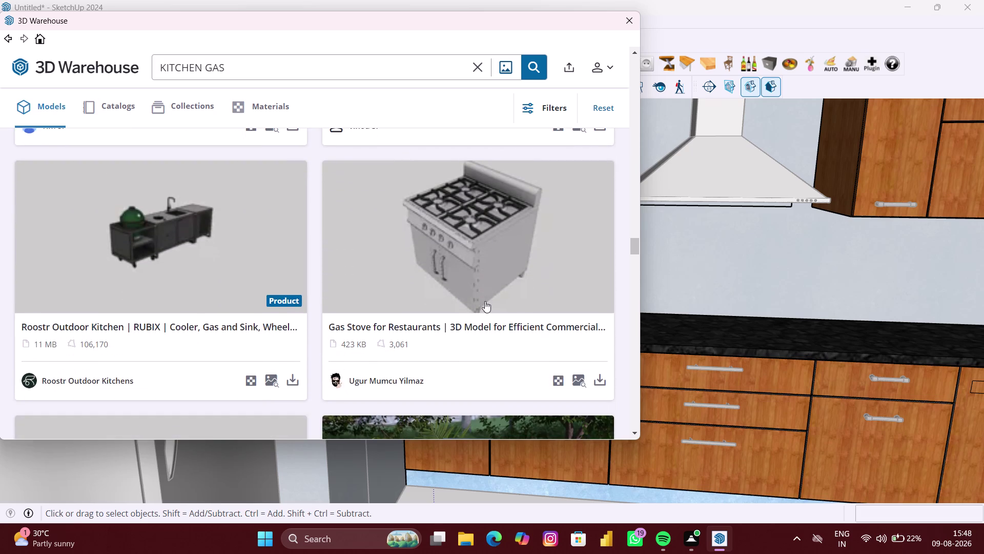
scroll(down, 3)
scroll(down, 3)
scroll(down, 3)
scroll(down, 3)
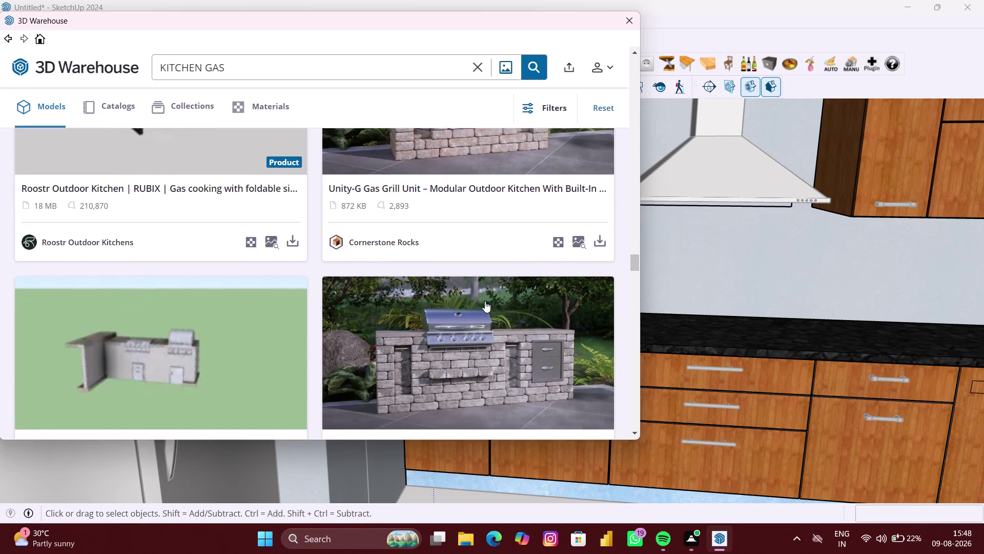
scroll(down, 3)
scroll(up, 3)
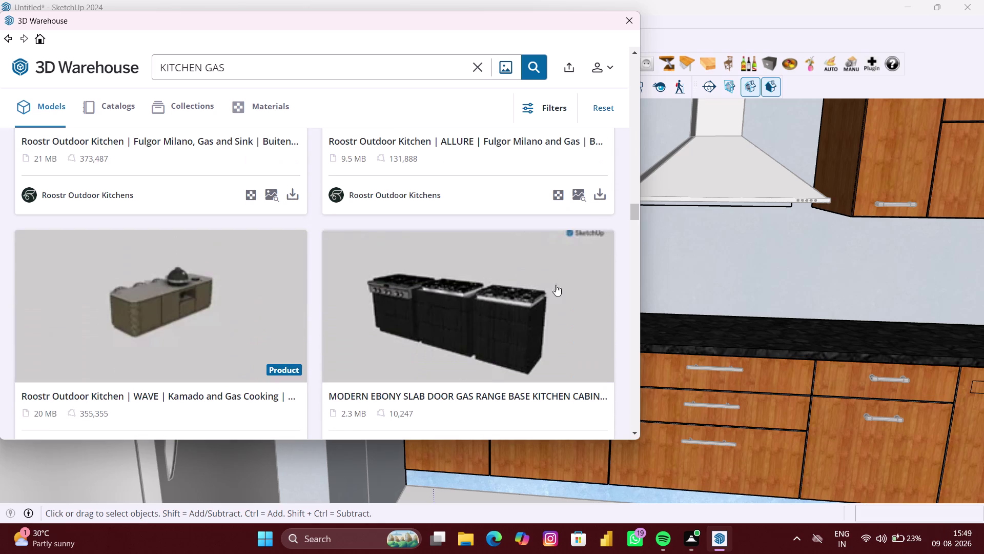
drag(634, 207, 633, 115)
scroll(down, 3)
scroll(down, 3)
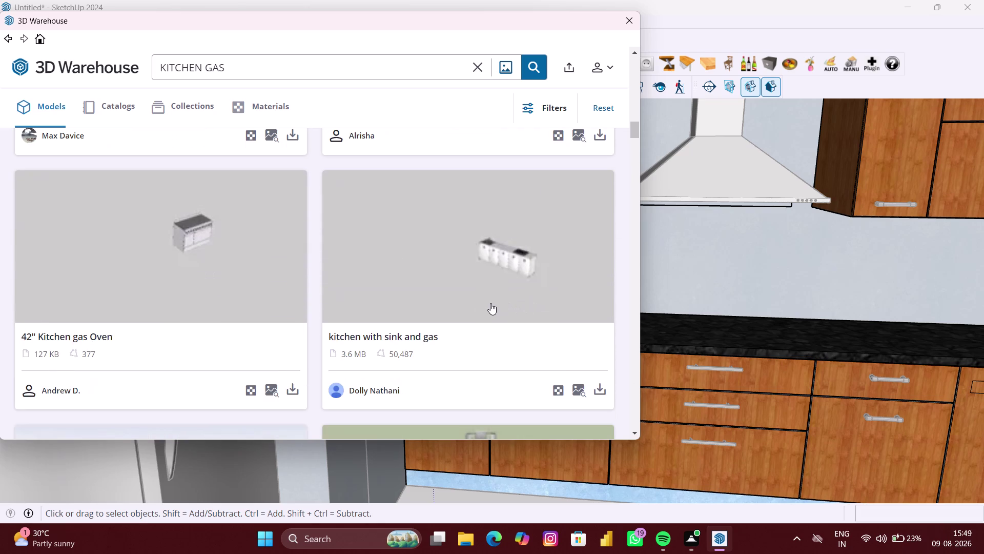
scroll(down, 3)
scroll(down, 3)
scroll(down, 3)
scroll(down, 3)
scroll(down, 3)
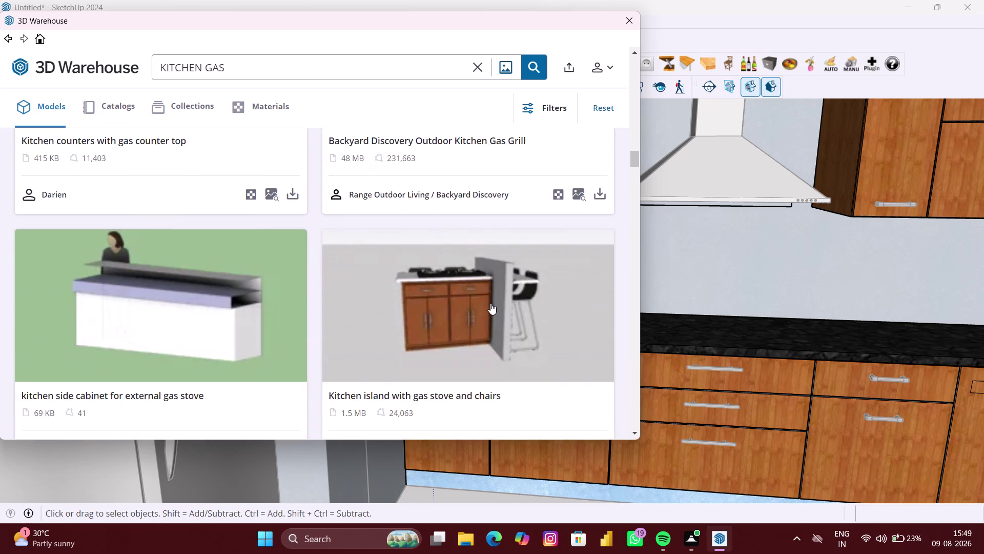
scroll(down, 3)
scroll(down, 3)
scroll(down, 3)
scroll(down, 3)
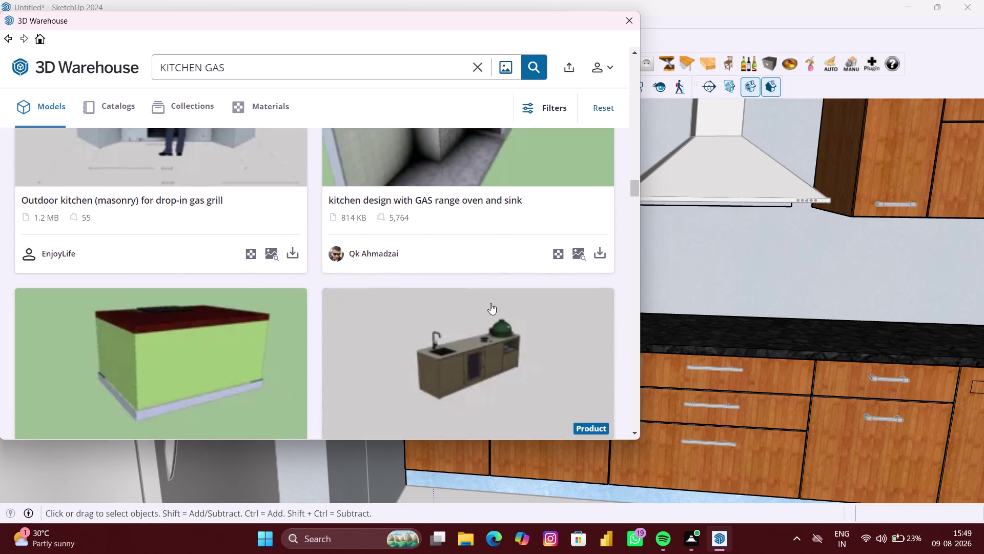
scroll(down, 3)
drag(633, 186, 630, 41)
click(598, 407)
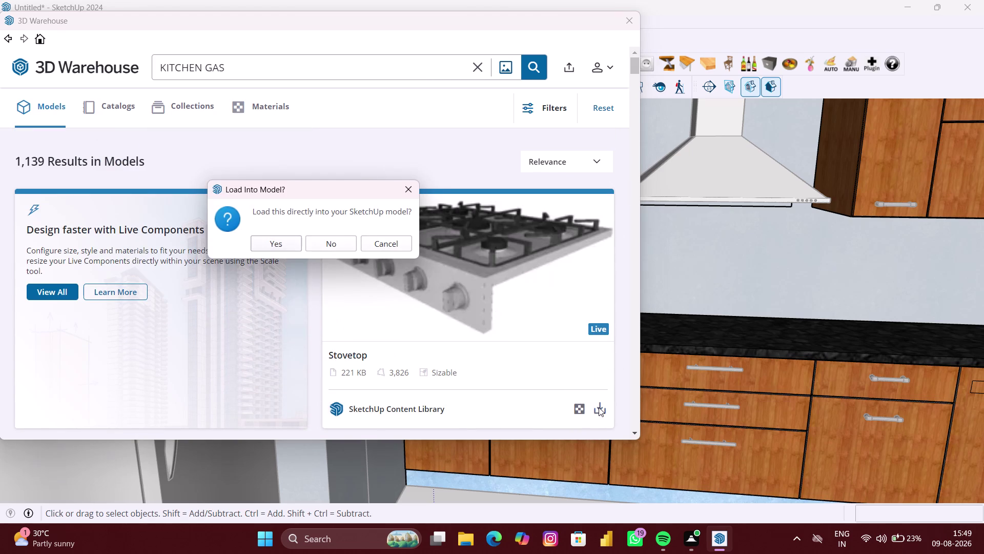
click(294, 240)
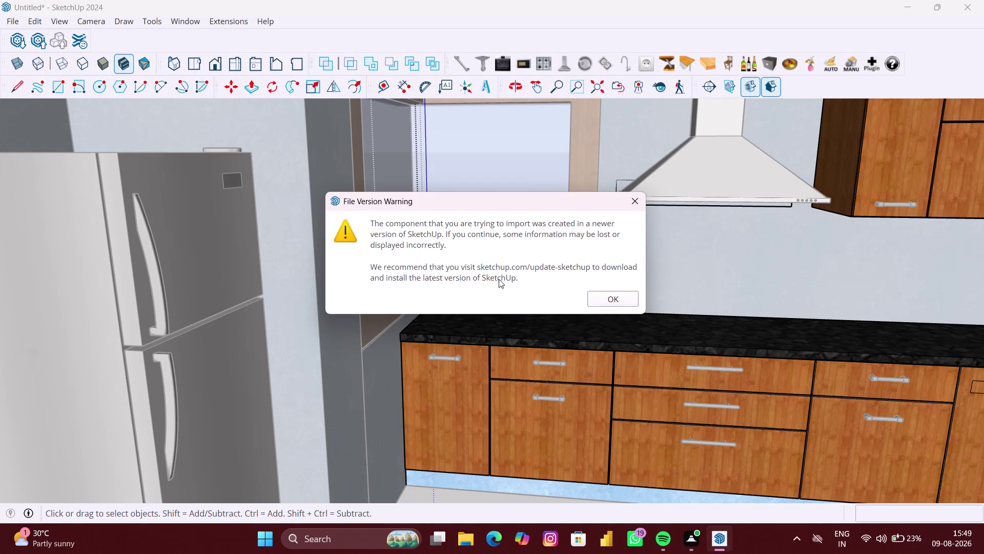
Accept the newer-version warning, drop the stovetop on the countertop and orbit around it.
click(615, 303)
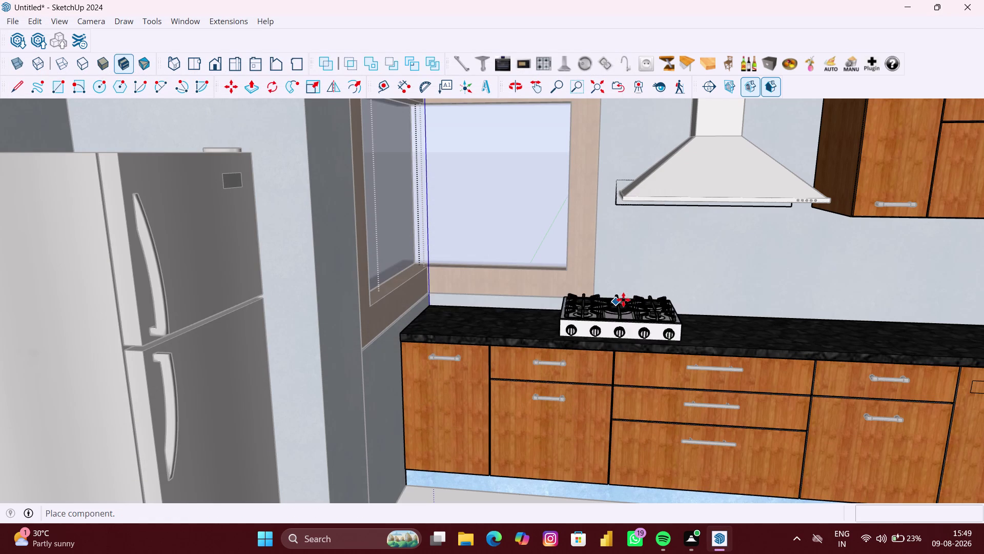
scroll(up, 3)
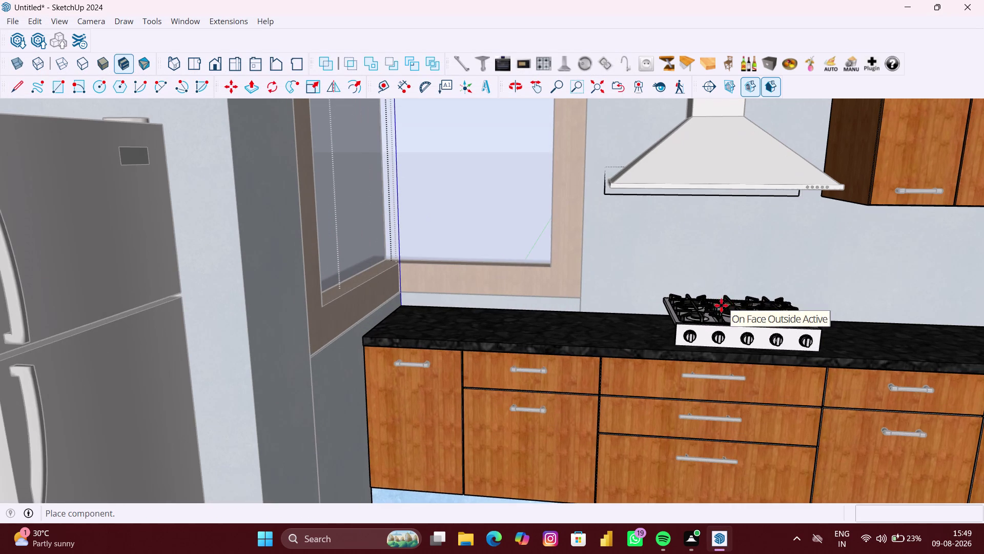
scroll(up, 3)
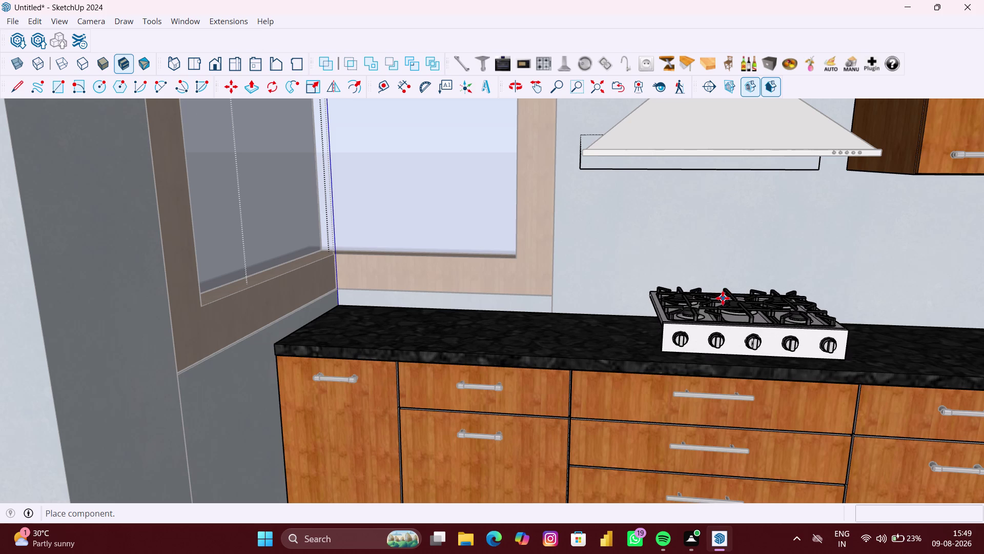
click(722, 299)
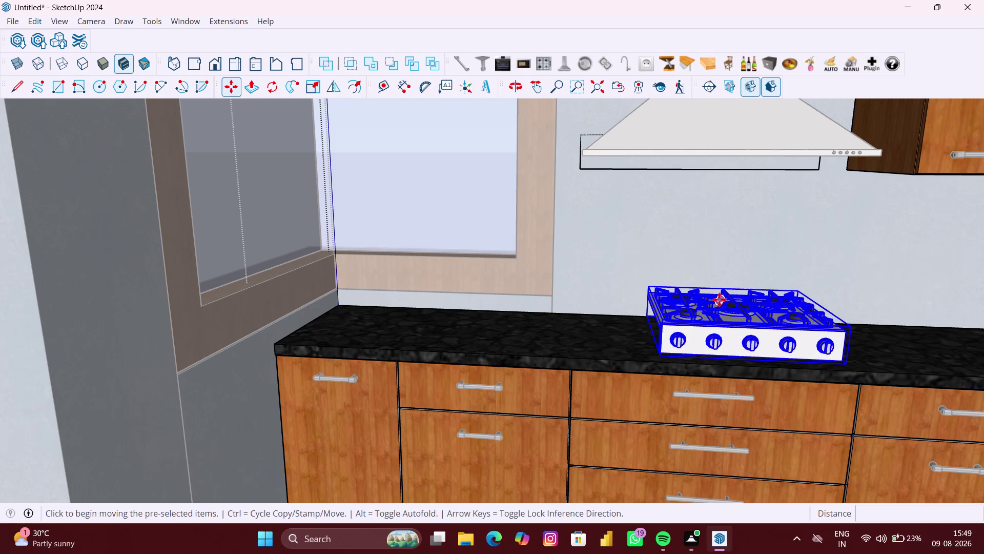
scroll(up, 3)
middle_drag(670, 334, 756, 344)
scroll(down, 3)
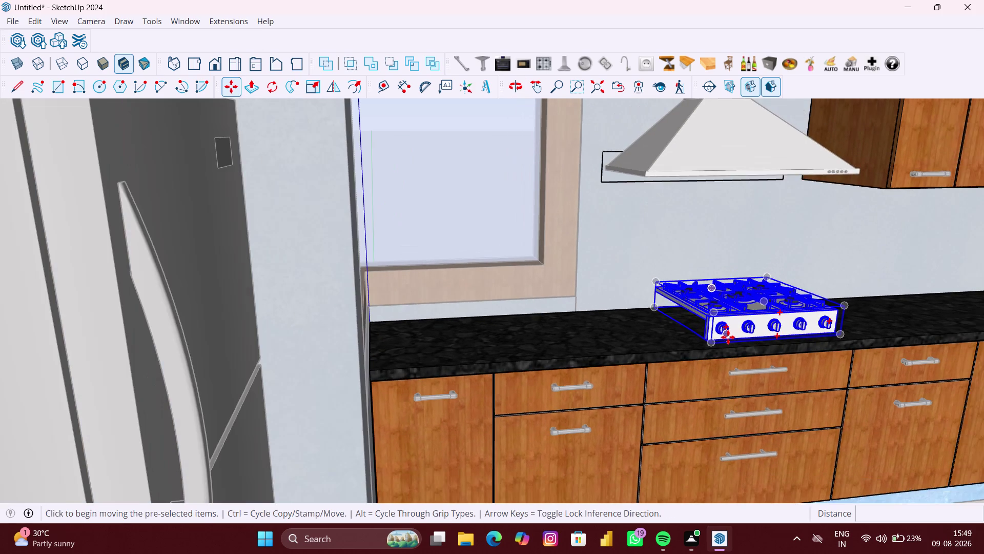
middle_drag(728, 336, 543, 328)
scroll(down, 3)
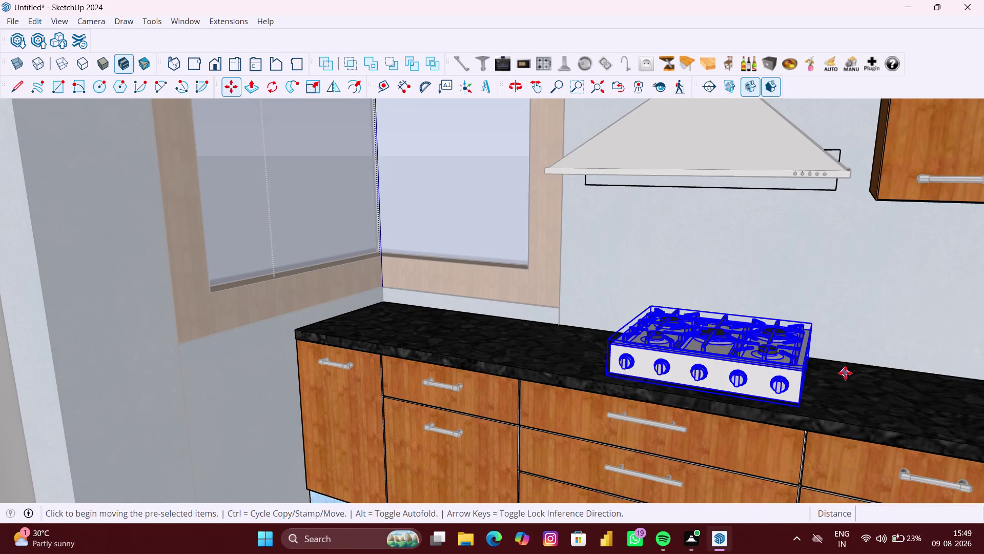
middle_drag(844, 372, 754, 358)
scroll(up, 3)
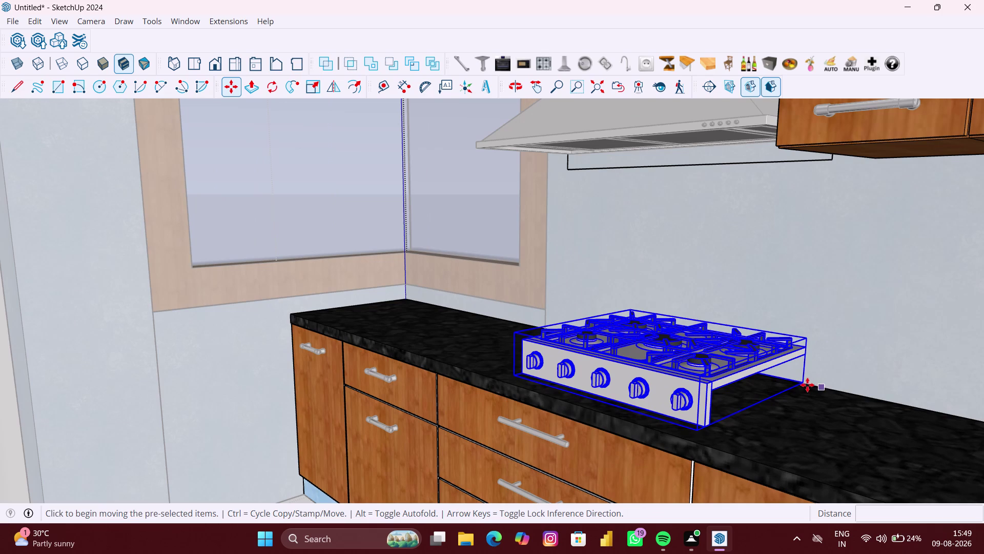
Reposition the stovetop by its corner on the countertop.
click(805, 382)
scroll(up, 3)
scroll(up, 3)
click(800, 378)
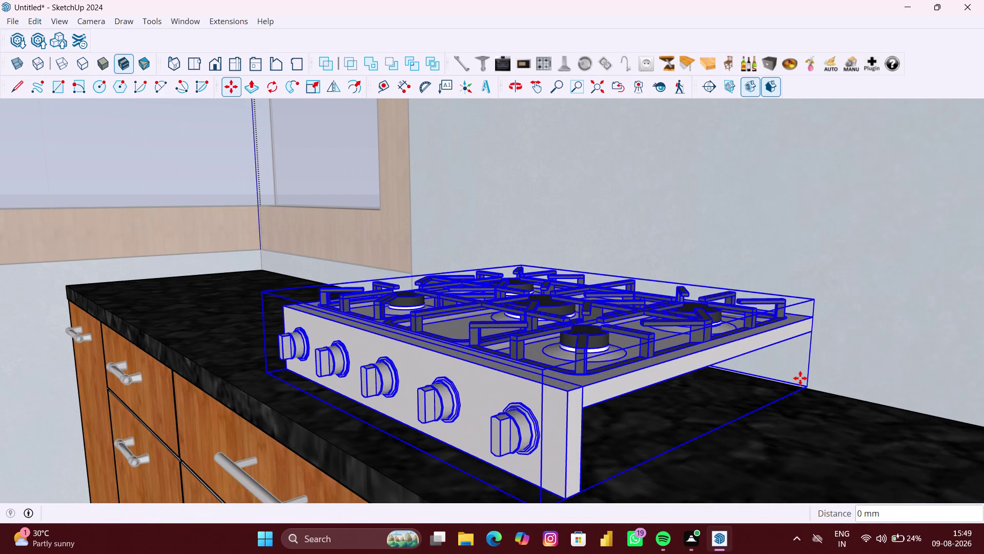
scroll(down, 3)
scroll(down, 3)
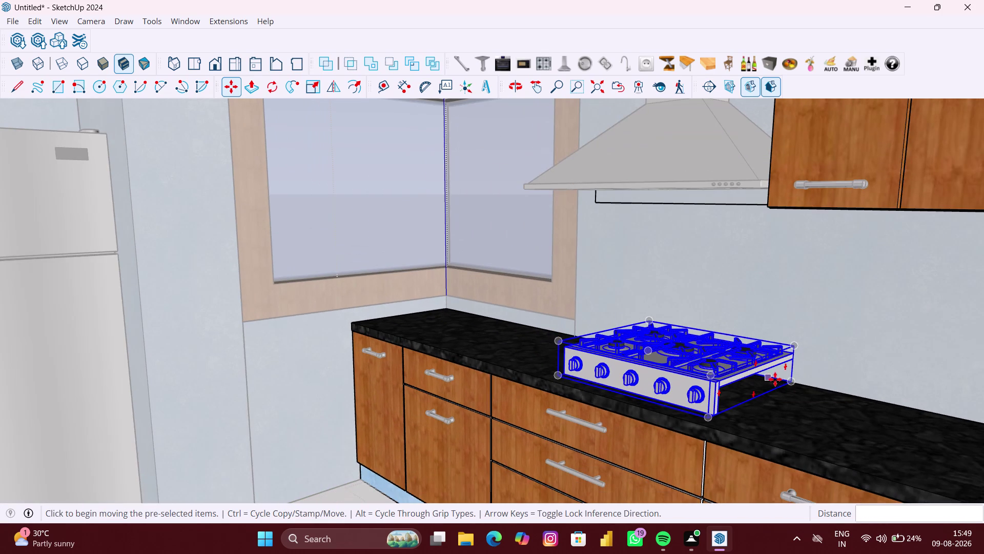
Orbit out and look down on the counter to check the stovetop placement.
middle_drag(778, 378, 846, 402)
scroll(down, 3)
middle_drag(836, 403, 835, 412)
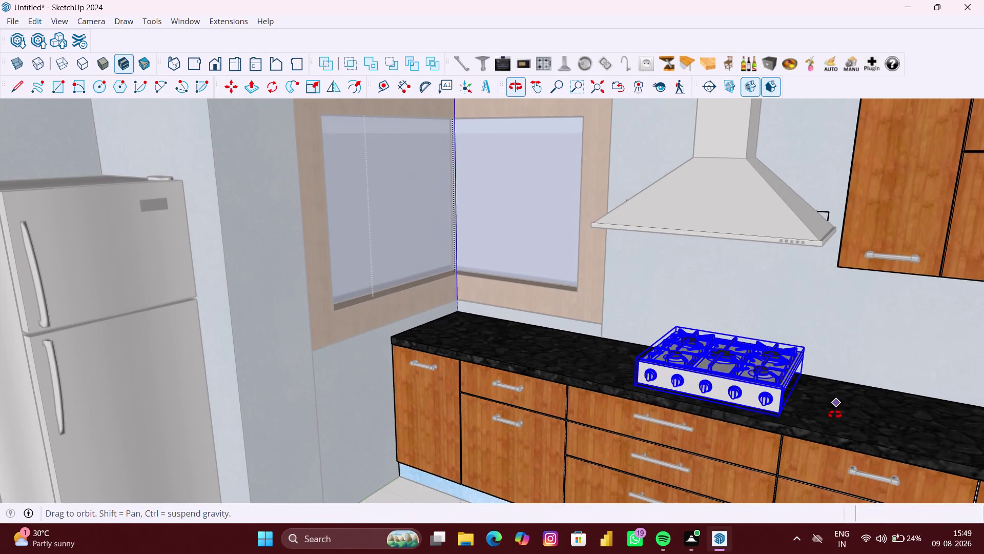
middle_drag(835, 413, 847, 454)
scroll(down, 3)
middle_drag(828, 439, 824, 465)
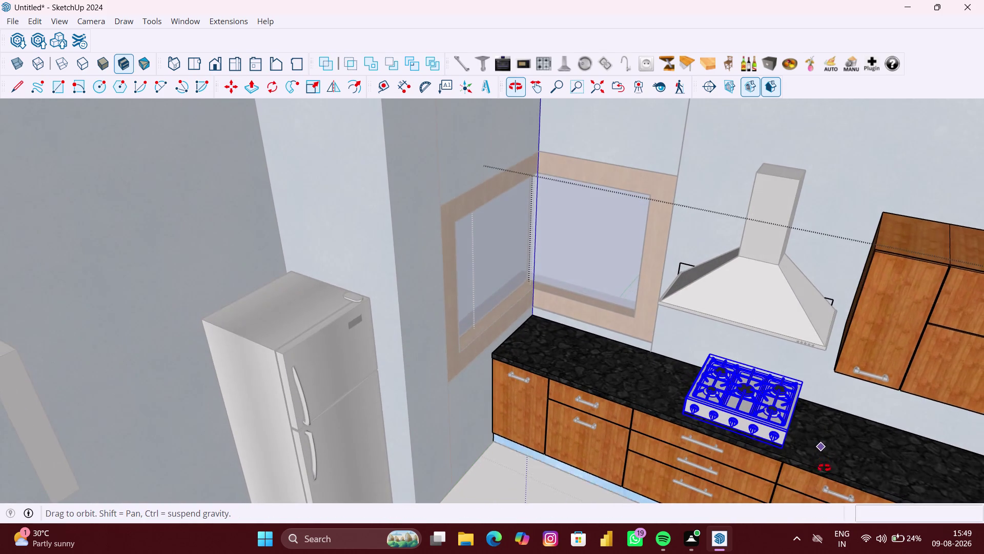
middle_drag(824, 466, 823, 470)
scroll(down, 3)
middle_drag(819, 453, 794, 500)
scroll(up, 3)
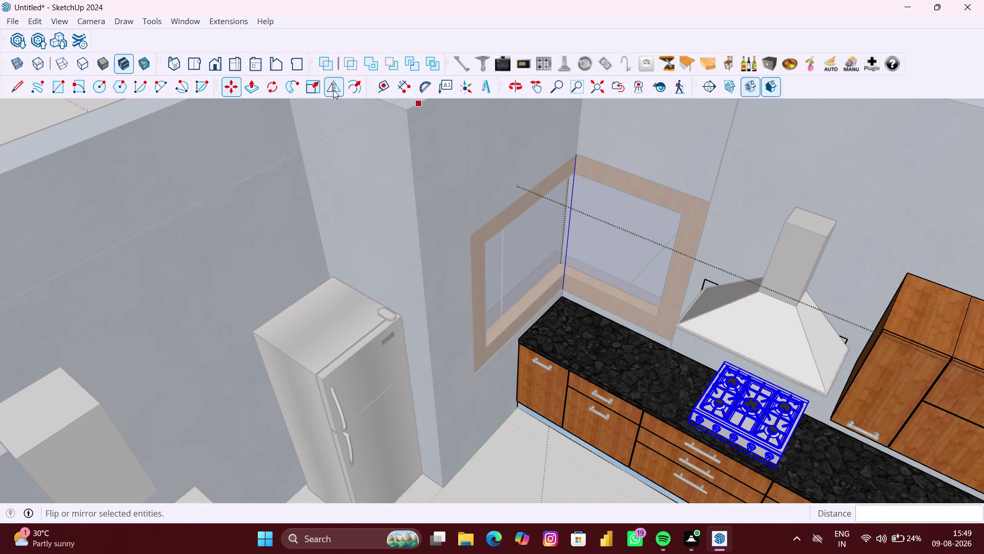
click(316, 89)
scroll(up, 3)
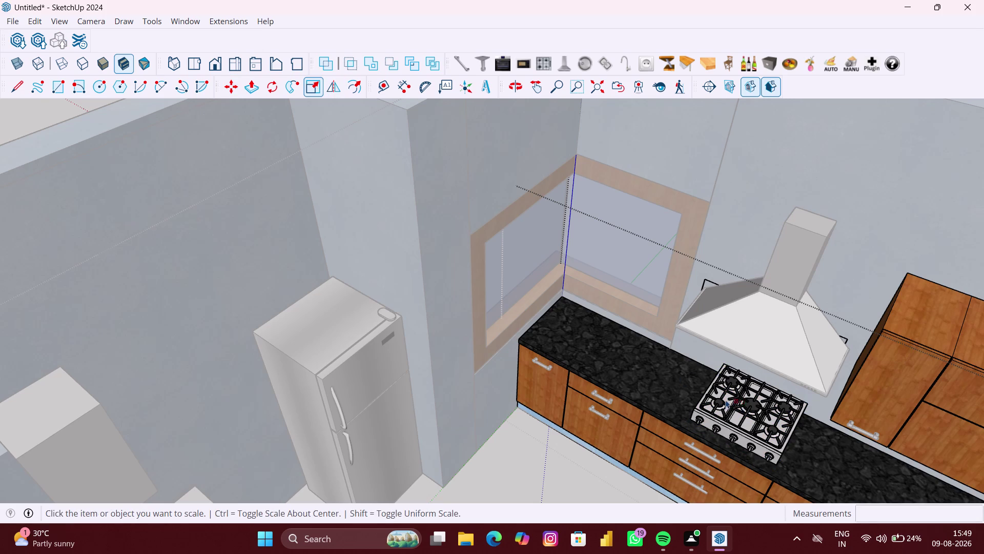
key(space)
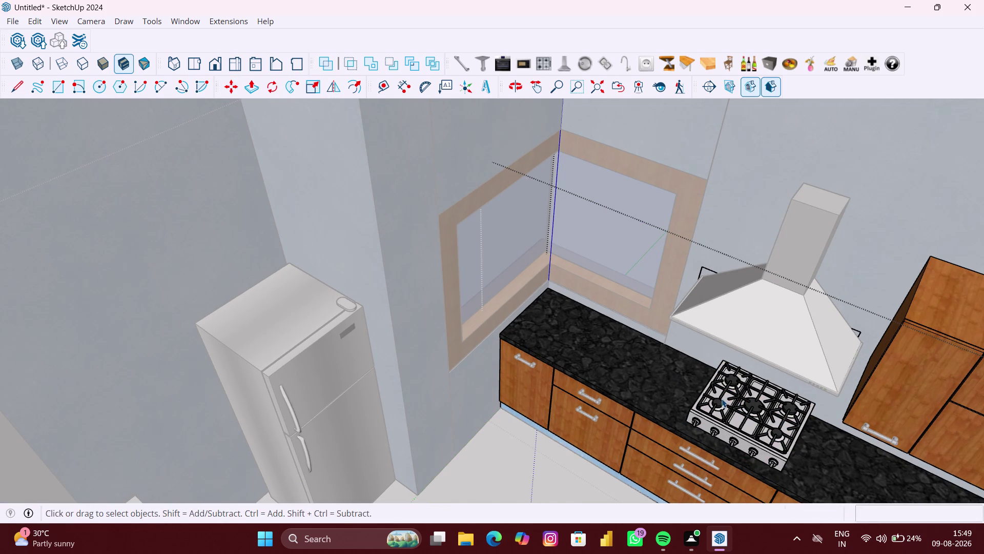
scroll(down, 3)
click(495, 367)
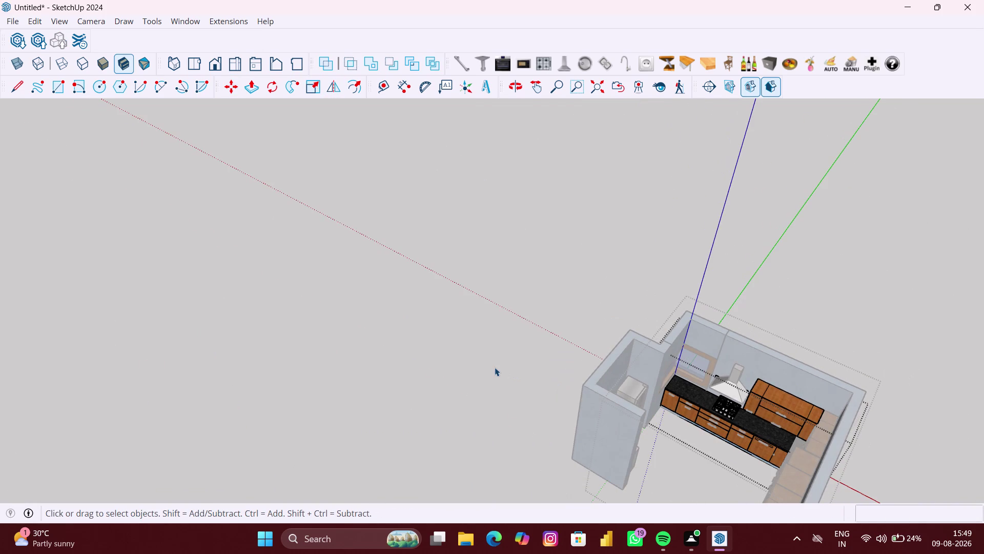
scroll(up, 3)
click(698, 409)
scroll(up, 3)
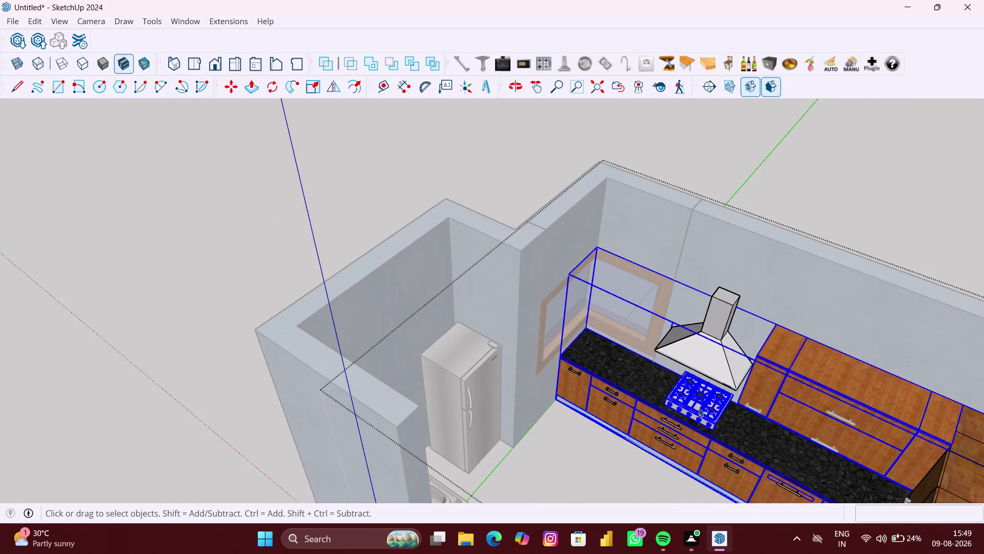
double_click(698, 408)
click(698, 407)
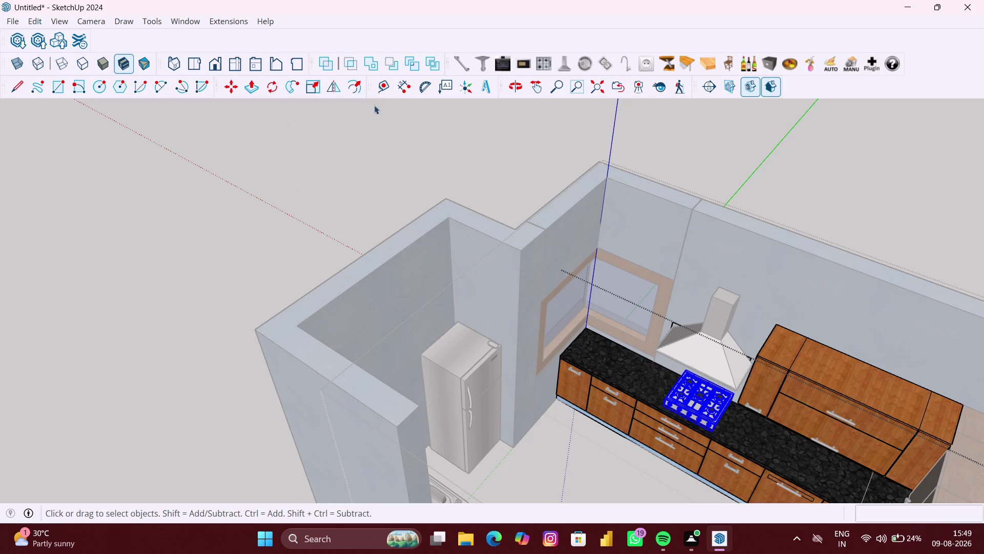
click(314, 88)
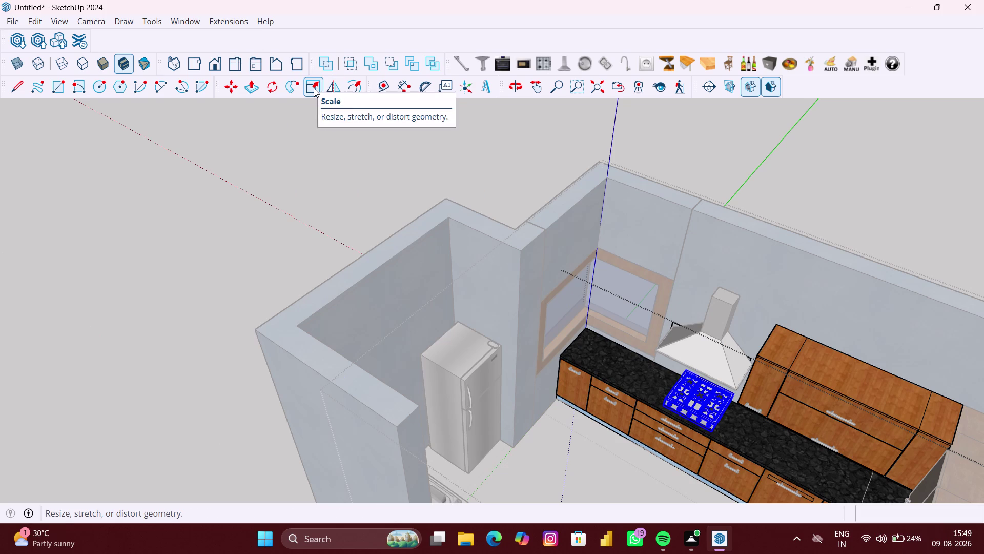
scroll(up, 3)
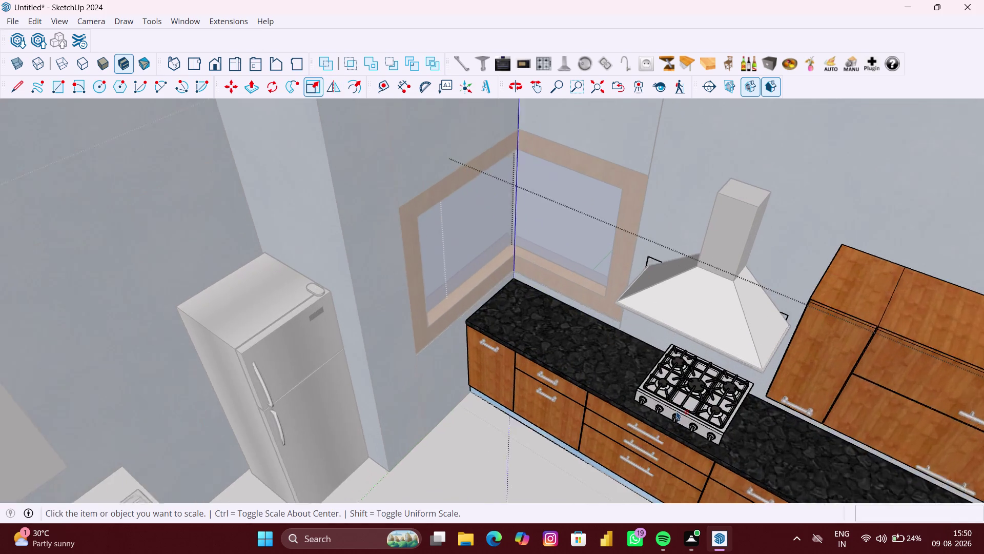
scroll(up, 3)
scroll(up, 3)
key(space)
click(689, 403)
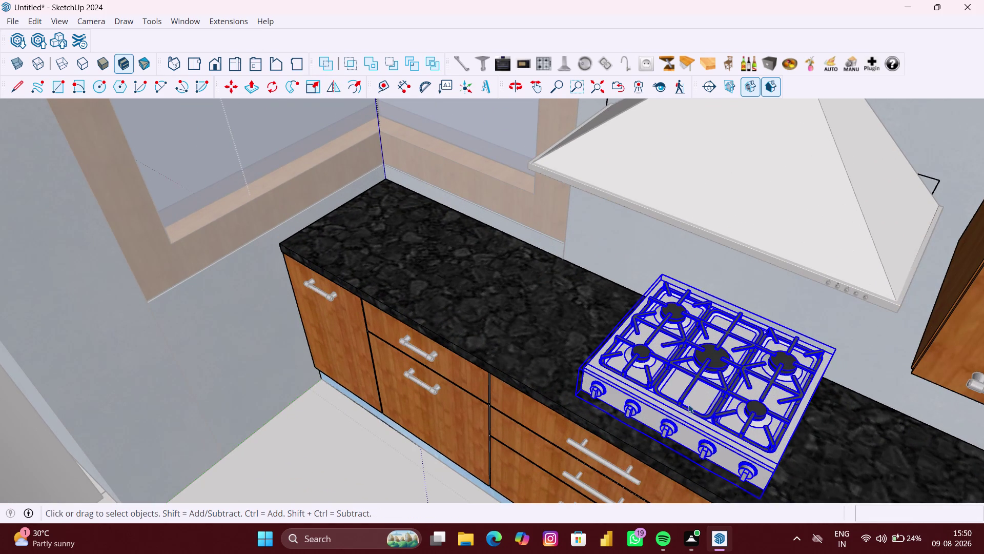
right_click(688, 404)
click(732, 260)
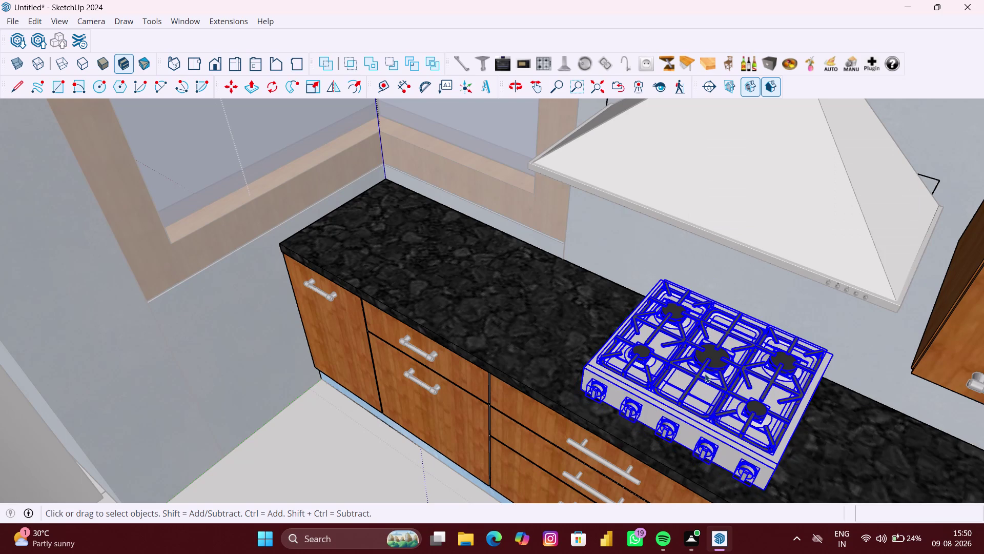
click(705, 373)
click(705, 373)
click(752, 393)
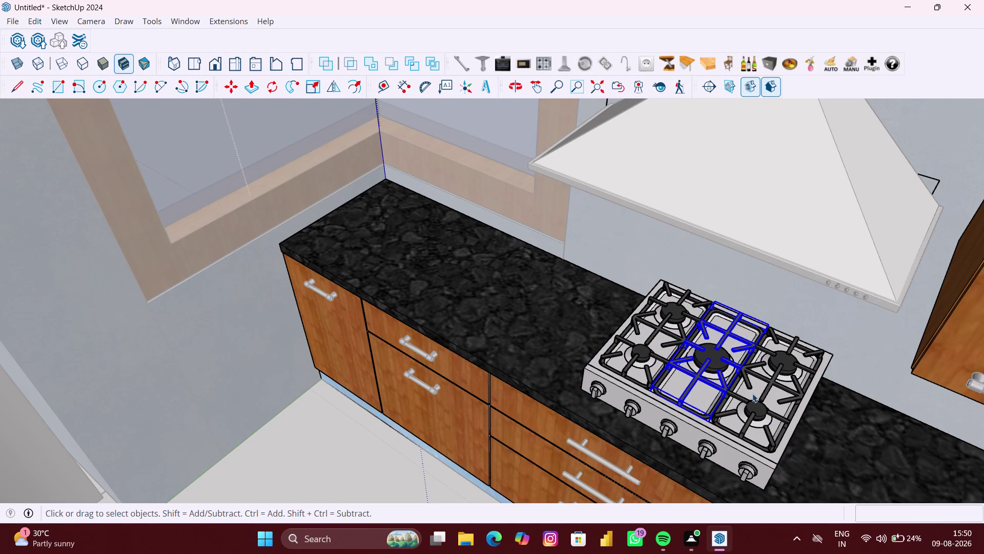
scroll(down, 3)
double_click(761, 443)
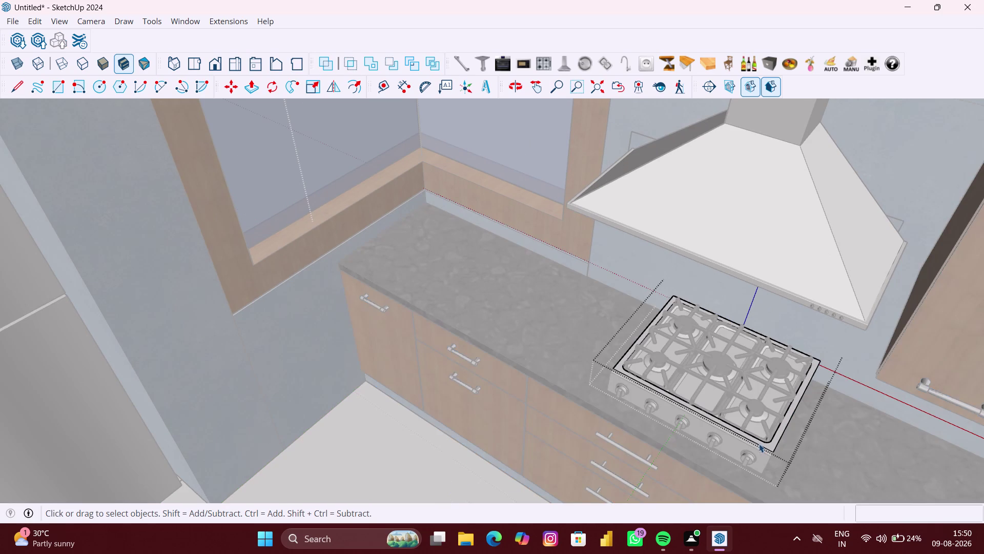
scroll(down, 3)
click(462, 458)
double_click(507, 410)
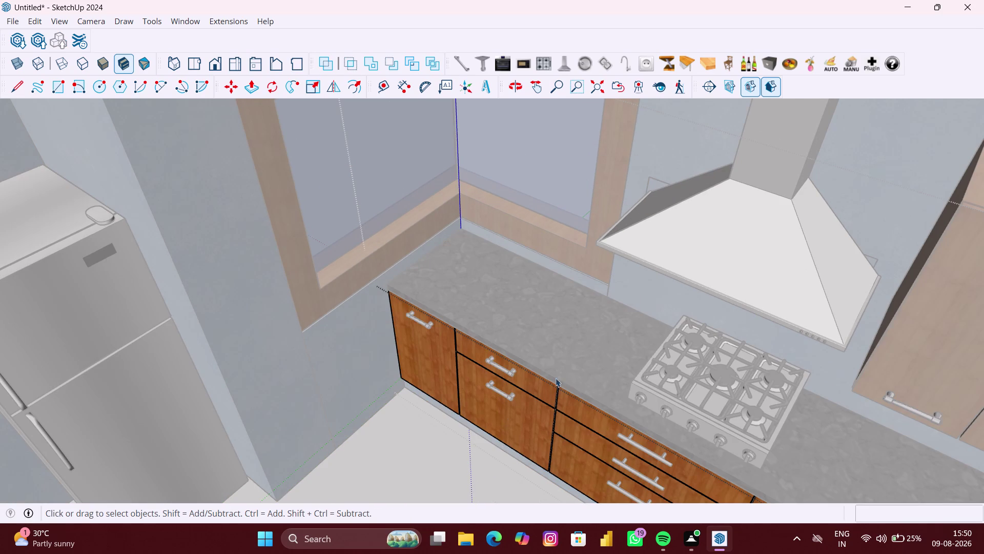
click(580, 364)
scroll(down, 3)
click(446, 440)
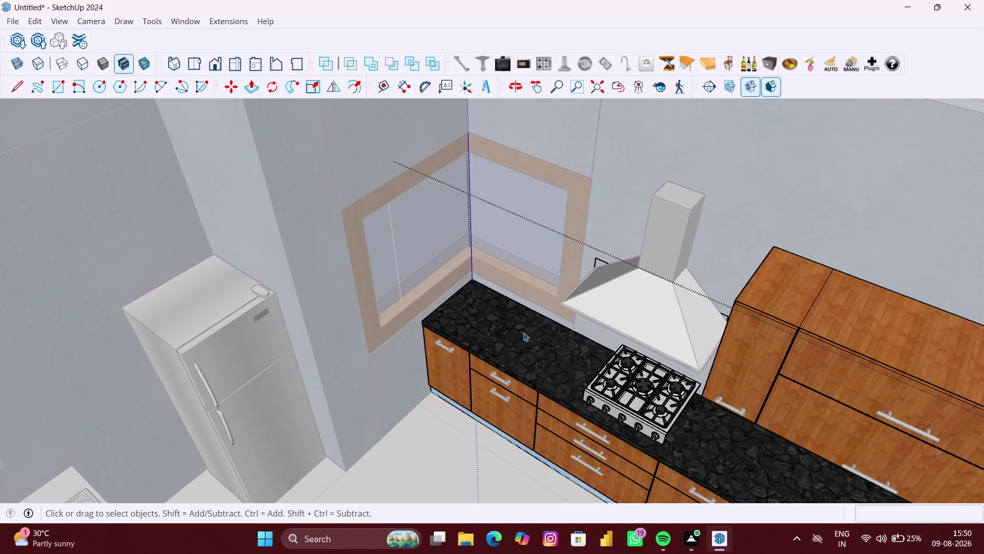
click(525, 331)
double_click(526, 338)
click(636, 405)
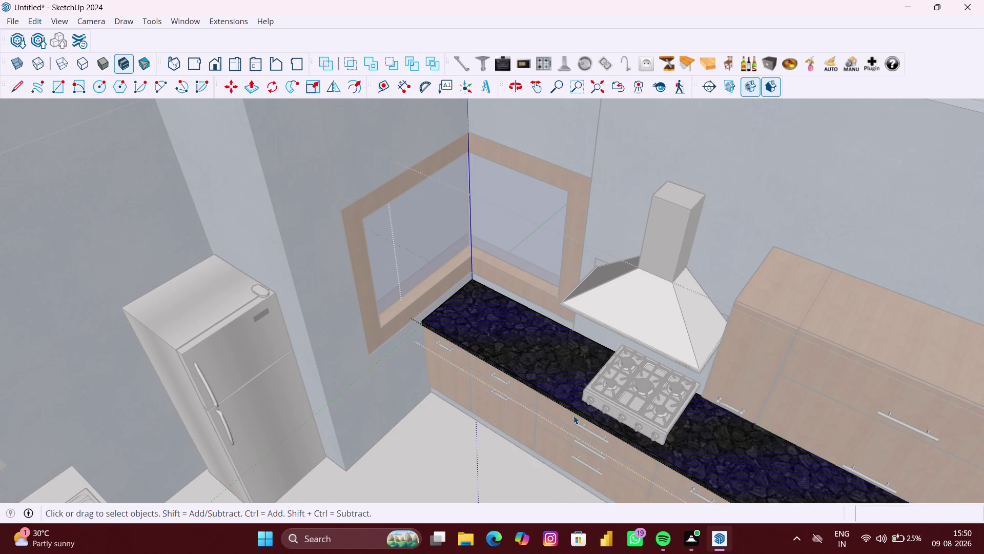
click(369, 419)
click(535, 359)
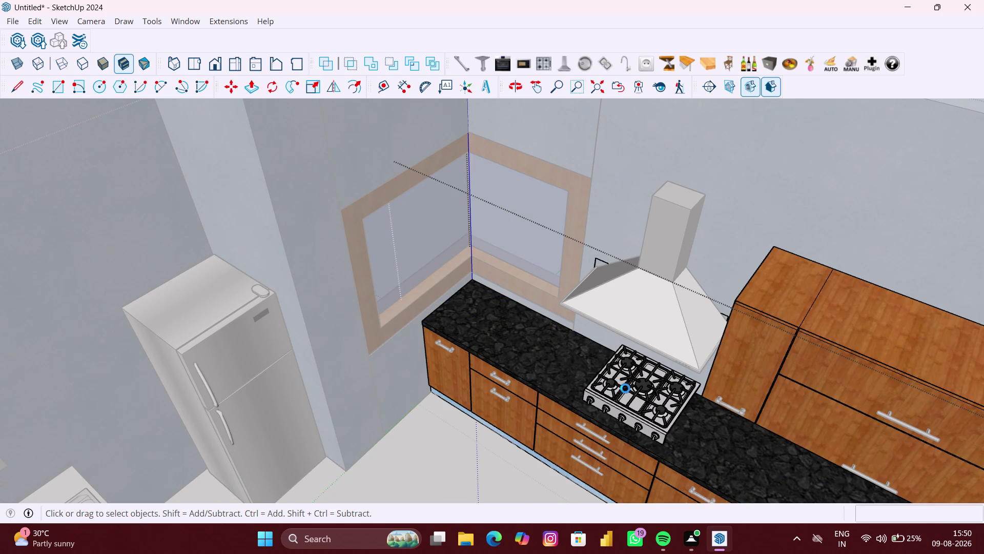
scroll(down, 3)
click(621, 398)
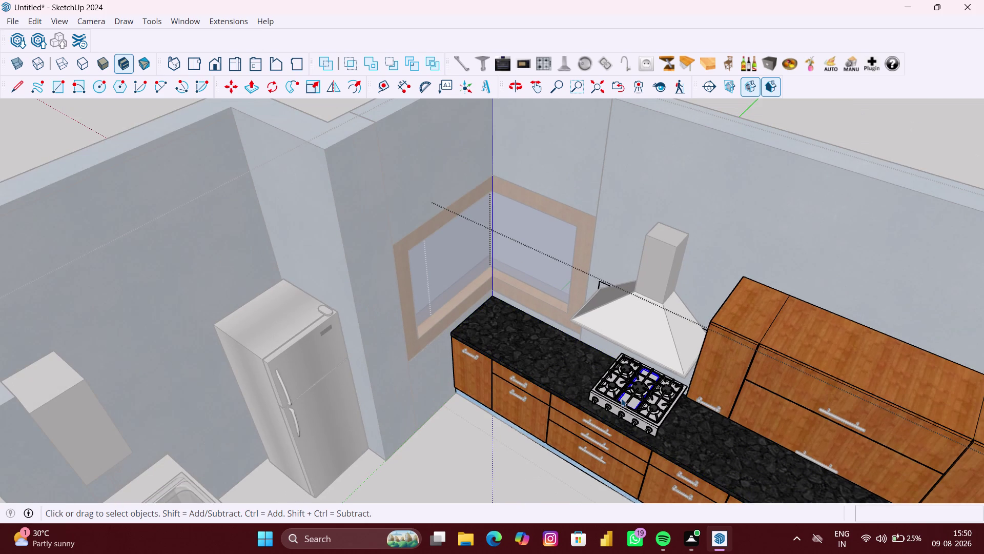
scroll(up, 3)
scroll(down, 3)
click(259, 416)
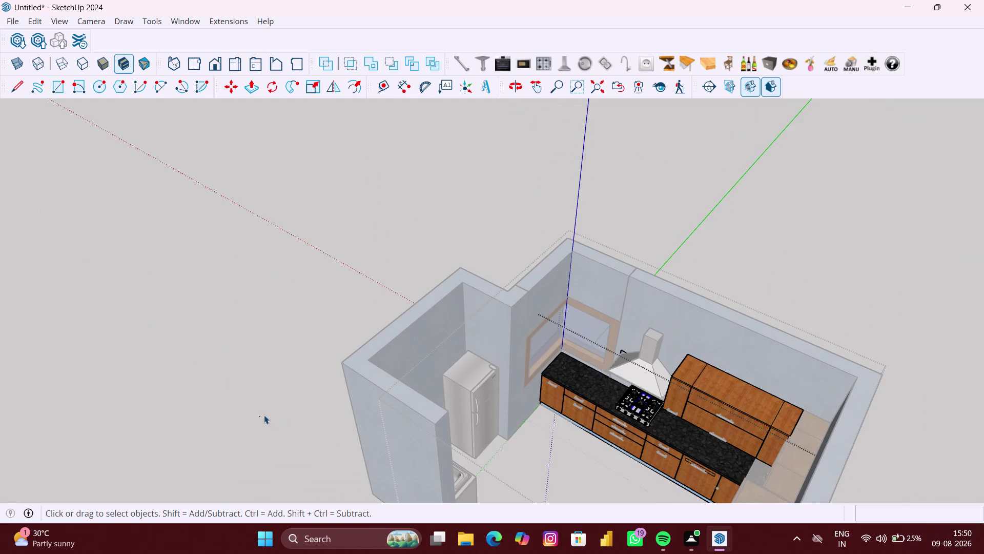
scroll(up, 3)
click(645, 433)
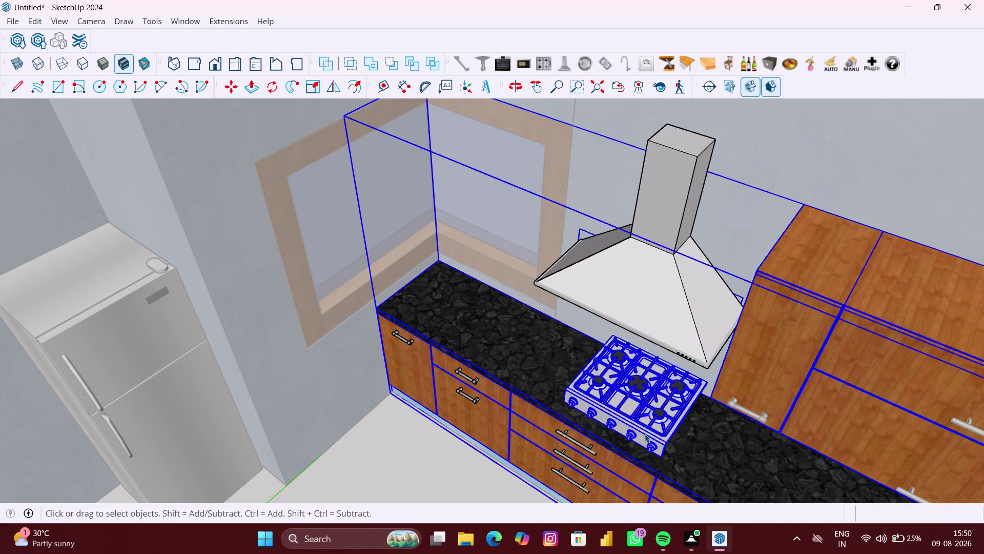
click(589, 434)
click(589, 434)
click(610, 422)
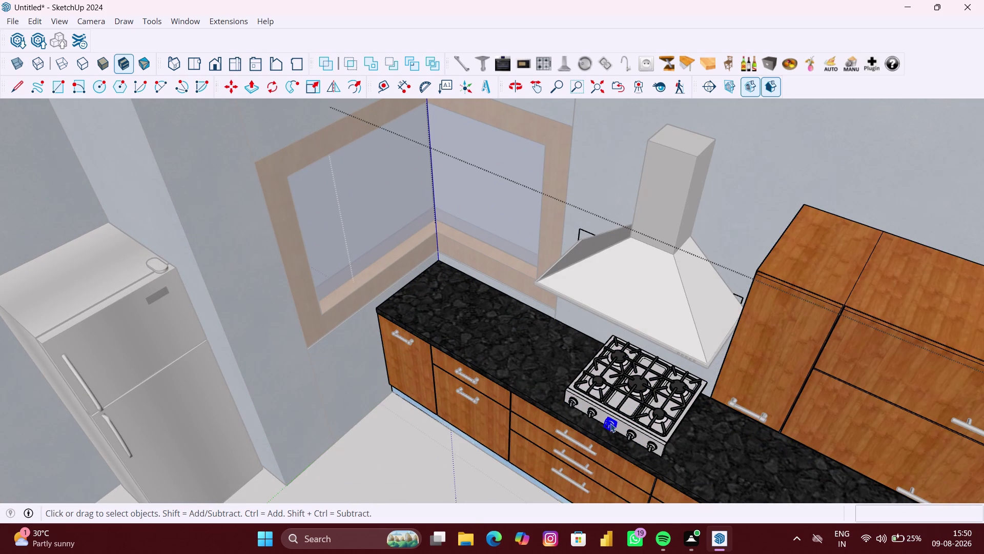
click(631, 425)
scroll(down, 3)
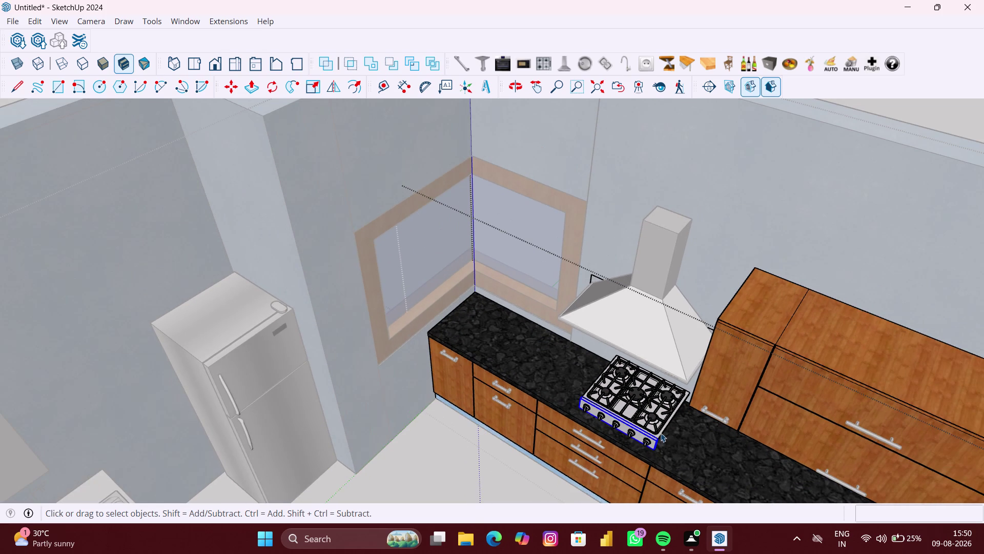
double_click(661, 432)
click(651, 431)
scroll(down, 3)
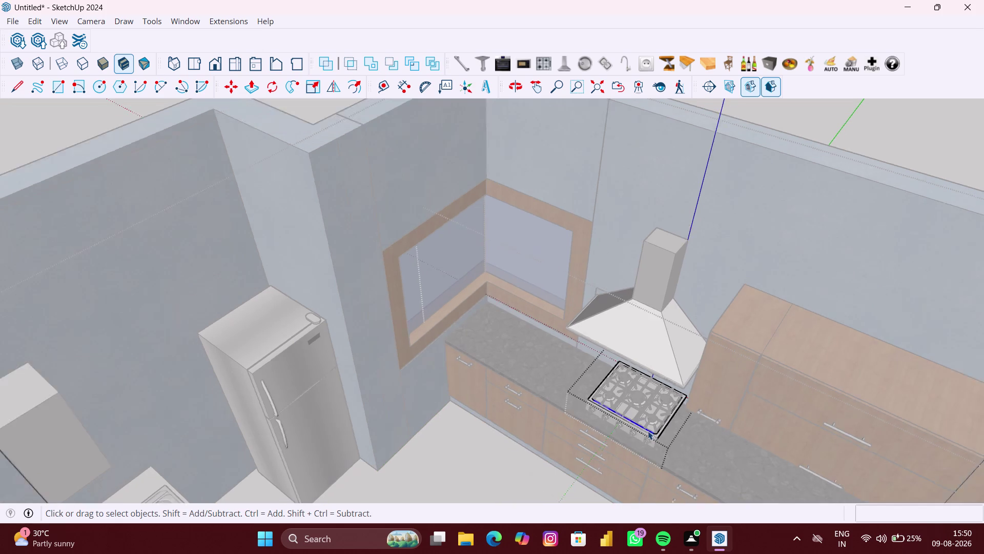
scroll(down, 3)
click(359, 413)
scroll(up, 3)
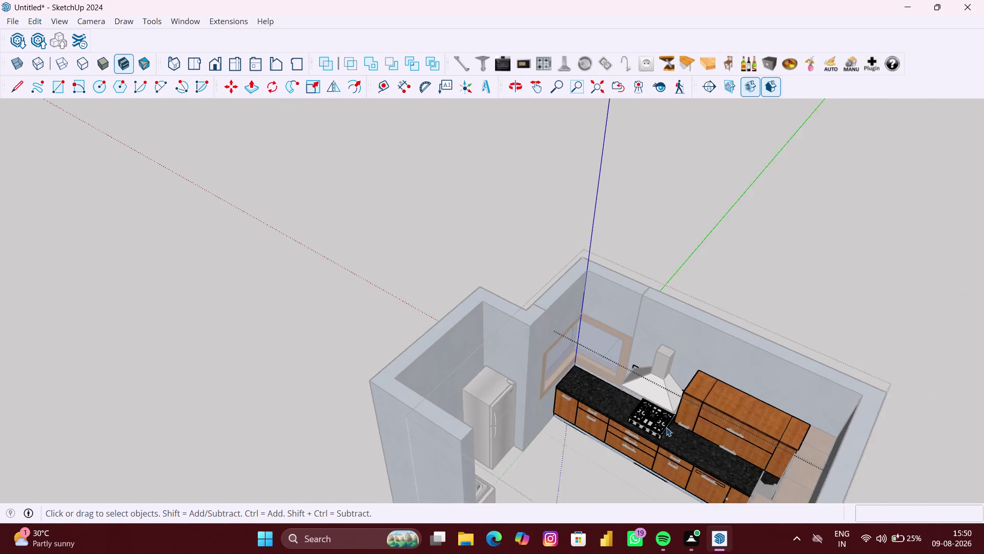
scroll(up, 3)
scroll(up, 3)
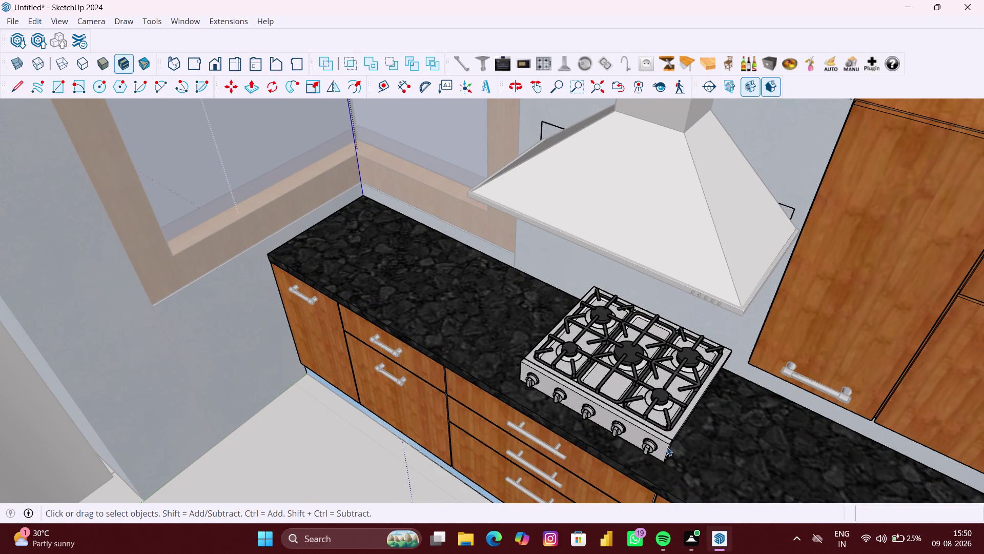
drag(670, 442, 590, 372)
drag(591, 373, 596, 364)
scroll(up, 3)
scroll(down, 3)
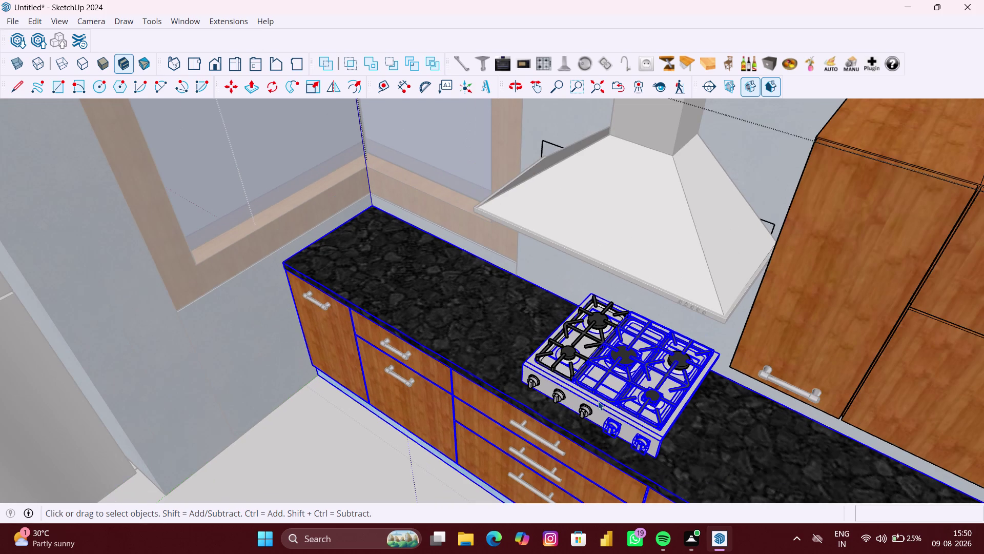
key(ctrl+z)
key(ctrl+z)
key(ctrl+z)
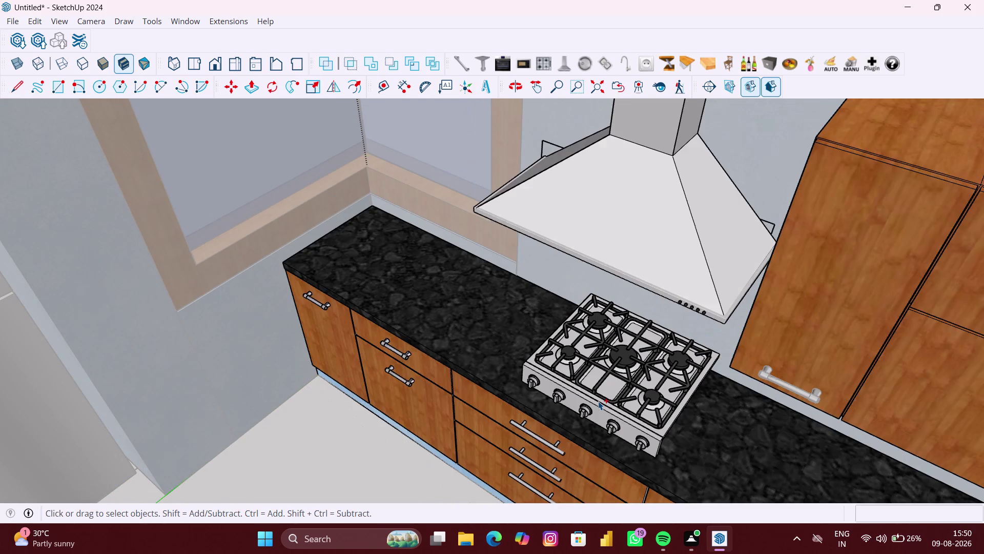
key(ctrl+z)
click(610, 397)
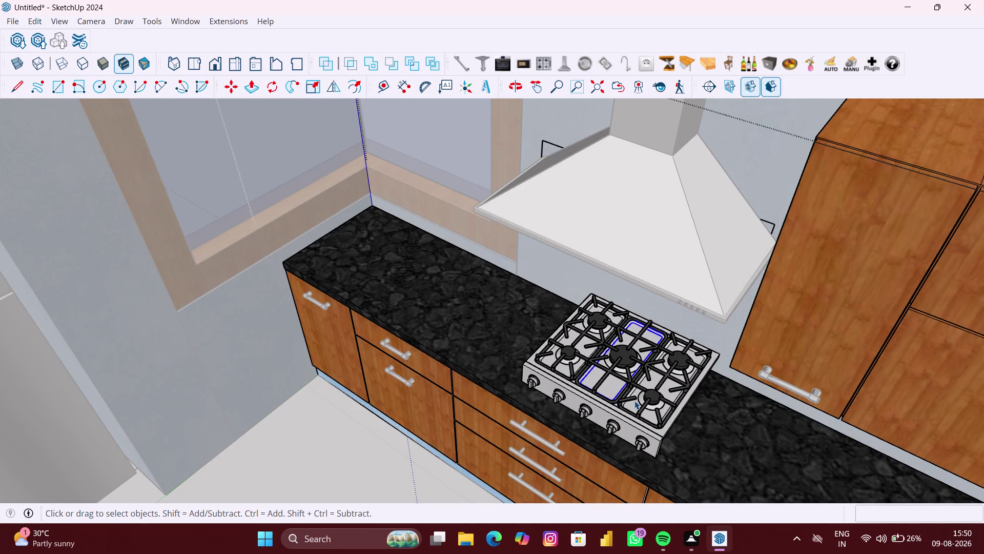
key(ctrl+z)
key(ctrl+z)
key(ctrl+z)
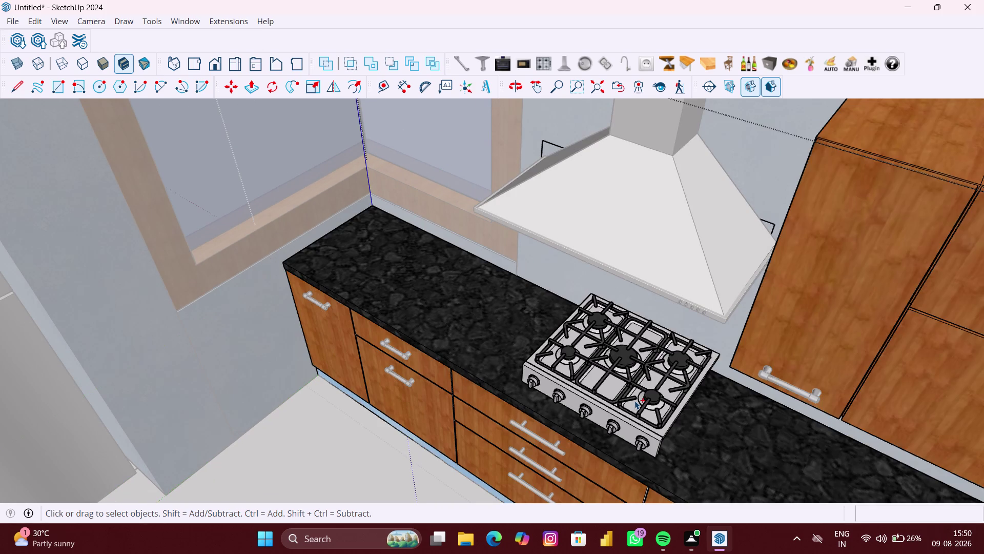
key(ctrl+z)
key(ctrl+z)
key(ctrl+z)
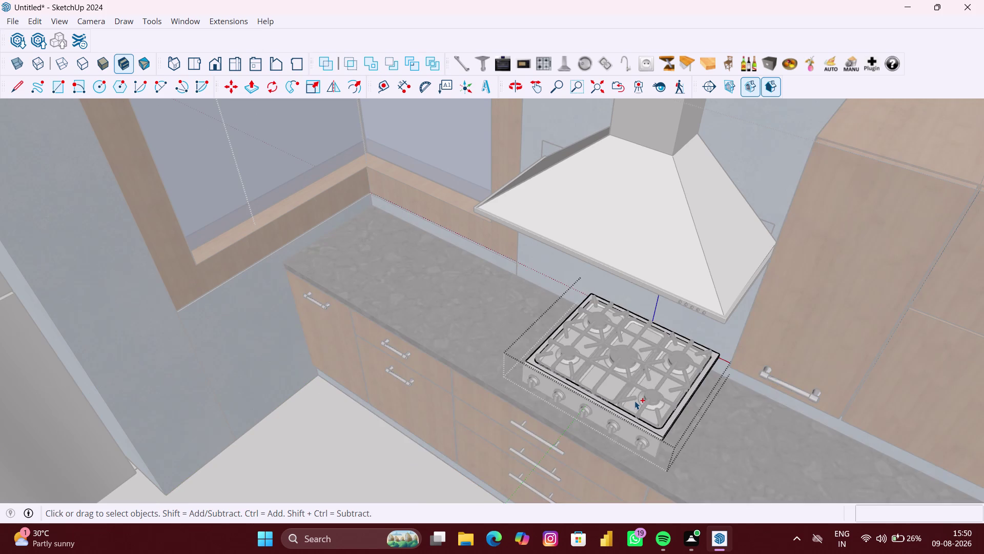
key(ctrl+z)
key(ctrl+z)
click(635, 400)
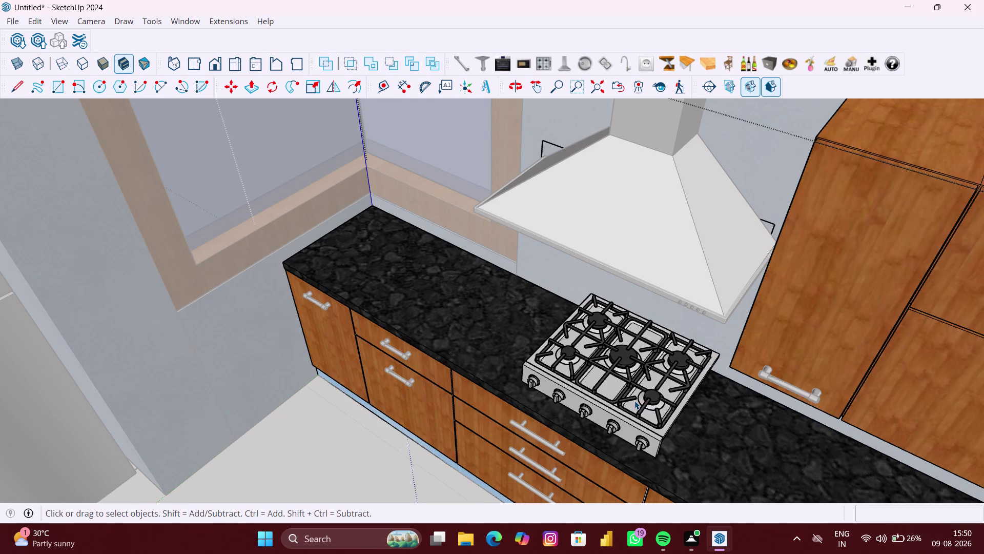
scroll(up, 3)
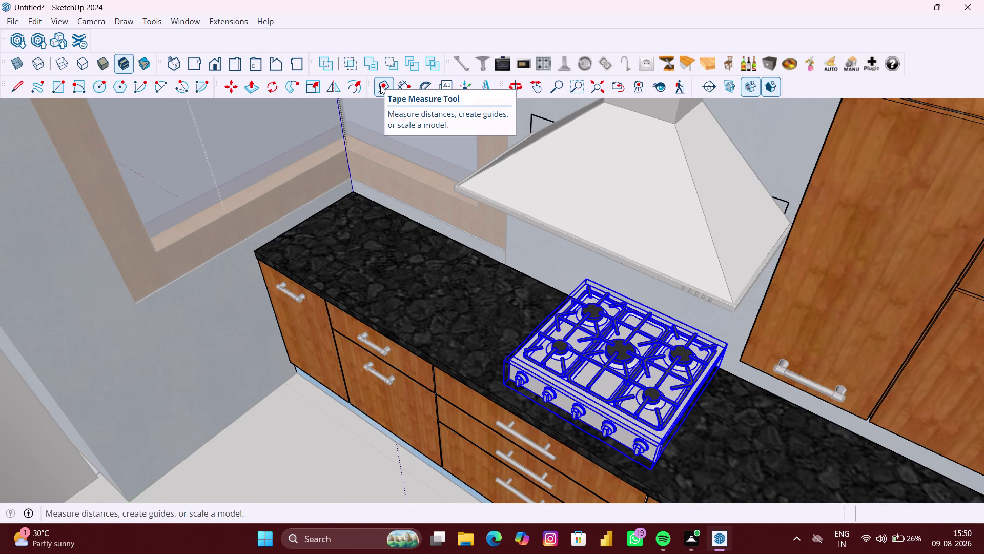
click(315, 90)
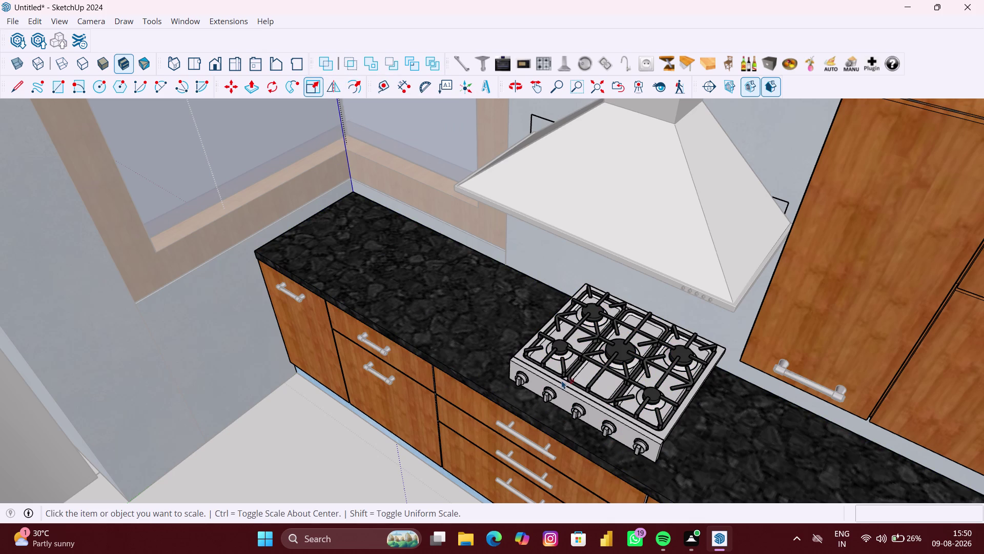
scroll(down, 3)
click(604, 381)
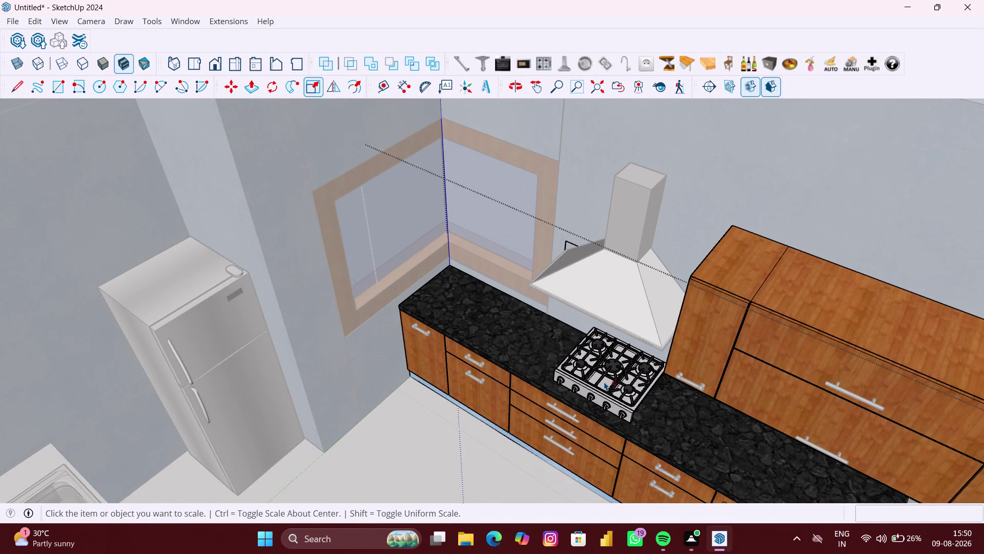
scroll(down, 3)
double_click(615, 382)
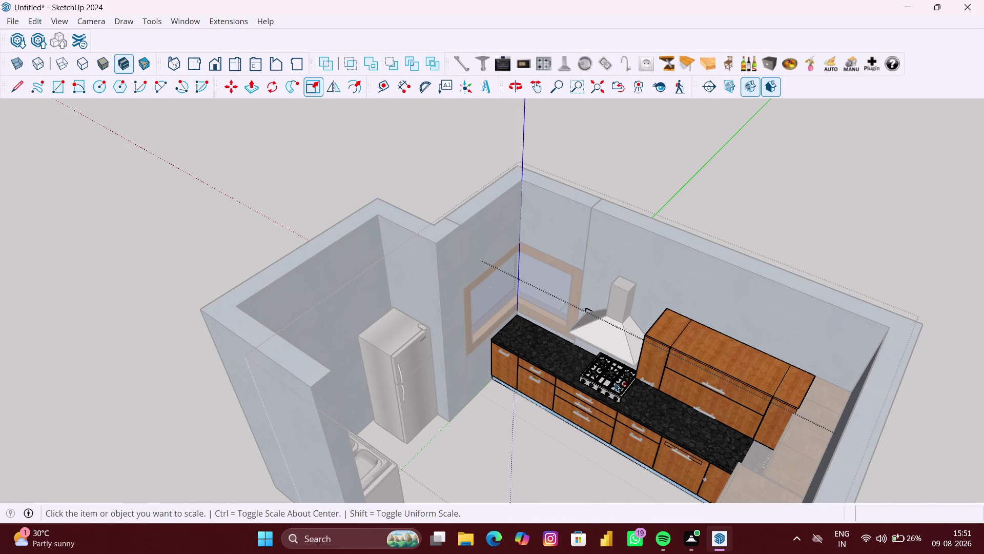
scroll(up, 3)
scroll(down, 3)
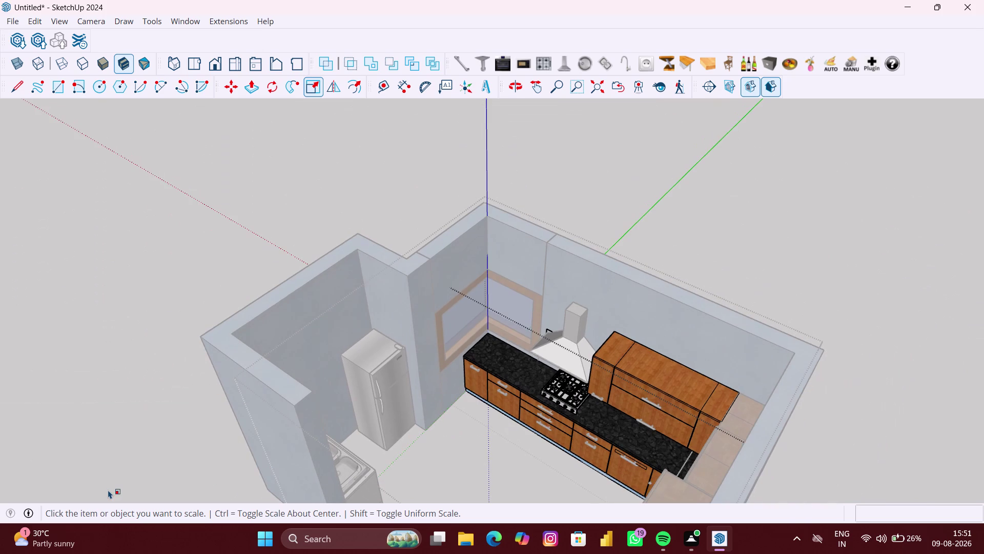
click(110, 489)
key(space)
key(space)
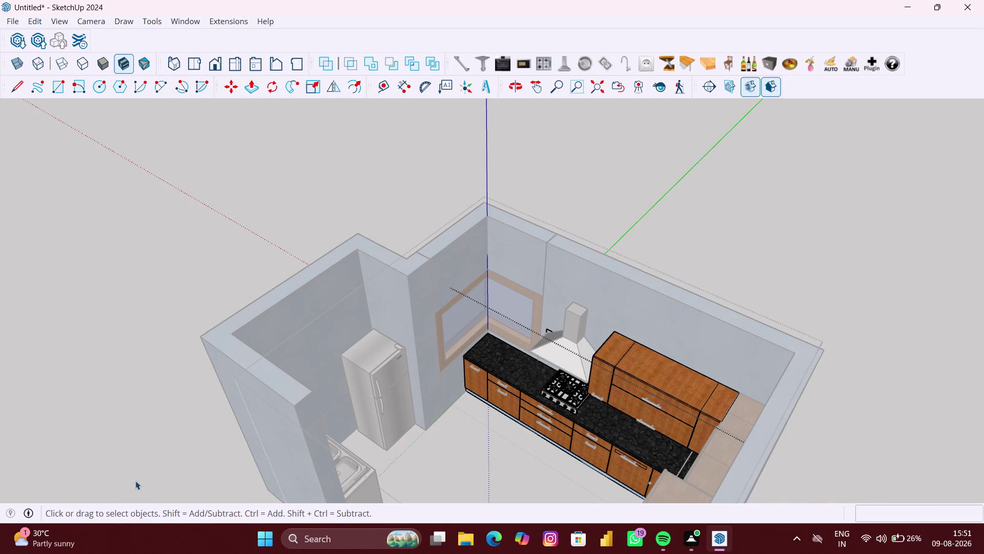
key(space)
click(203, 464)
scroll(up, 3)
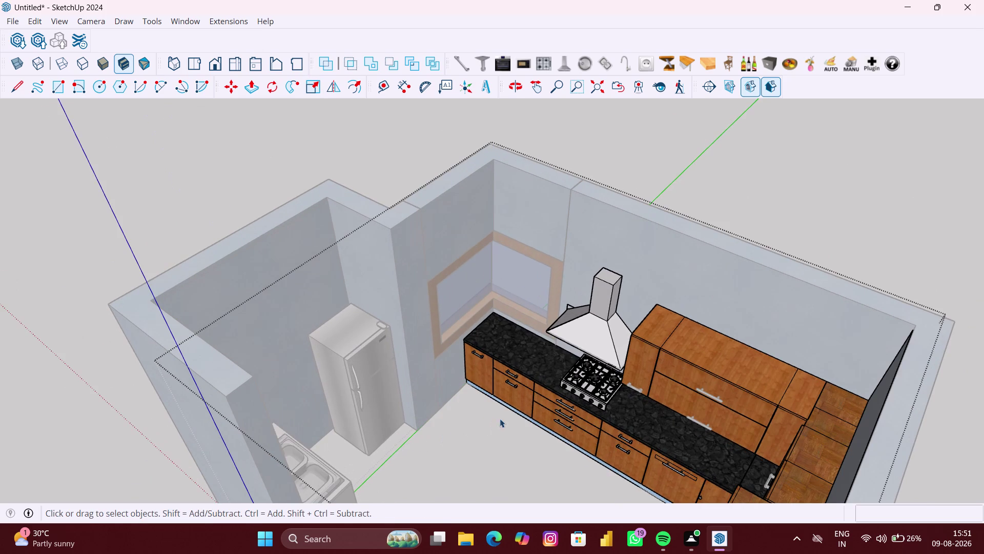
click(584, 389)
double_click(584, 389)
click(587, 387)
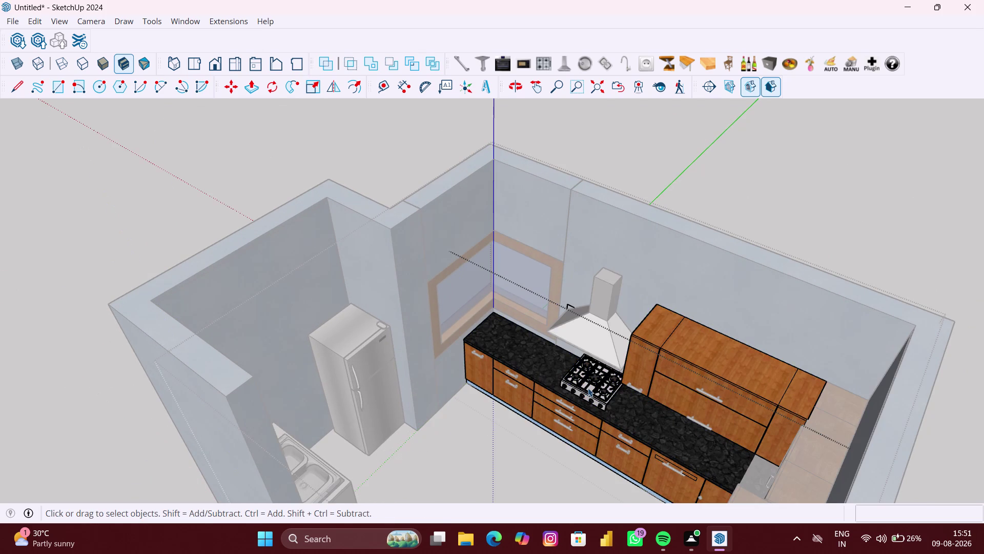
key(m)
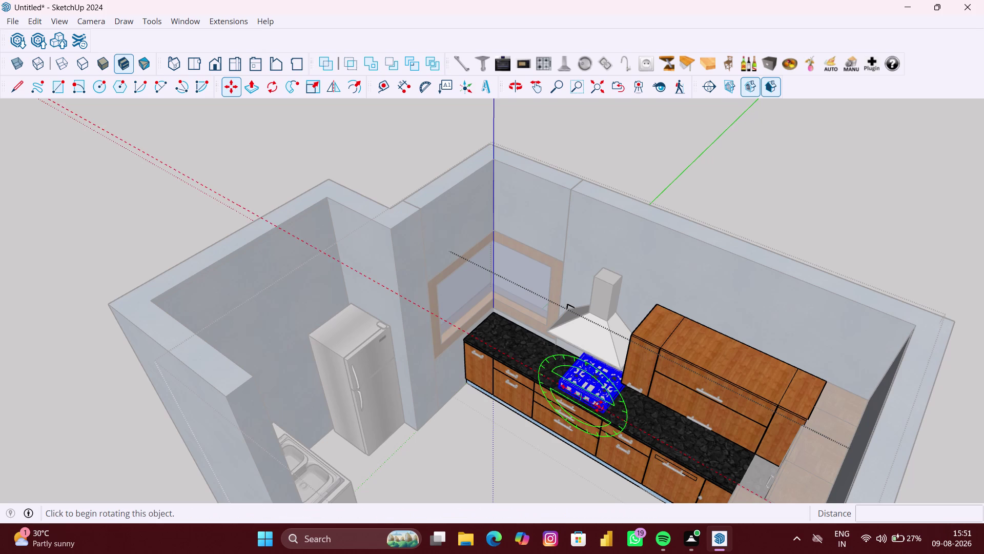
Move the stovetop off the counter onto open ground outside the kitchen walls.
scroll(up, 3)
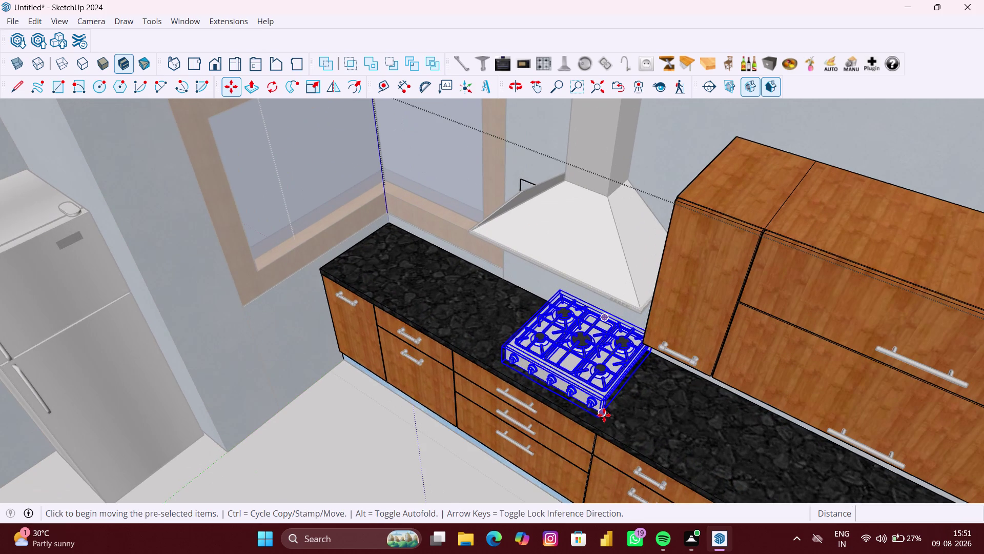
click(604, 414)
scroll(down, 3)
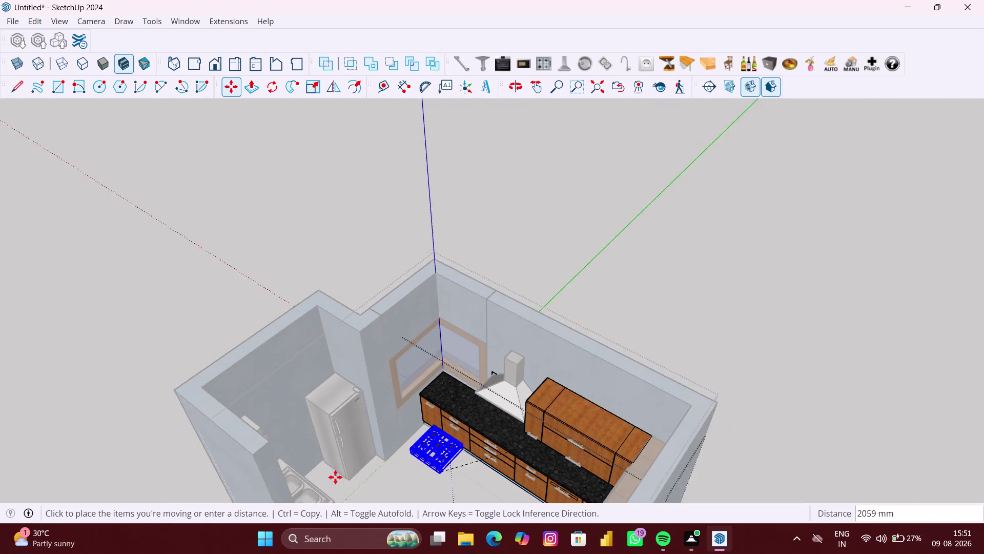
scroll(up, 3)
click(106, 470)
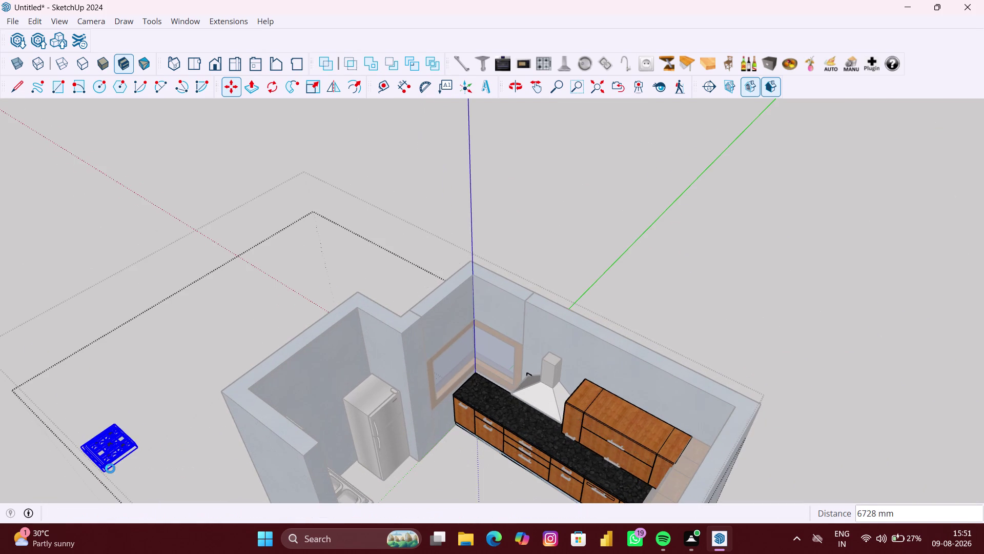
scroll(up, 3)
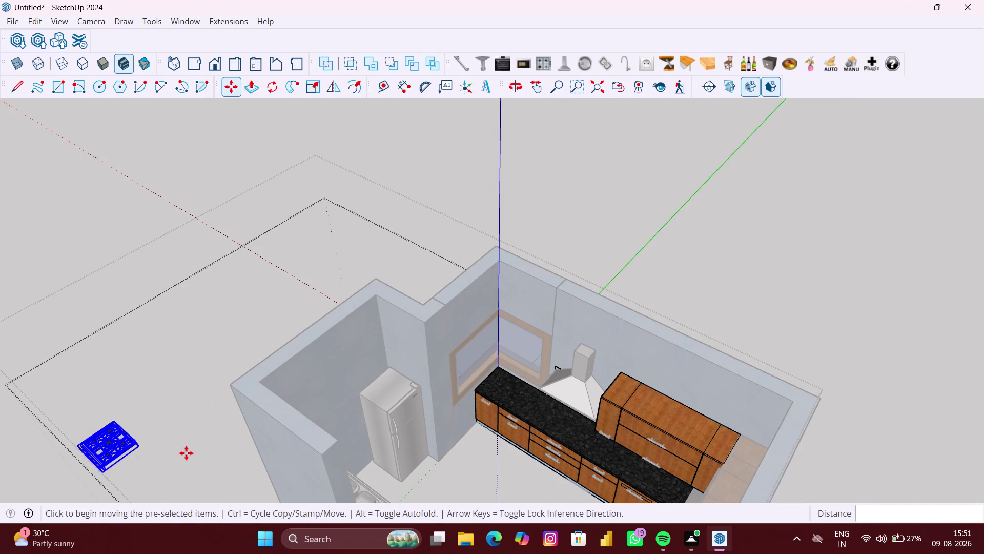
key(space)
scroll(up, 3)
middle_drag(139, 452, 82, 432)
scroll(up, 3)
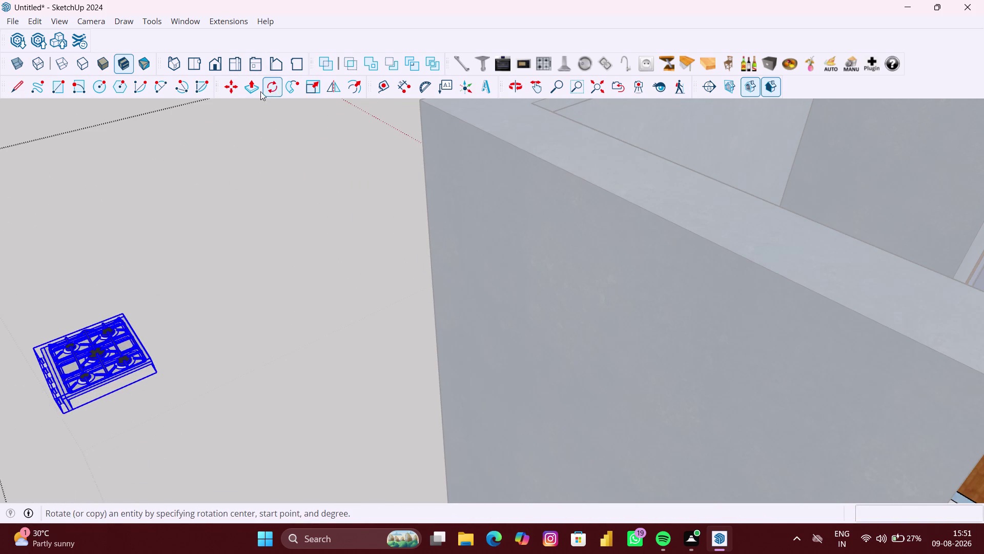
Cancel the Scale tool, select the floor stovetop and open its context menu.
click(317, 93)
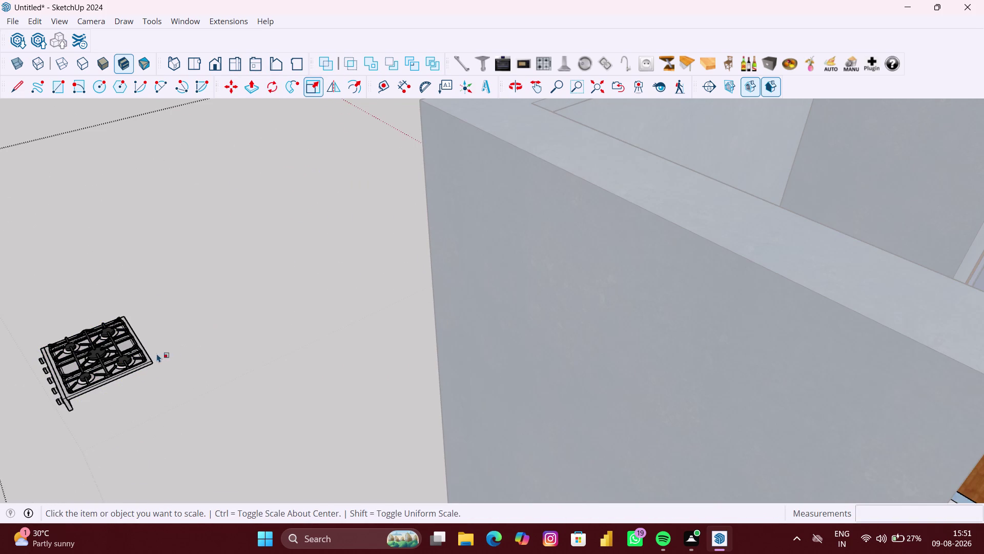
scroll(up, 3)
key(space)
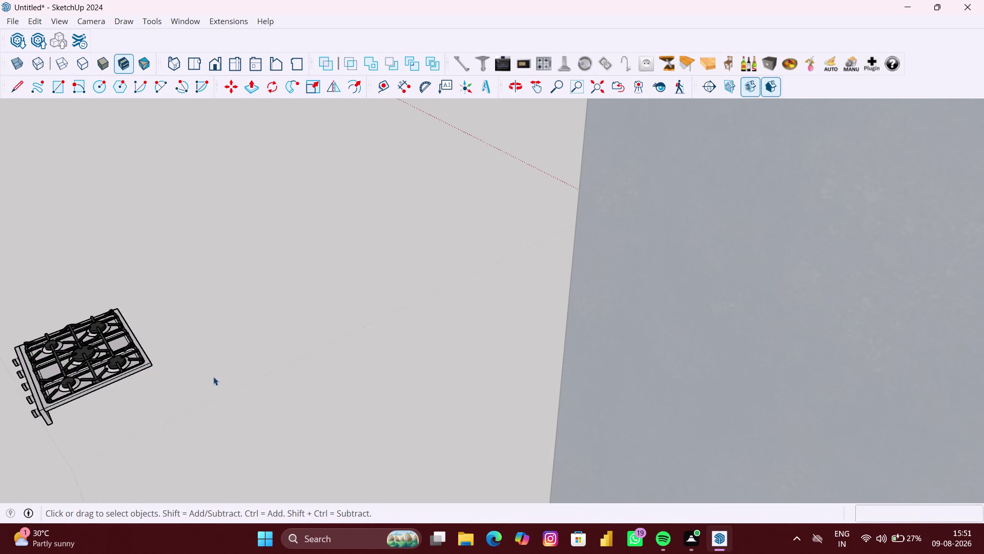
click(213, 376)
scroll(down, 3)
drag(189, 420, 10, 307)
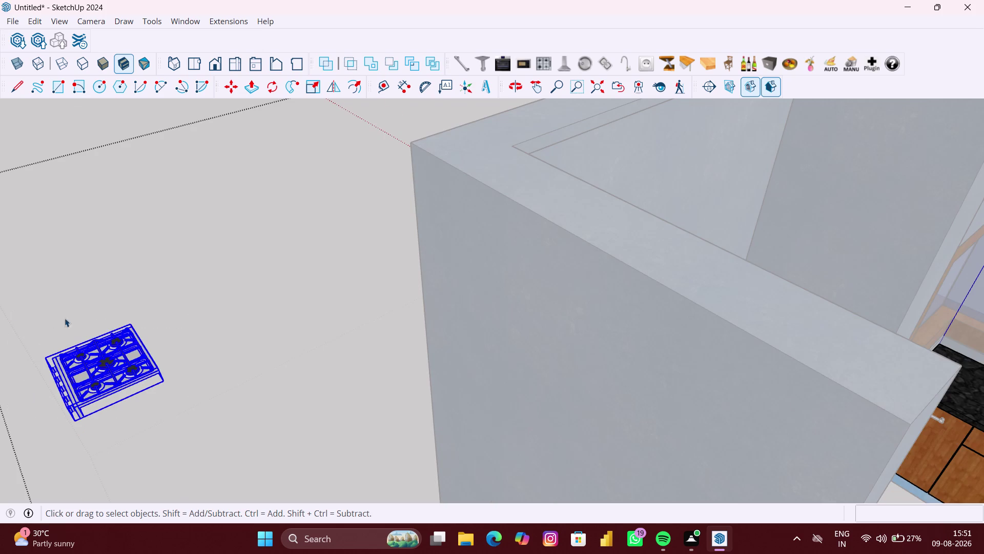
right_click(139, 346)
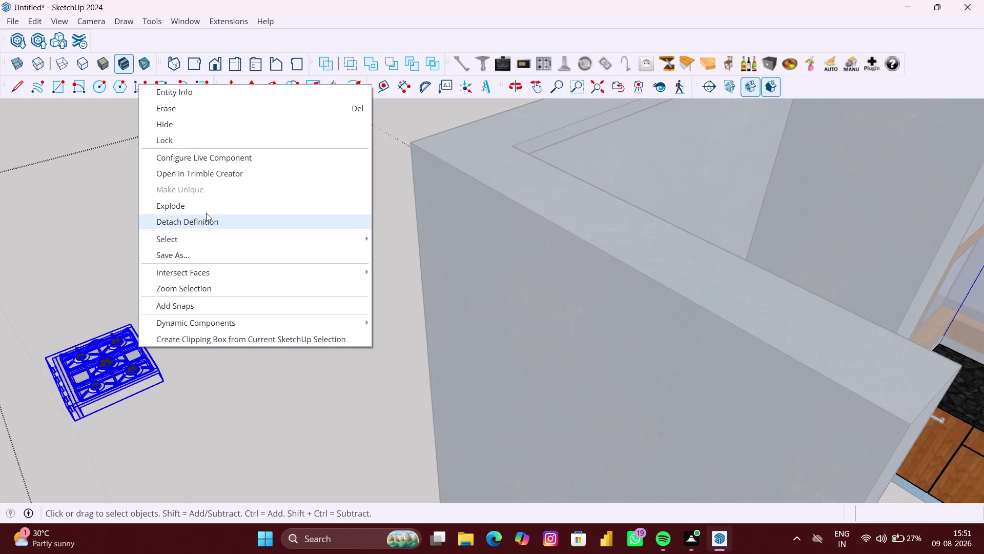
Box-select every part of the stovetop and activate the Scale tool on it.
click(205, 209)
click(246, 385)
drag(200, 409, 193, 410)
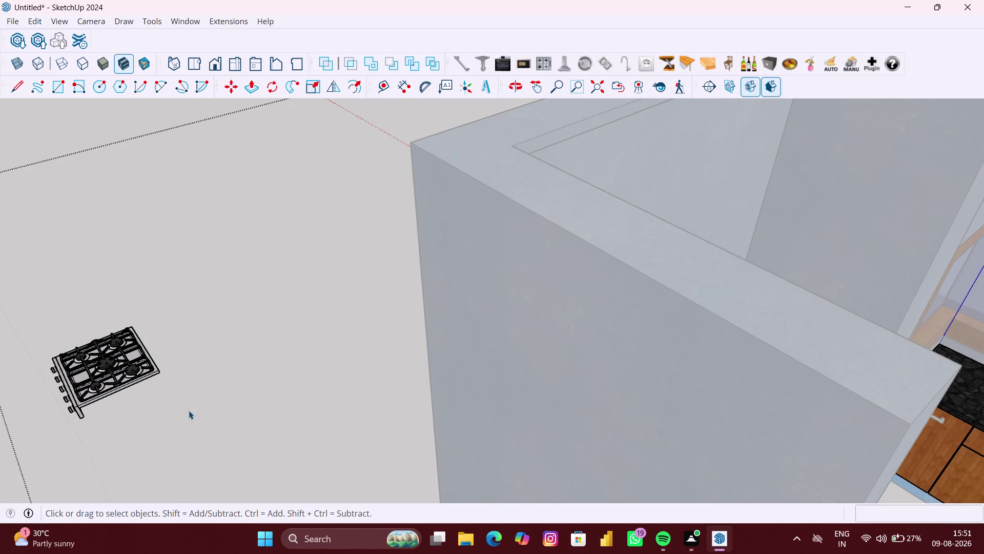
drag(193, 410, 7, 296)
drag(200, 448, 30, 285)
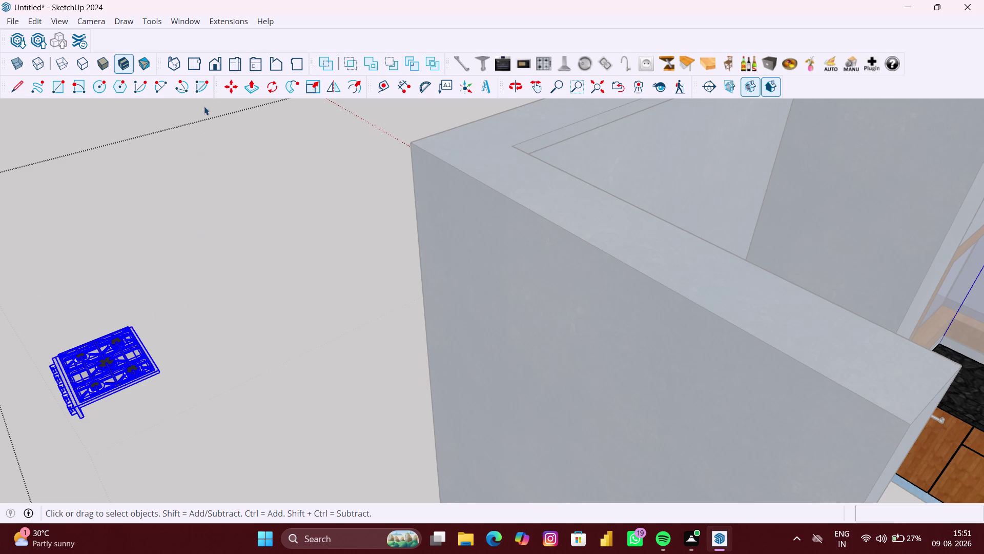
click(315, 87)
scroll(up, 3)
middle_drag(150, 388, 172, 383)
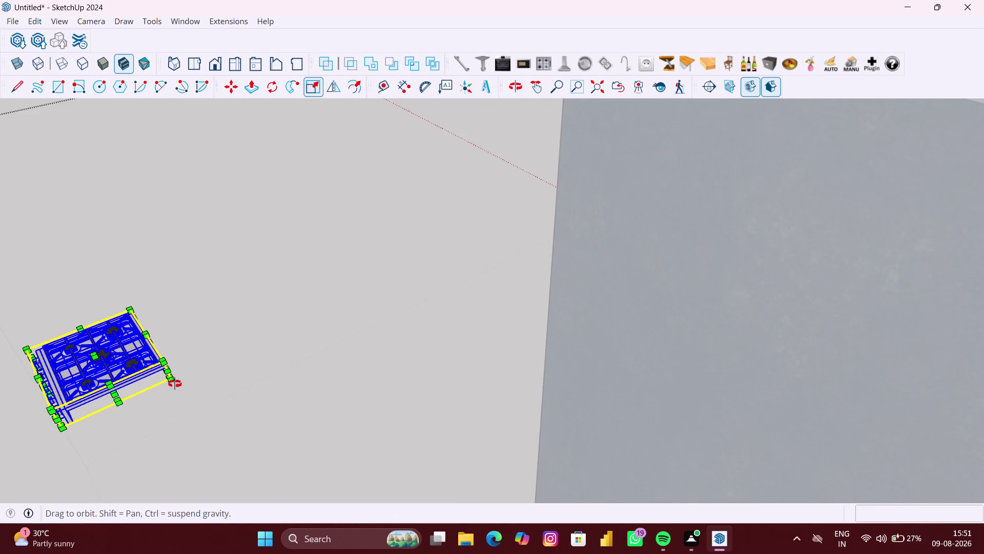
Stretch the gas stovetop 1.26 times along the red axis with the Scale tool.
middle_drag(172, 383, 236, 373)
scroll(down, 3)
middle_drag(217, 399, 334, 342)
scroll(up, 3)
middle_drag(201, 406, 386, 389)
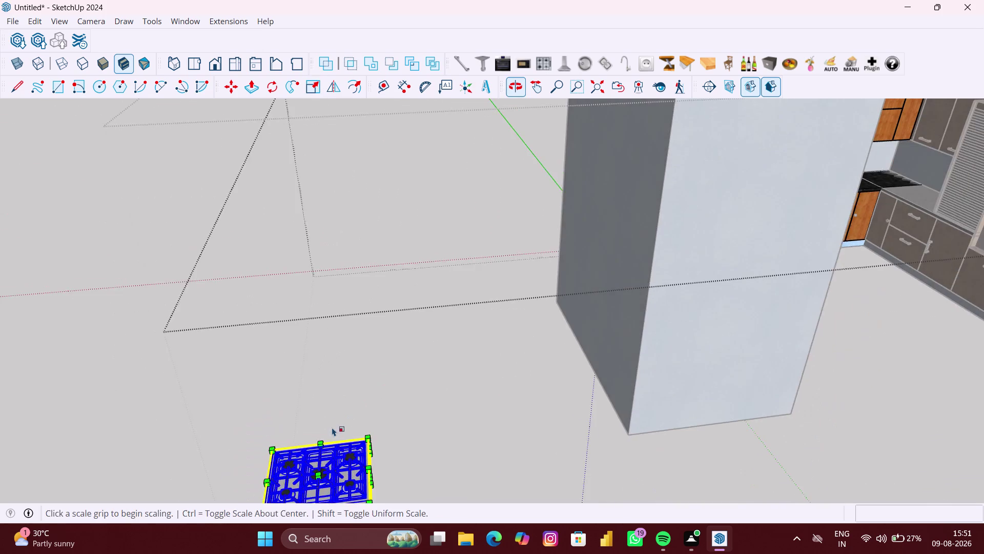
scroll(down, 3)
middle_drag(345, 429, 383, 321)
scroll(up, 3)
middle_drag(348, 389, 389, 372)
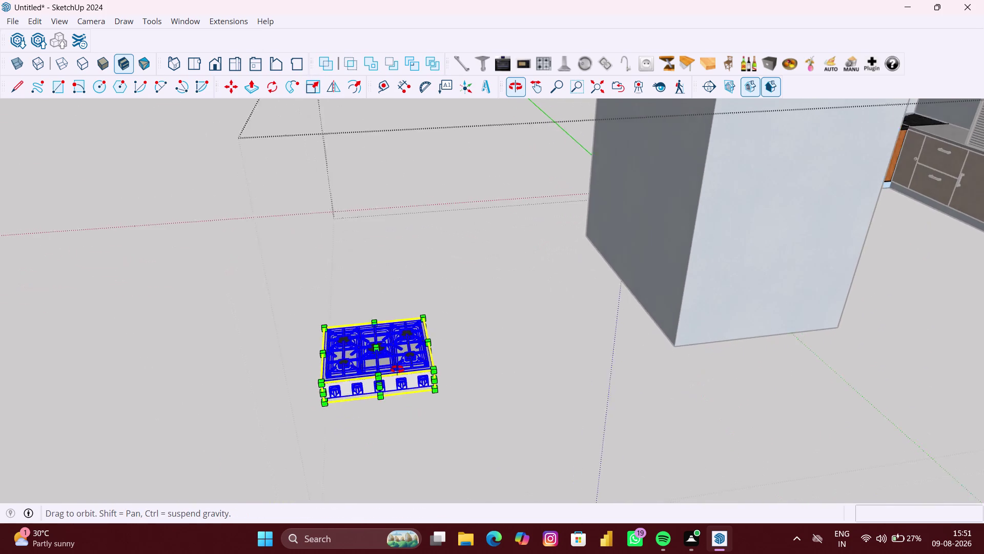
middle_drag(389, 372, 455, 355)
scroll(up, 3)
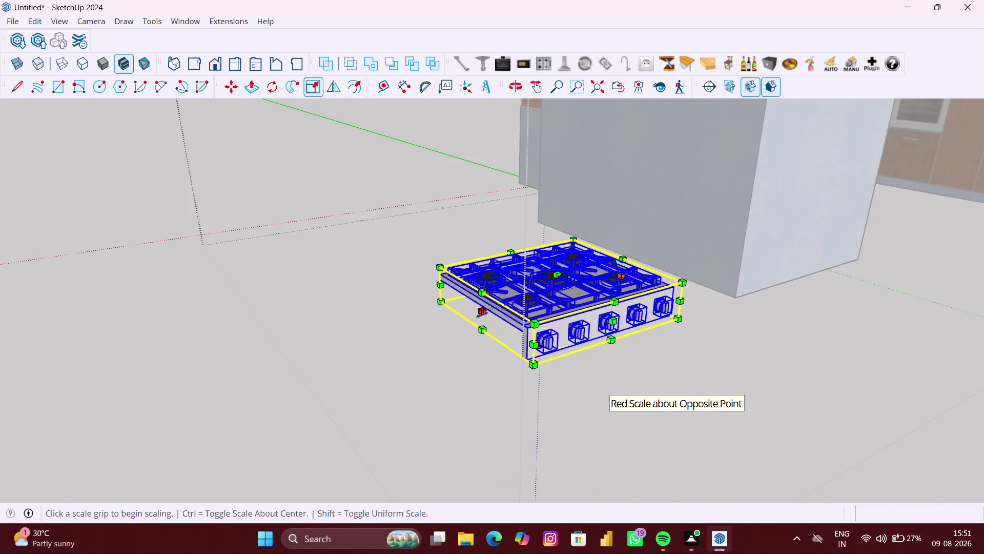
click(481, 314)
click(440, 320)
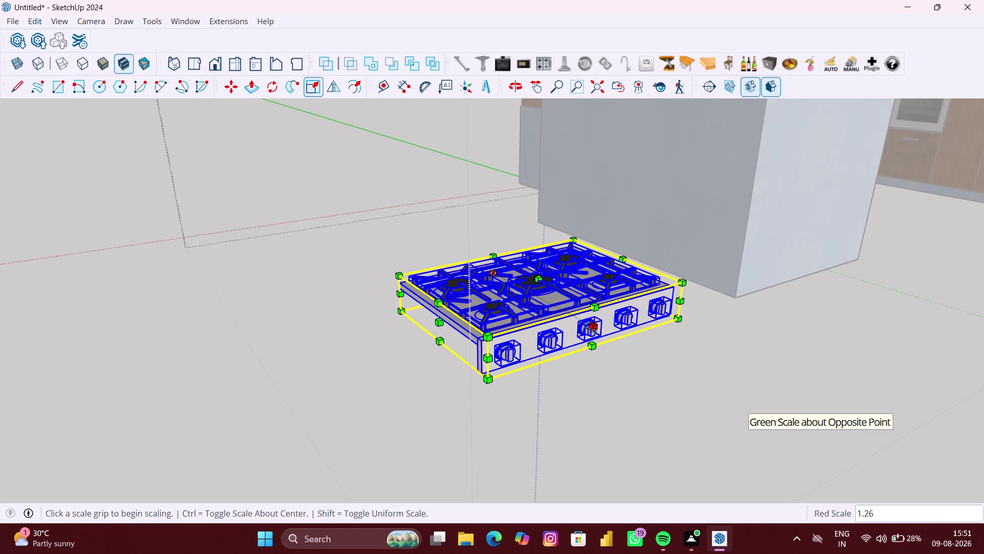
Stretch the stovetop 1.05 times along the green axis and check the enlarged result.
click(591, 329)
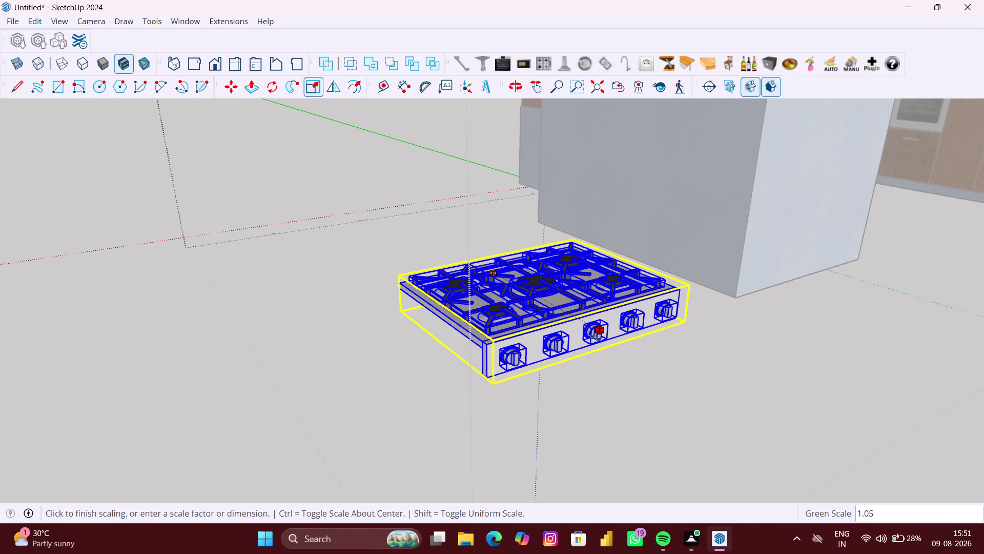
click(595, 337)
scroll(down, 3)
middle_drag(630, 363, 609, 364)
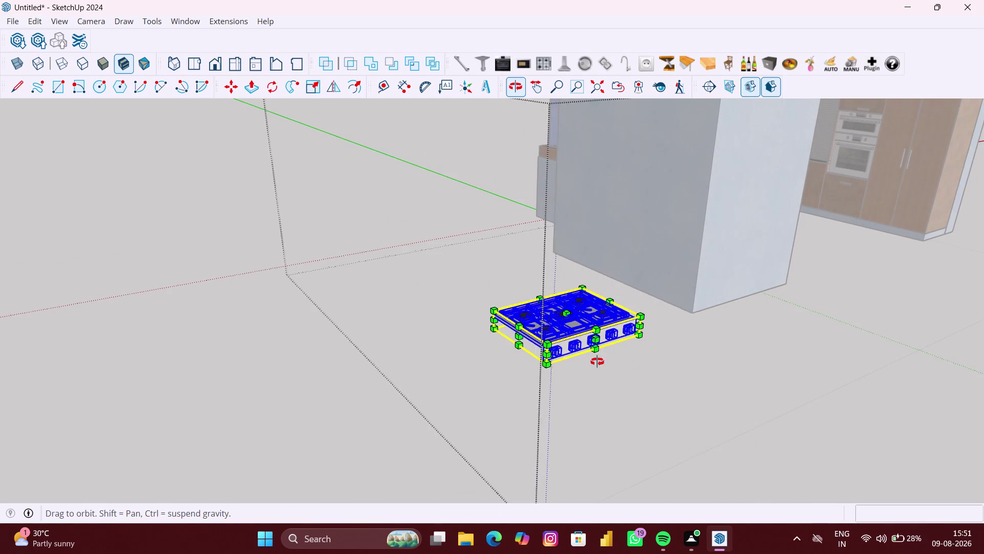
middle_drag(610, 364, 470, 352)
key(m)
middle_drag(359, 293, 348, 307)
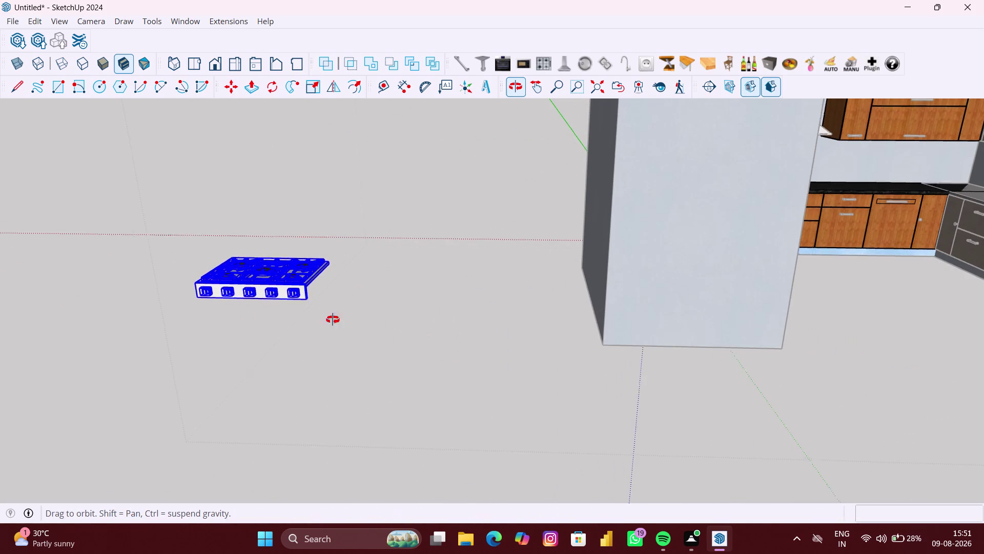
middle_drag(349, 307, 298, 349)
scroll(up, 3)
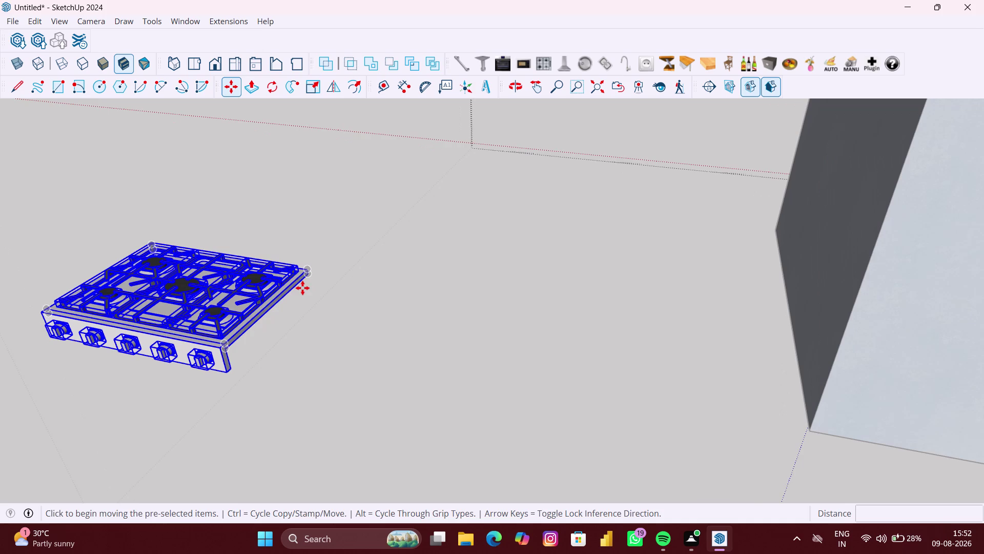
Pick up the stovetop by its corner and zoom out toward the kitchen.
middle_drag(299, 290, 139, 310)
scroll(up, 3)
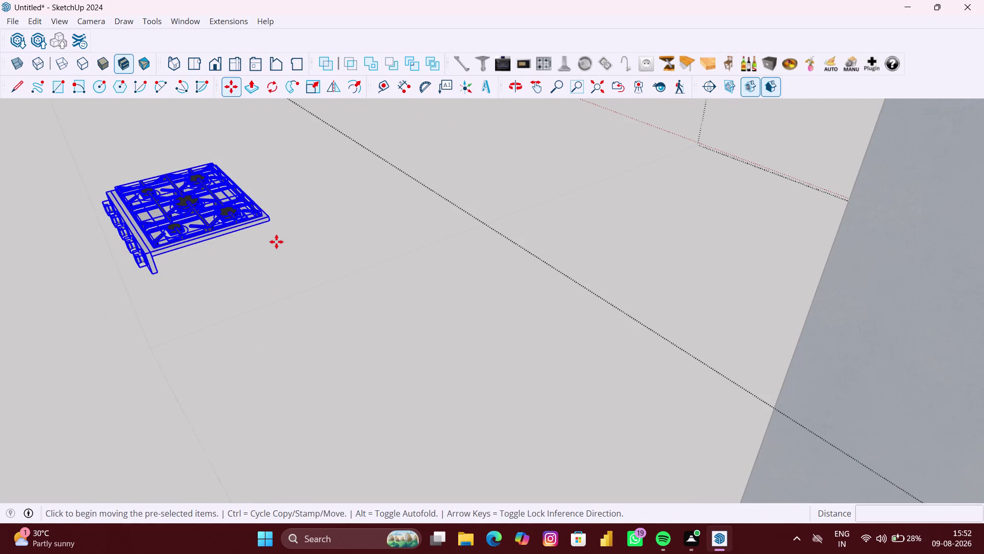
scroll(up, 3)
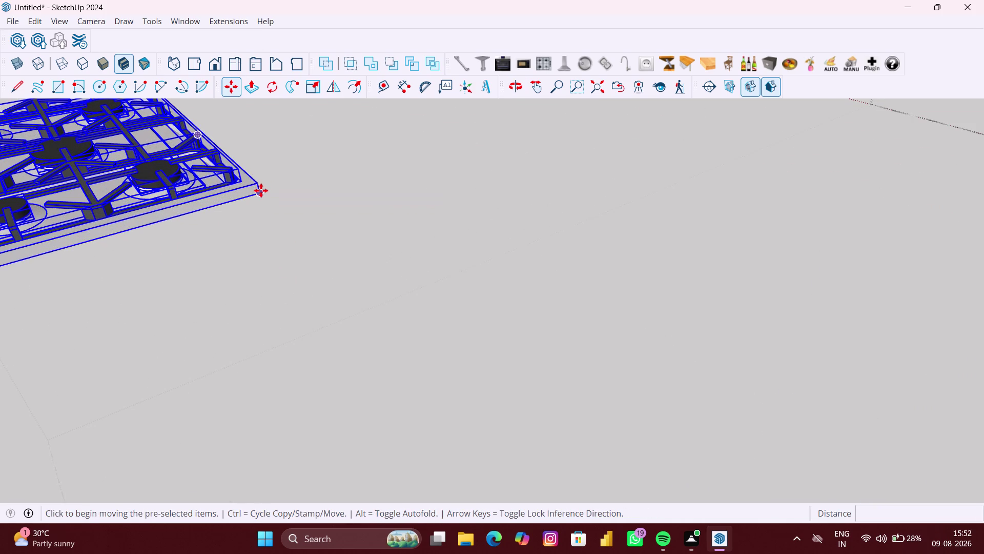
click(261, 192)
scroll(down, 3)
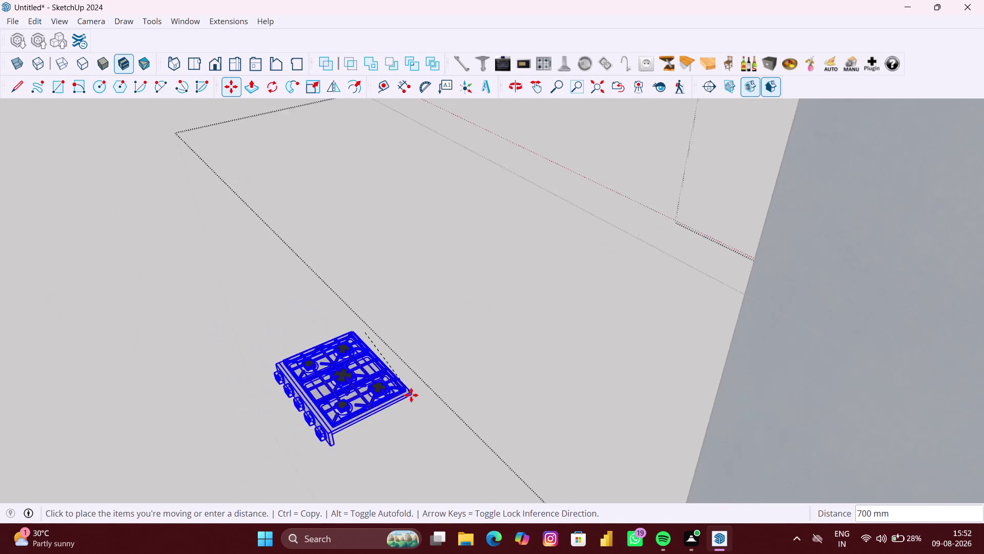
scroll(down, 3)
middle_drag(412, 395, 118, 341)
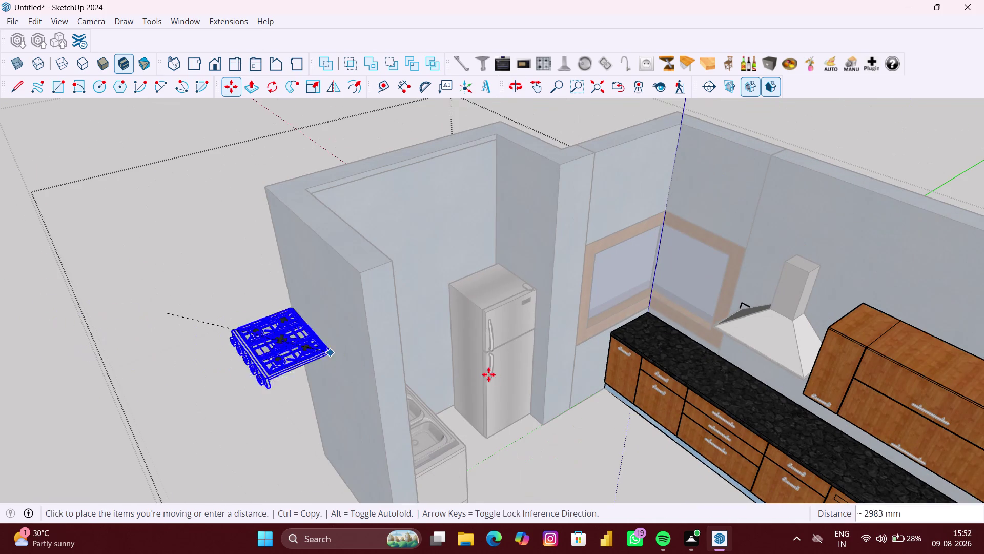
scroll(up, 3)
scroll(up, 3)
scroll(up, 3)
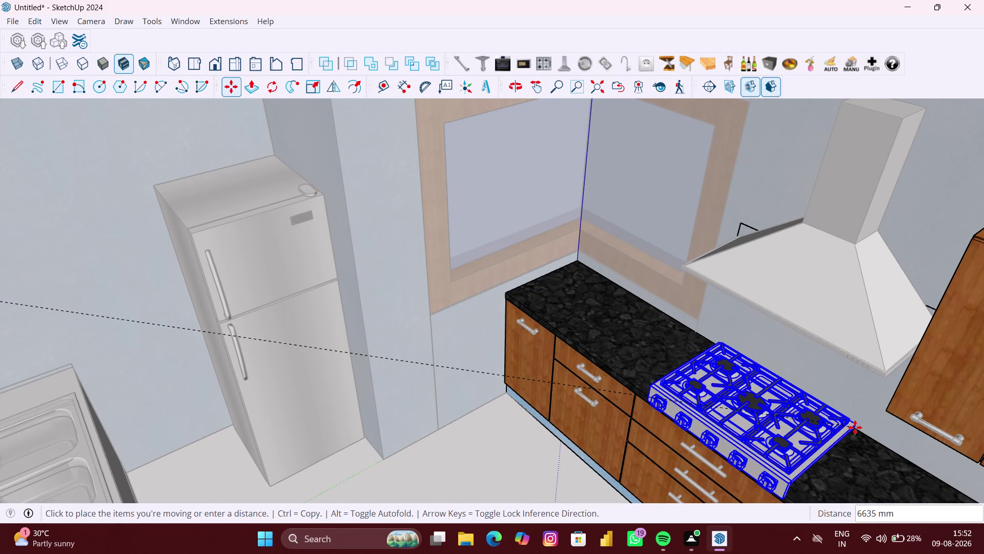
scroll(up, 3)
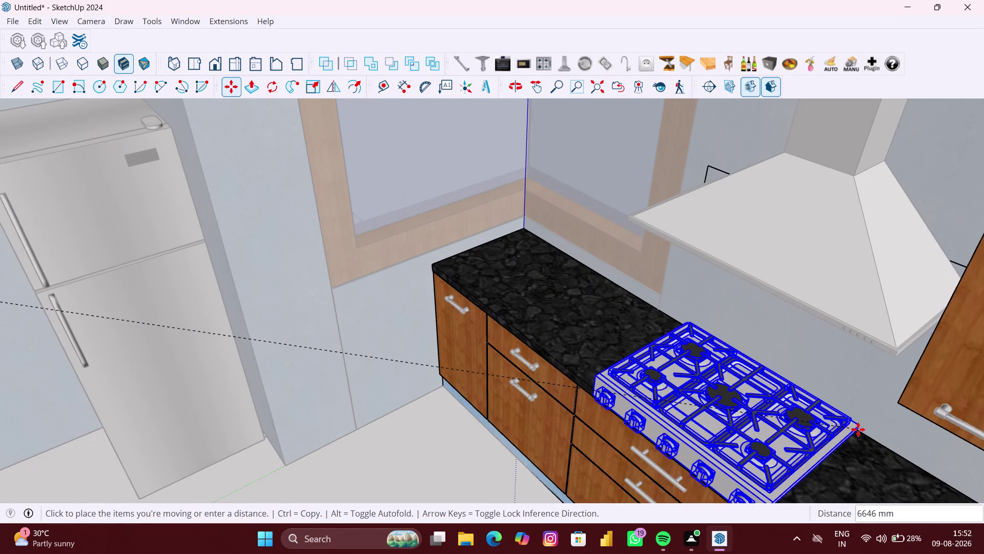
Drop the stovetop onto the black countertop beneath the range hood, then deselect.
click(858, 429)
scroll(down, 3)
scroll(down, 3)
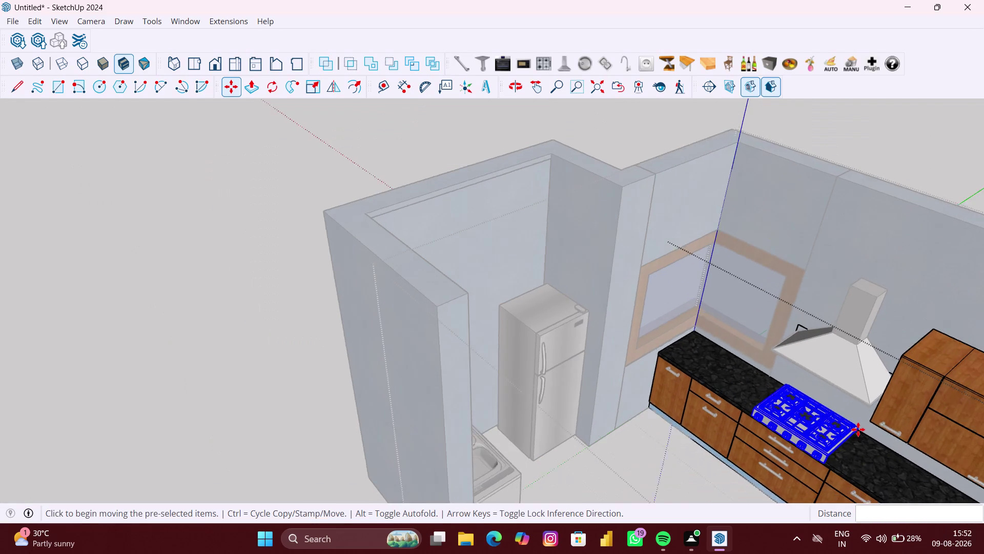
key(space)
scroll(down, 3)
key(Escape)
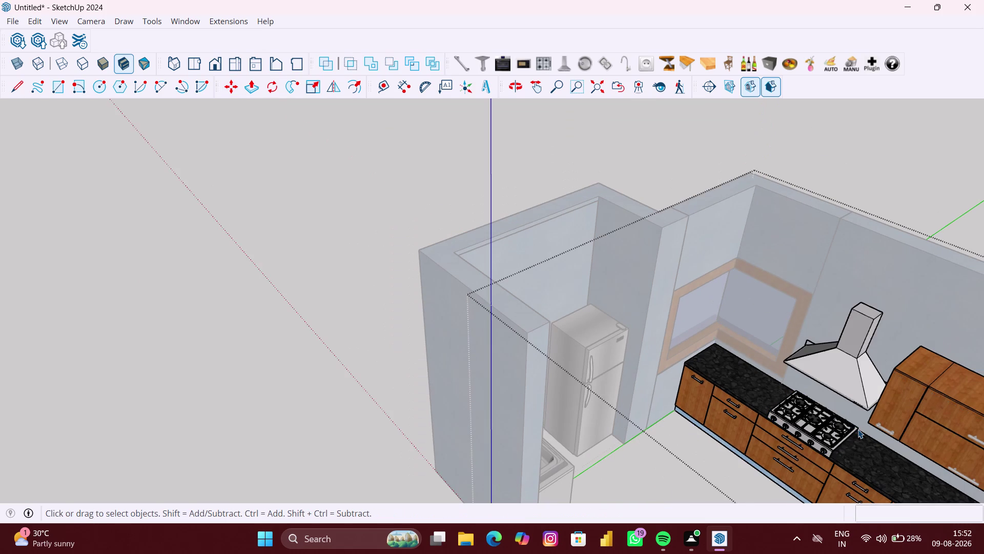
scroll(down, 3)
click(351, 410)
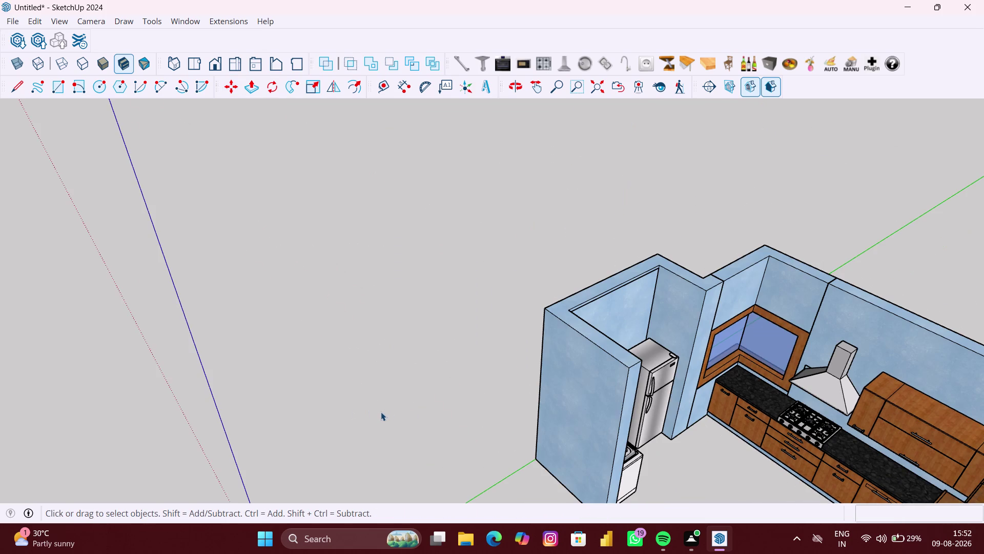